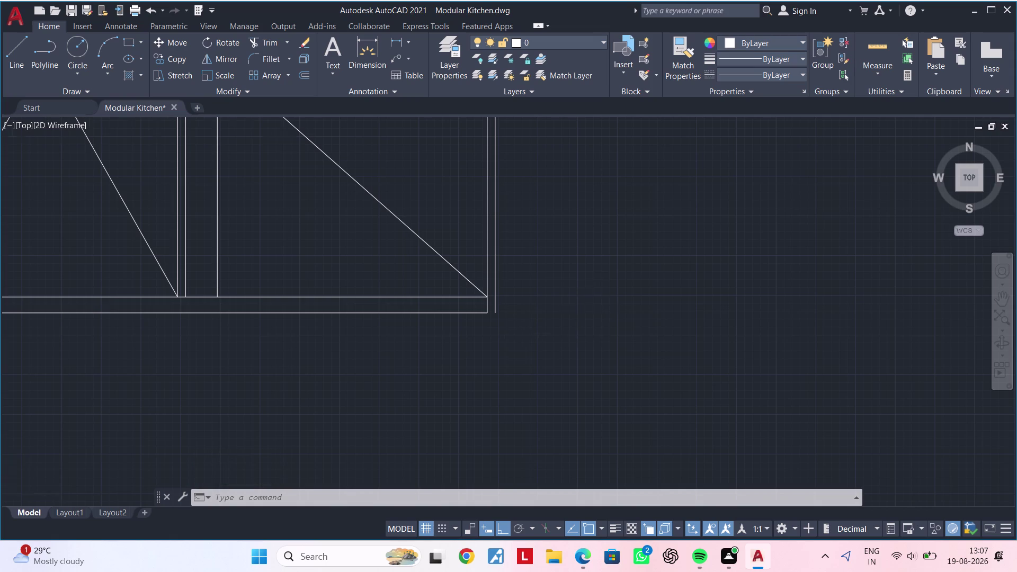
Draw a vertical line dropping down from the gap between the wall cabinets.
scroll(down, 3)
middle_drag(651, 316, 647, 351)
key(Escape)
key(Escape)
key(Escape)
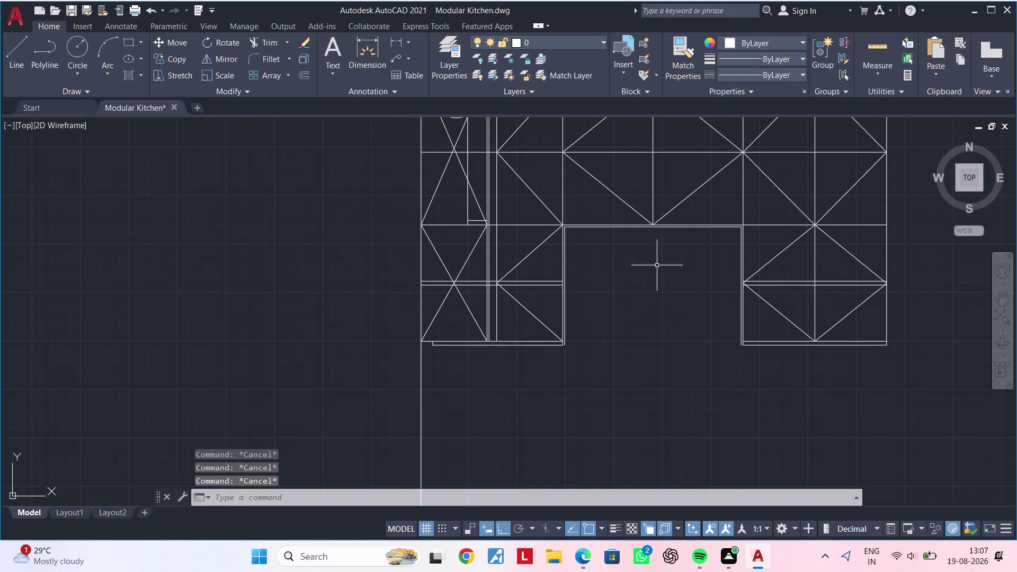
scroll(up, 3)
click(651, 209)
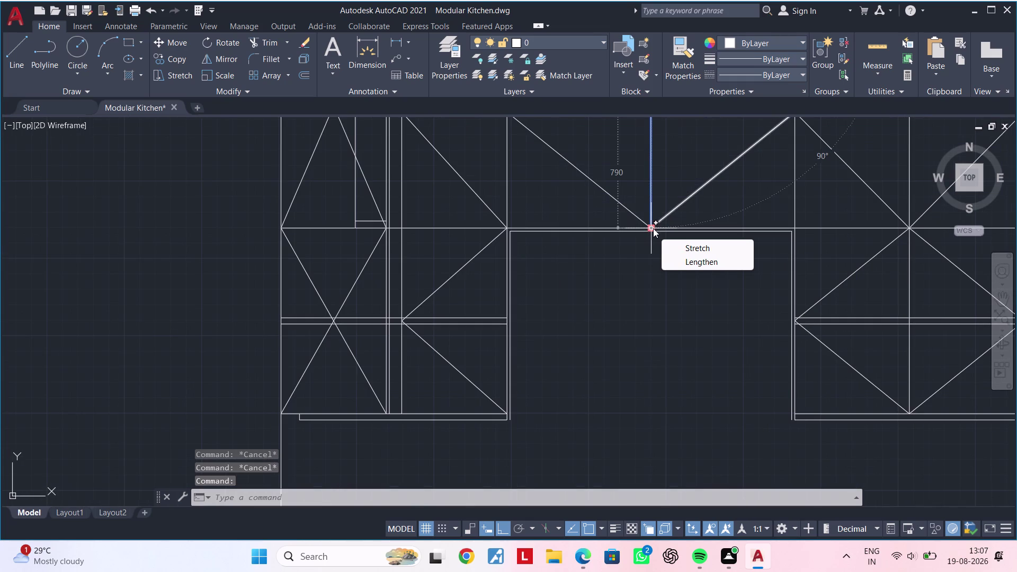
key(Escape)
key(Escape)
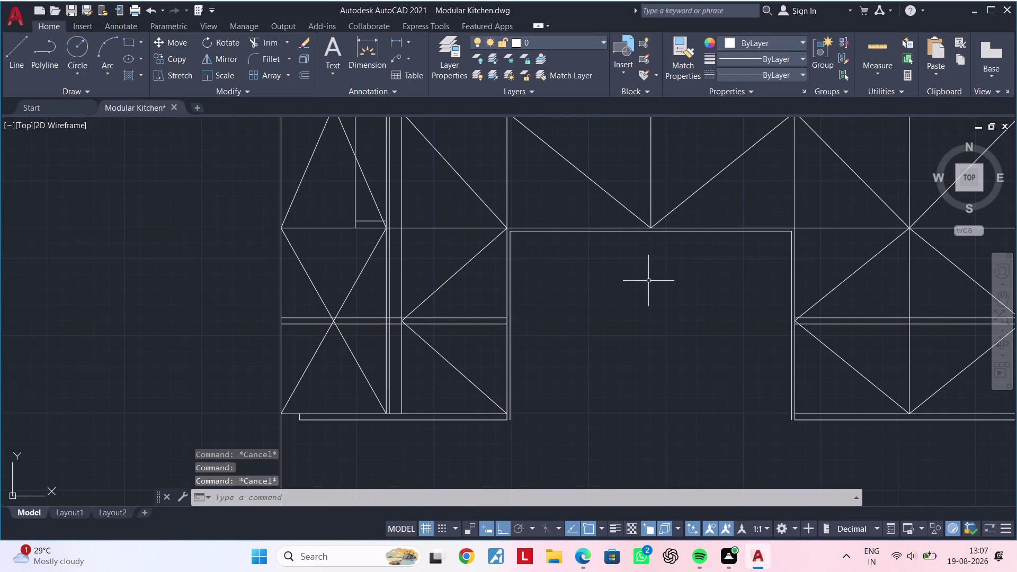
key(l)
key(space)
scroll(up, 3)
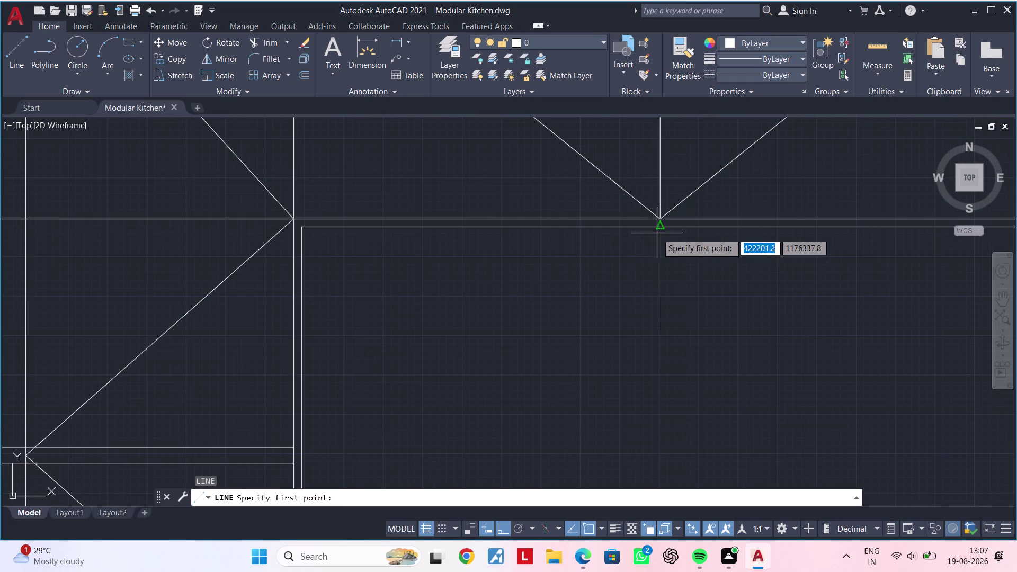
drag(659, 229, 672, 270)
scroll(down, 3)
middle_drag(685, 379, 684, 259)
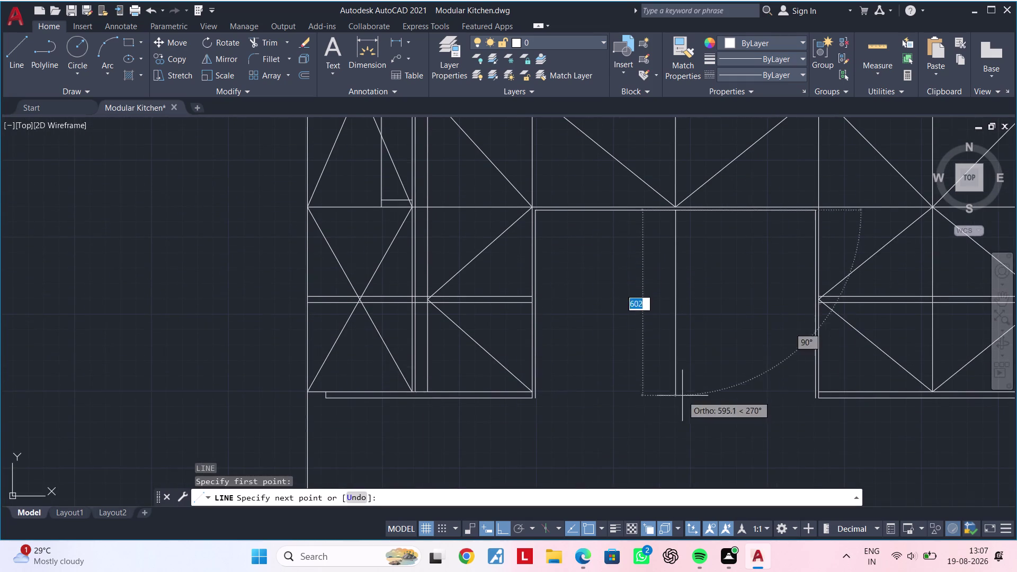
middle_drag(686, 407, 678, 267)
scroll(down, 3)
click(680, 344)
key(Escape)
key(Escape)
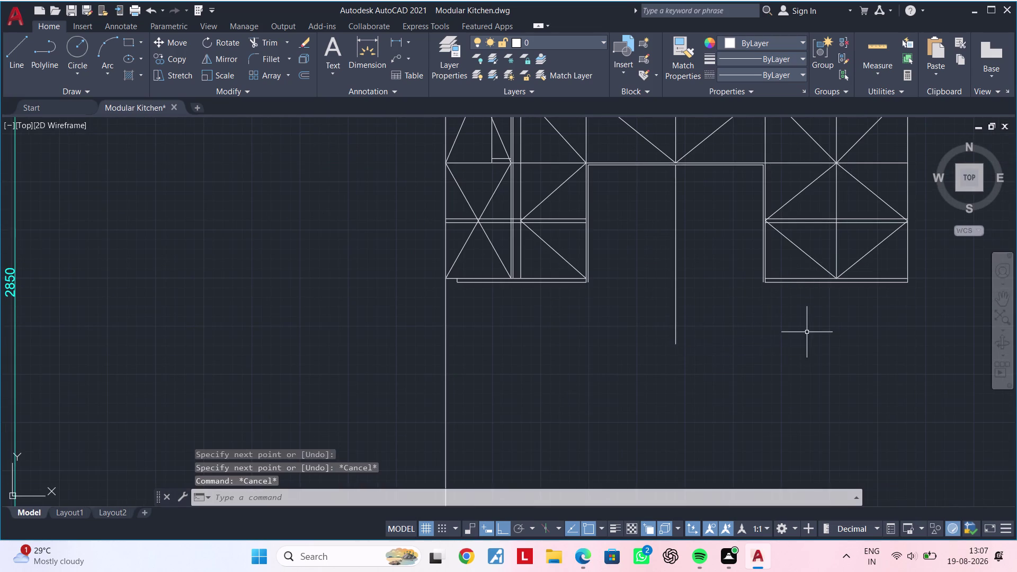
Try a 600 offset copy of a line, then cancel it.
middle_drag(778, 330, 739, 332)
key(Escape)
key(Escape)
middle_drag(477, 339, 568, 316)
key(Escape)
key(Escape)
key(Escape)
text(O)
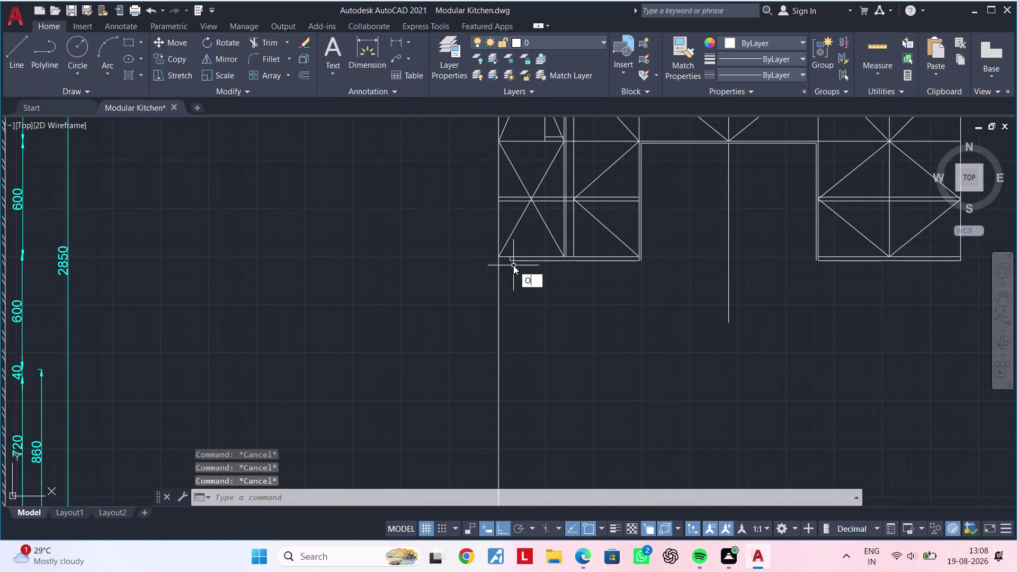
text(F 600)
key(Return)
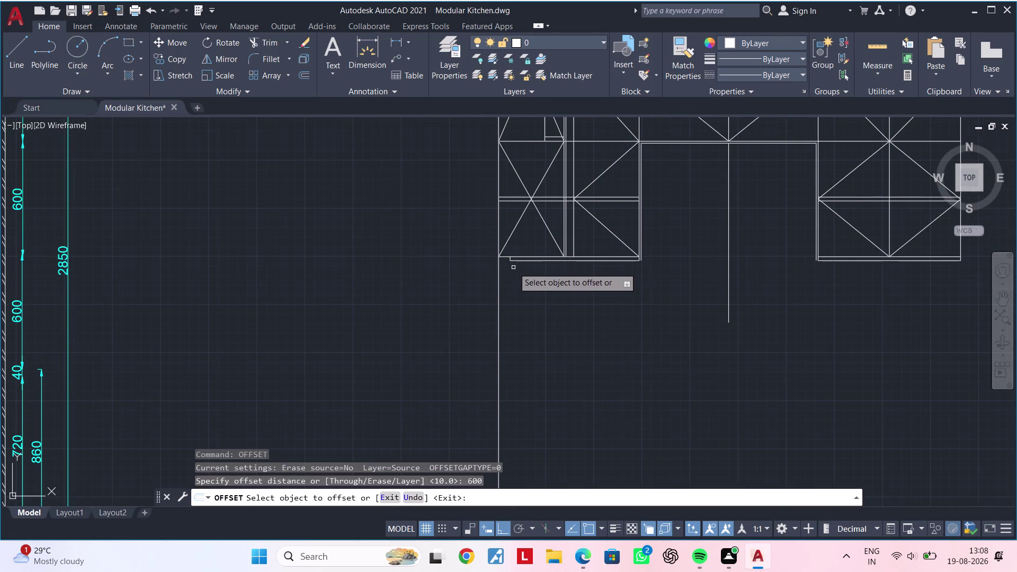
scroll(up, 3)
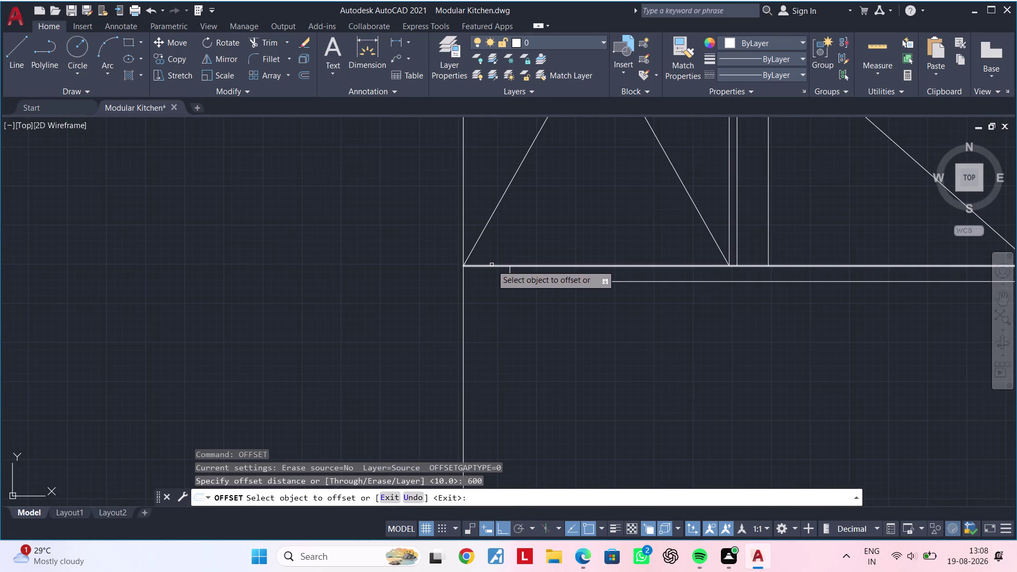
click(491, 265)
scroll(down, 3)
middle_drag(547, 381, 513, 164)
click(657, 571)
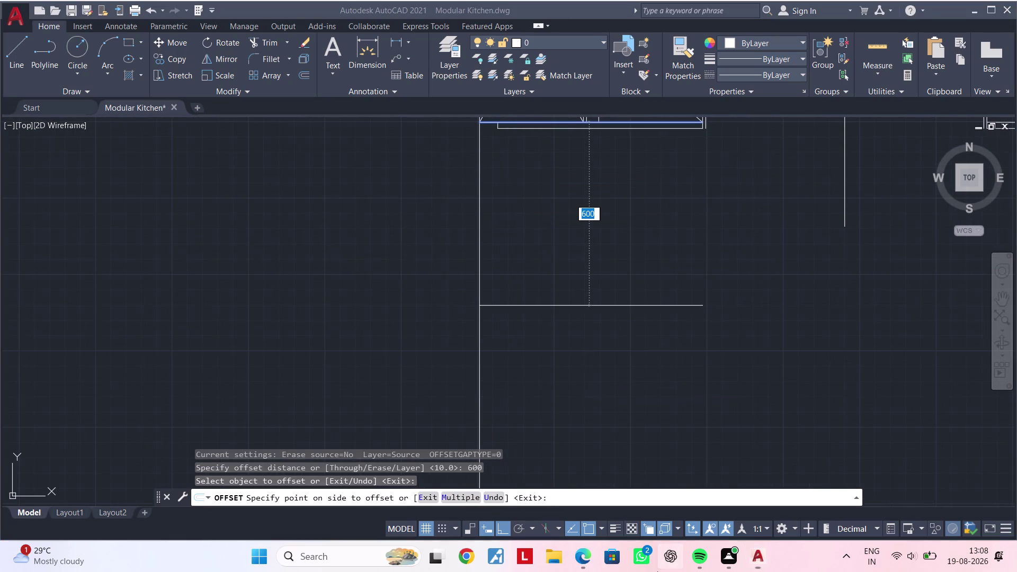
key(Escape)
key(Escape)
key(Escape)
click(657, 364)
key(Escape)
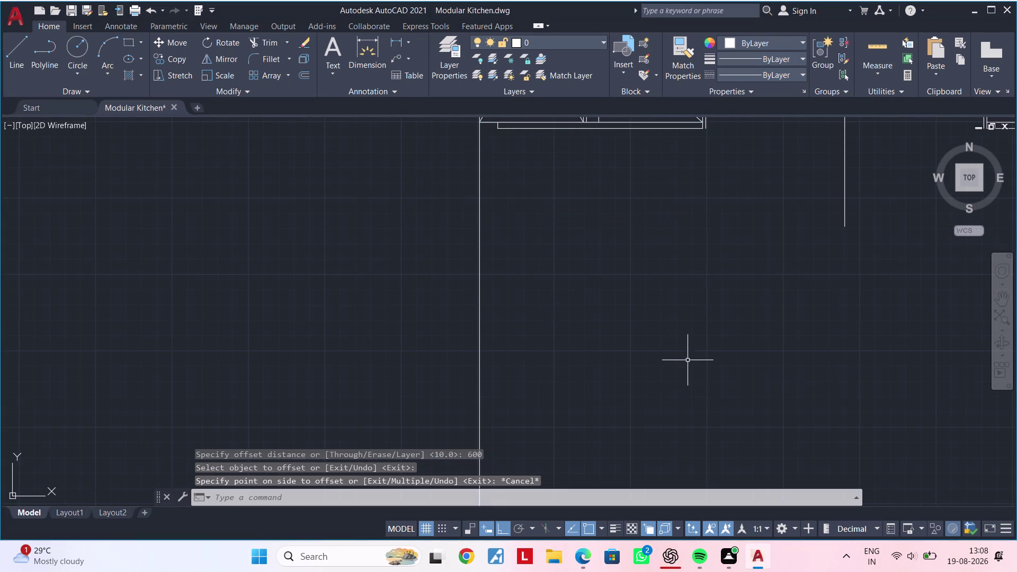
middle_drag(567, 290, 599, 402)
key(Escape)
key(Escape)
Offset the left cabinet's bottom edge 600 downward.
text(OF)
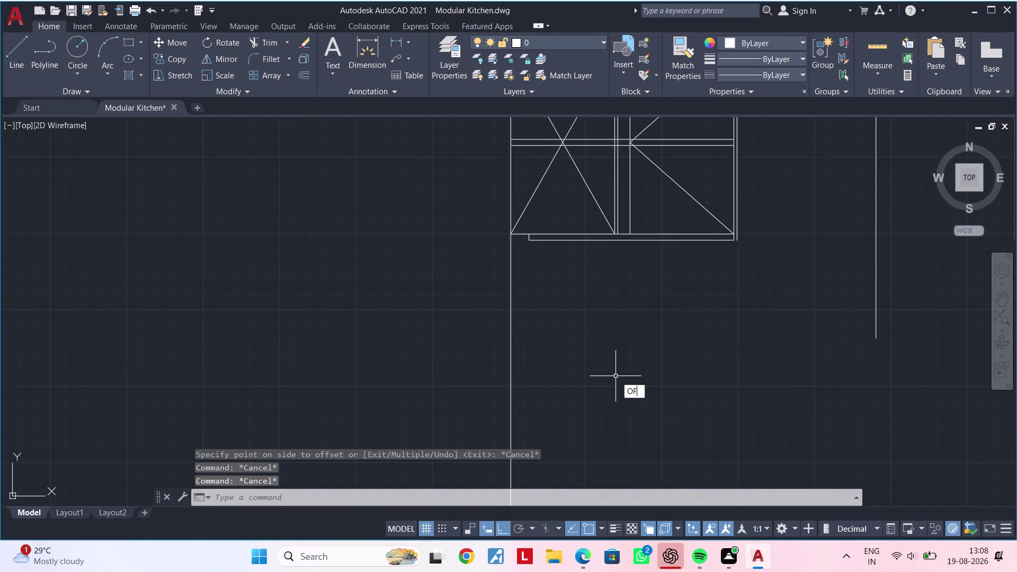
key(space)
text(600)
key(Return)
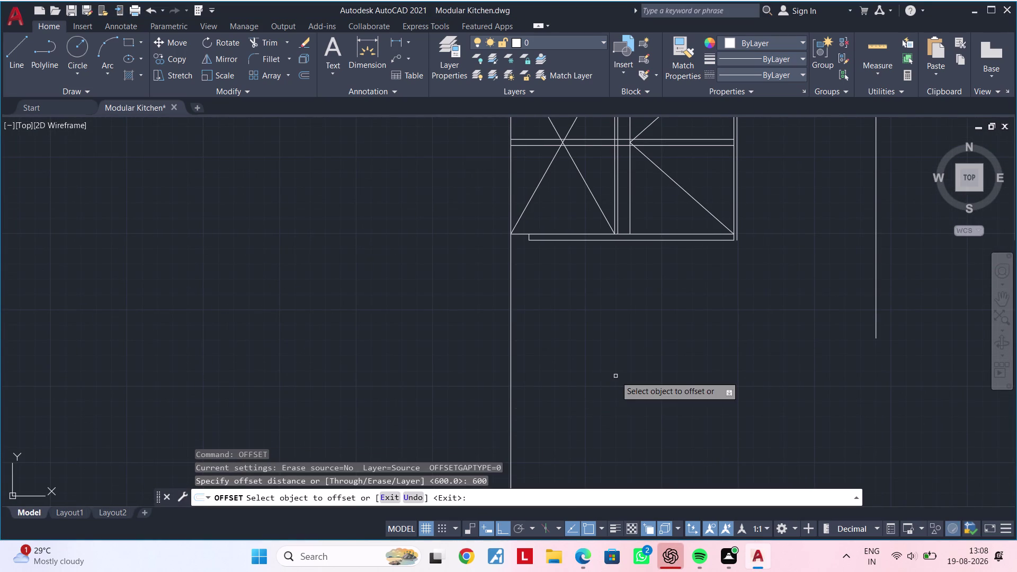
click(521, 234)
click(544, 312)
scroll(down, 3)
middle_drag(639, 343, 422, 349)
key(Escape)
key(Escape)
key(Escape)
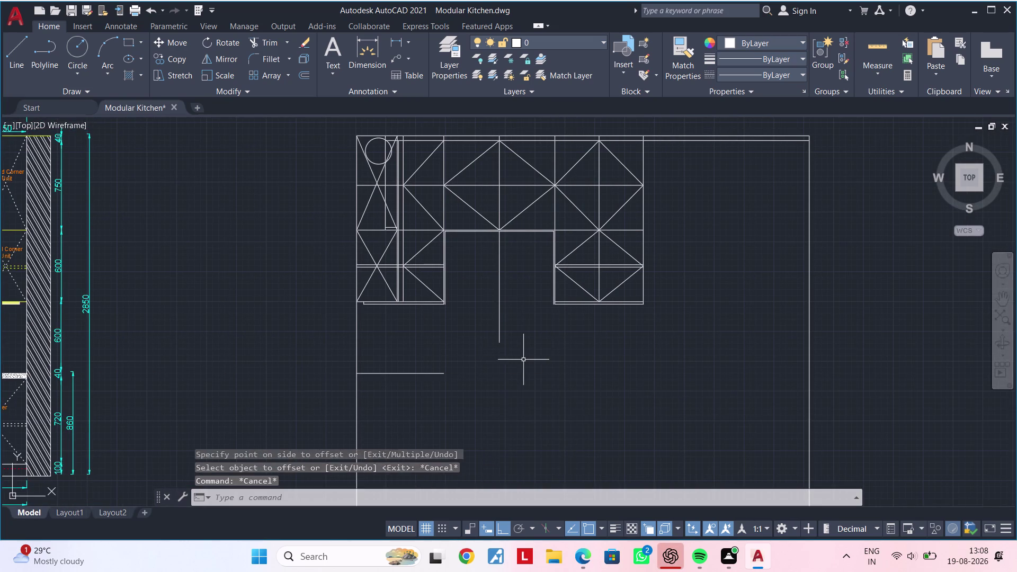
Extend the new short horizontal line to the right edge.
middle_drag(523, 360, 530, 350)
key(Escape)
key(Escape)
text(EX)
key(space)
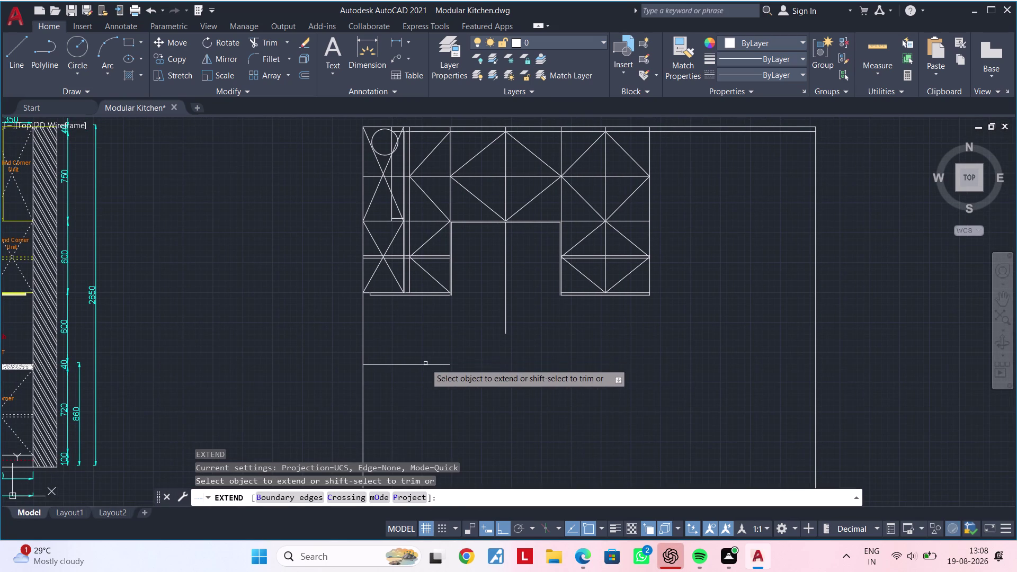
click(425, 363)
key(Escape)
key(Escape)
middle_drag(658, 367, 673, 369)
key(Escape)
key(Escape)
key(Escape)
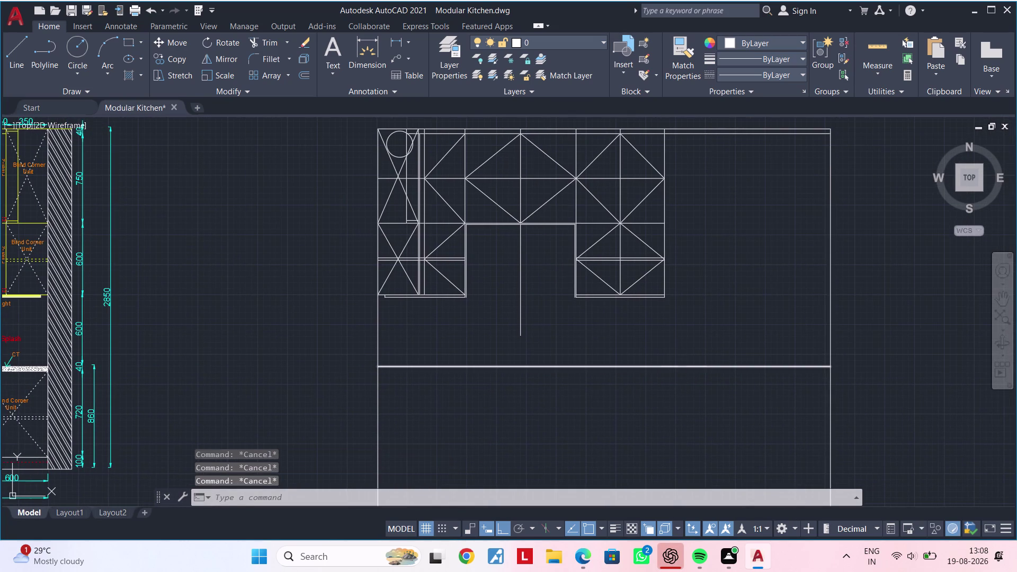
key(Escape)
key(Escape)
key(Escape)
key(Escape)
key(Escape)
Try a 50 offset of the long horizontal line, then cancel it.
scroll(up, 3)
middle_drag(538, 374, 568, 371)
key(Escape)
key(Escape)
key(Escape)
text(O)
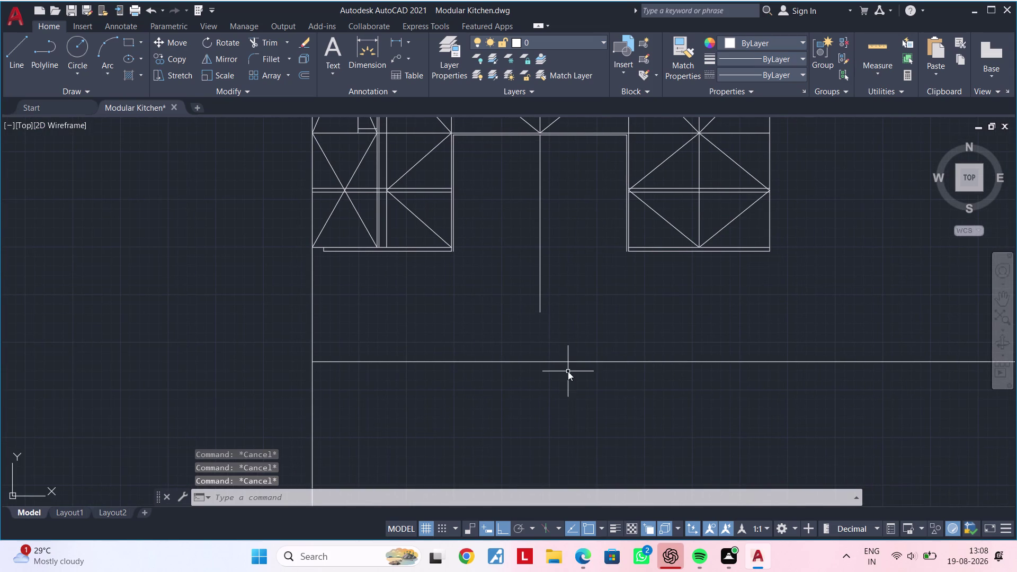
text(F)
key(space)
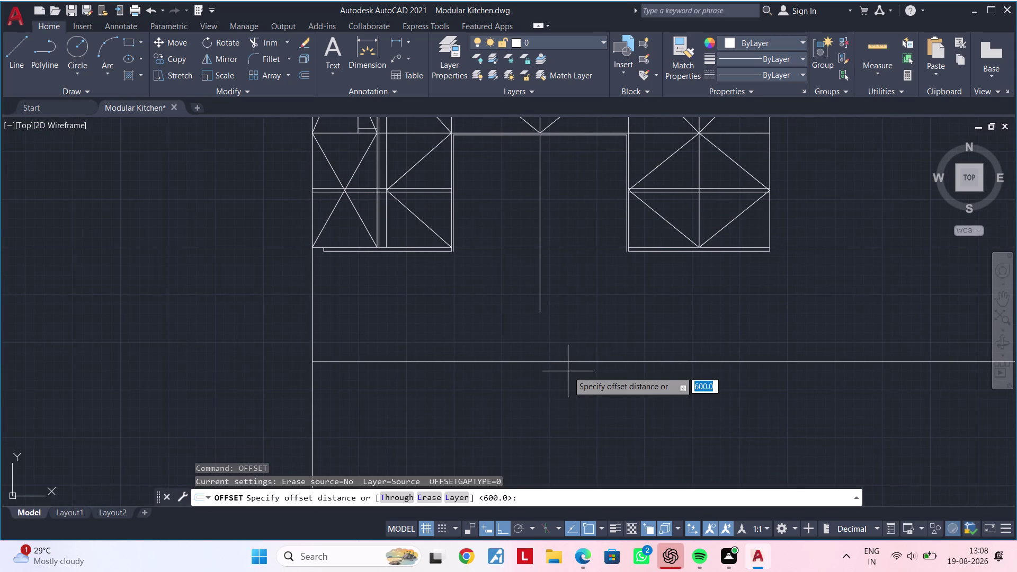
text(5)
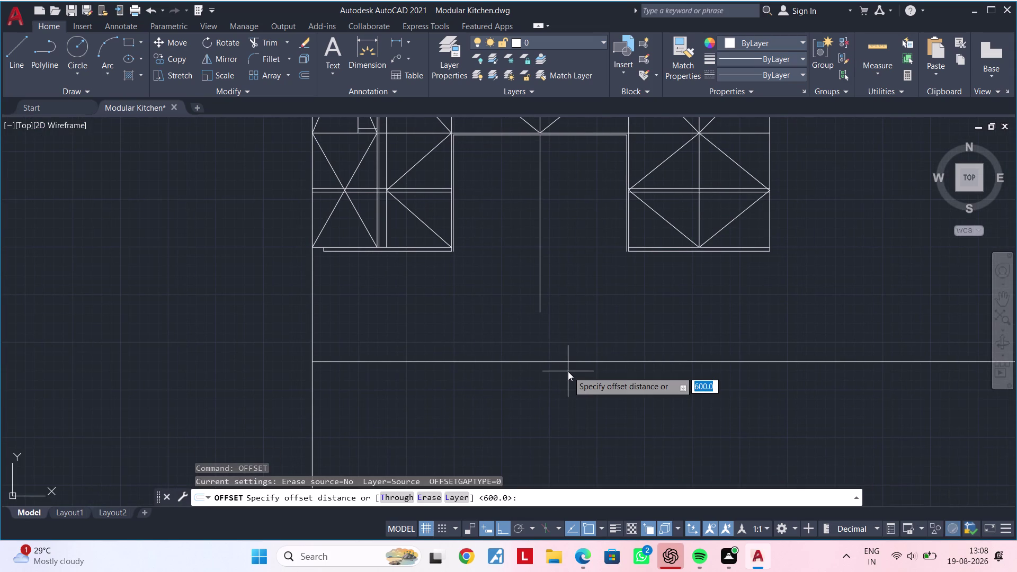
text(0)
key(Return)
click(564, 362)
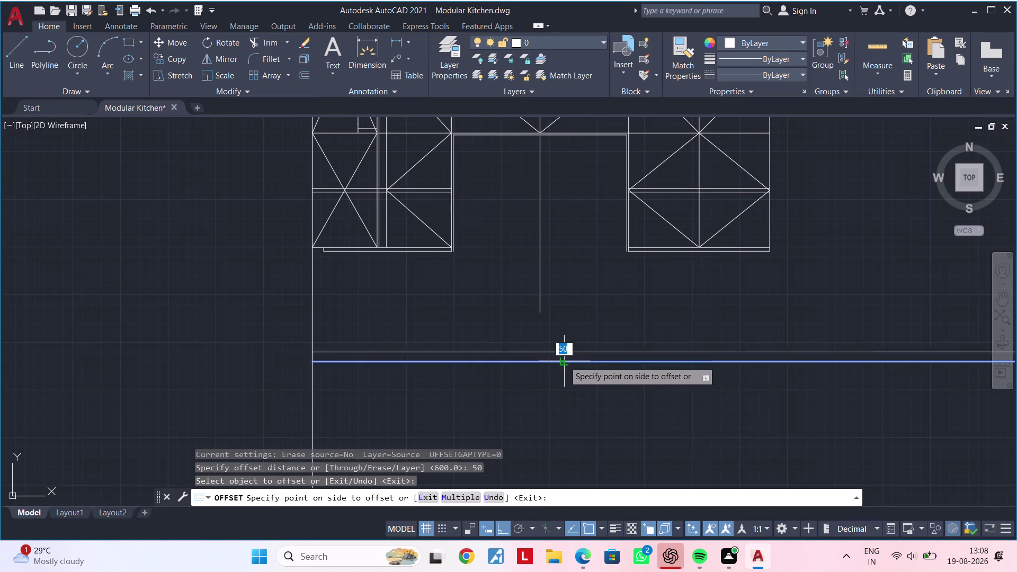
key(Escape)
key(Escape)
key(Escape)
key(Escape)
Copy the long horizontal line 100 above itself.
text(O)
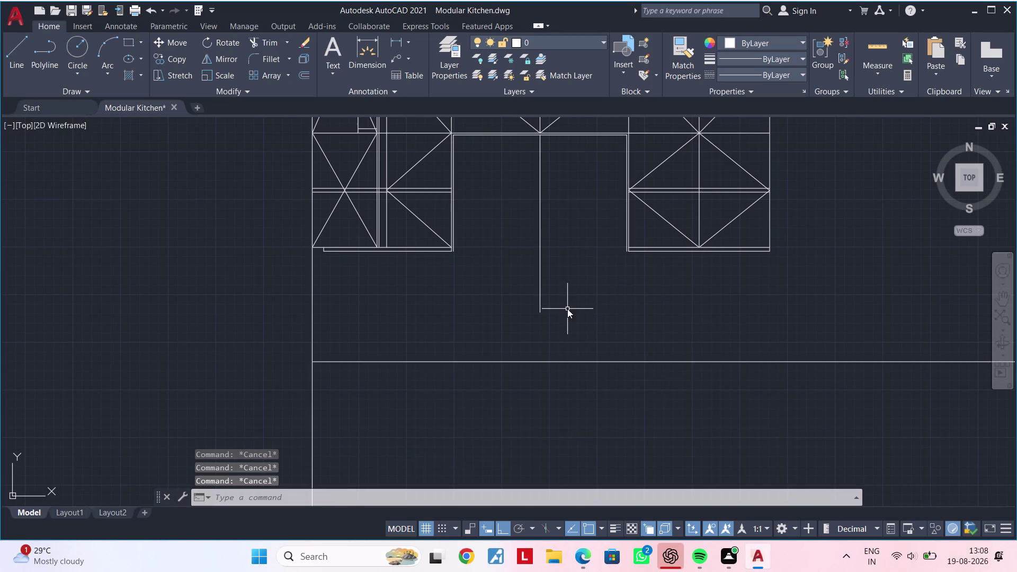
text(F 100)
key(Return)
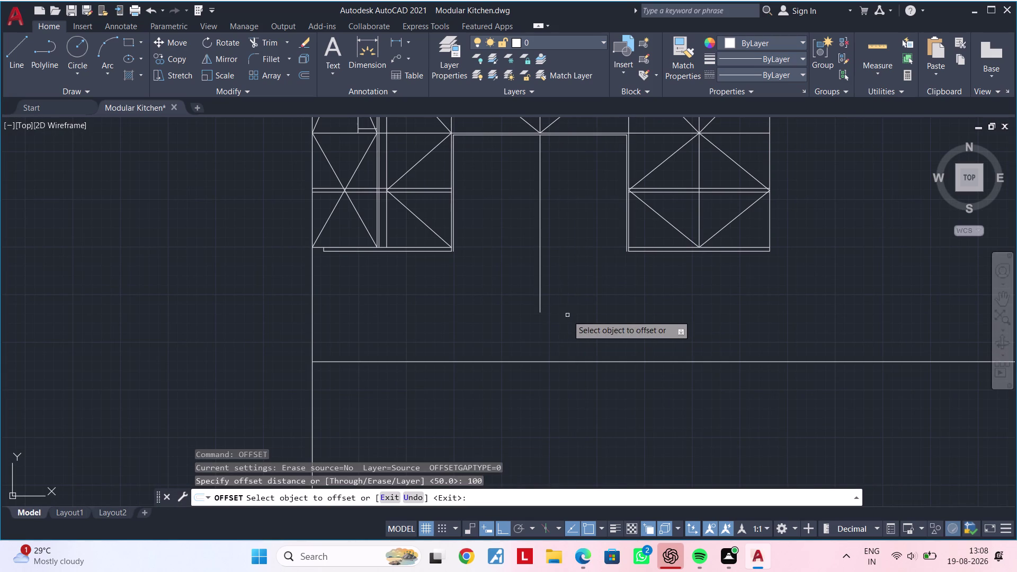
click(569, 362)
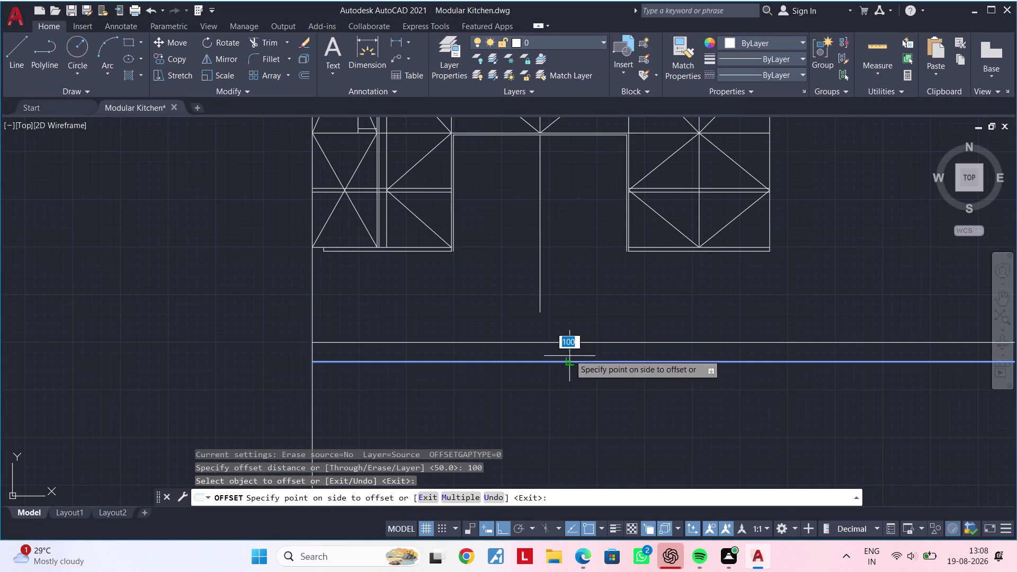
click(568, 320)
key(Escape)
key(Escape)
key(Escape)
key(Escape)
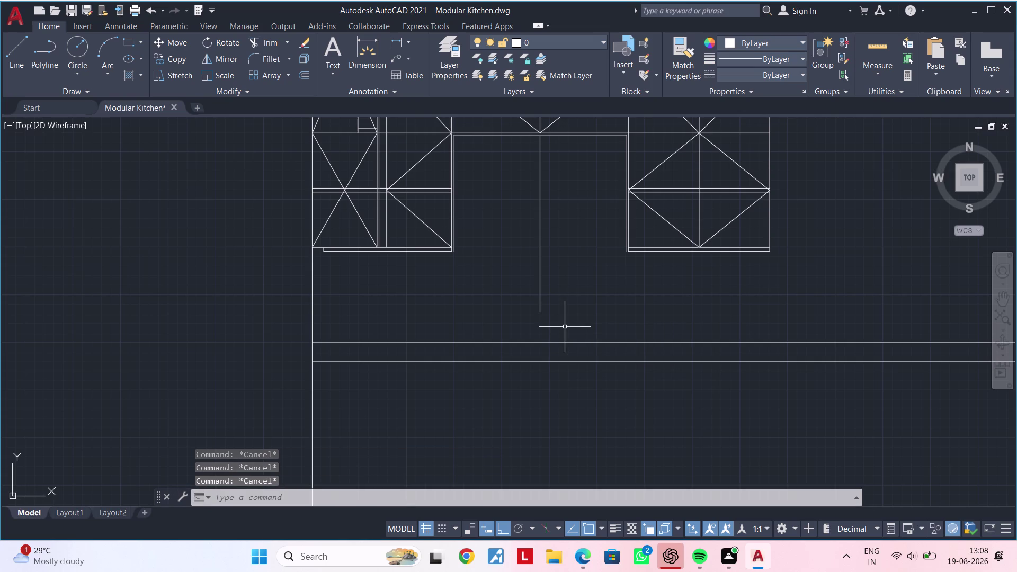
key(Escape)
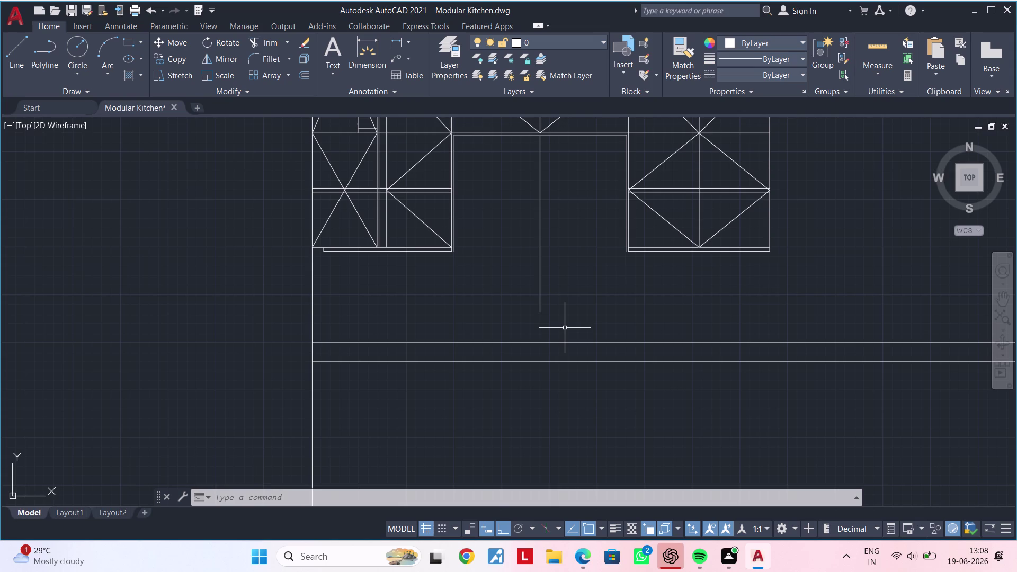
Try extending a line to its boundary, then cancel the failed EXTEND.
key(Escape)
key(Escape)
text(E)
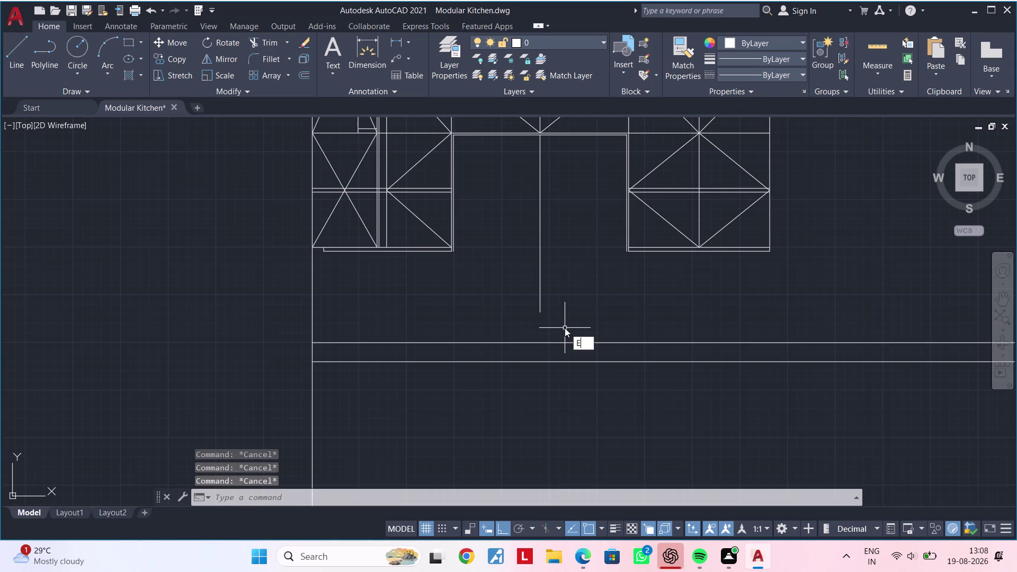
text(X)
key(space)
scroll(up, 3)
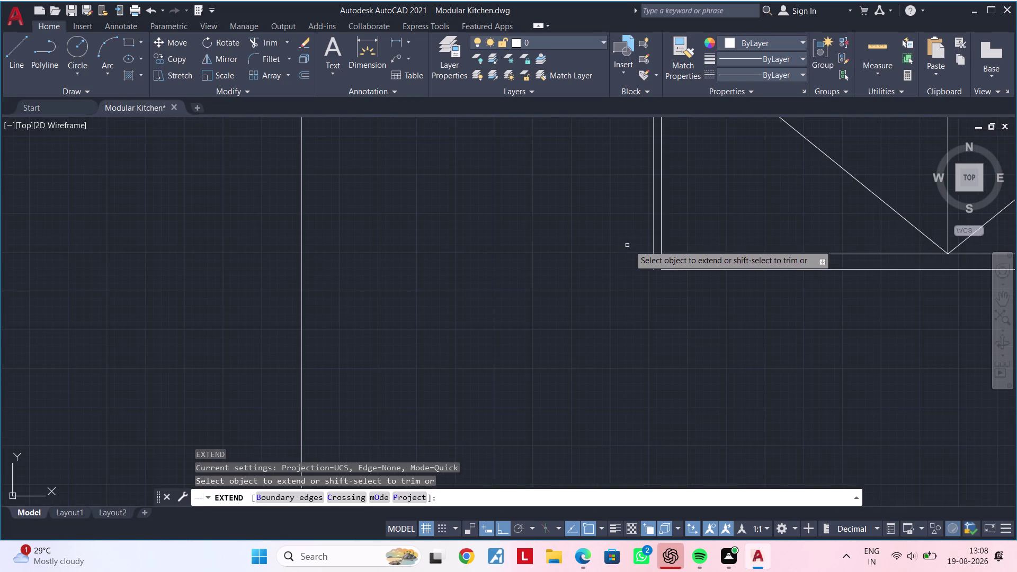
click(652, 243)
scroll(down, 3)
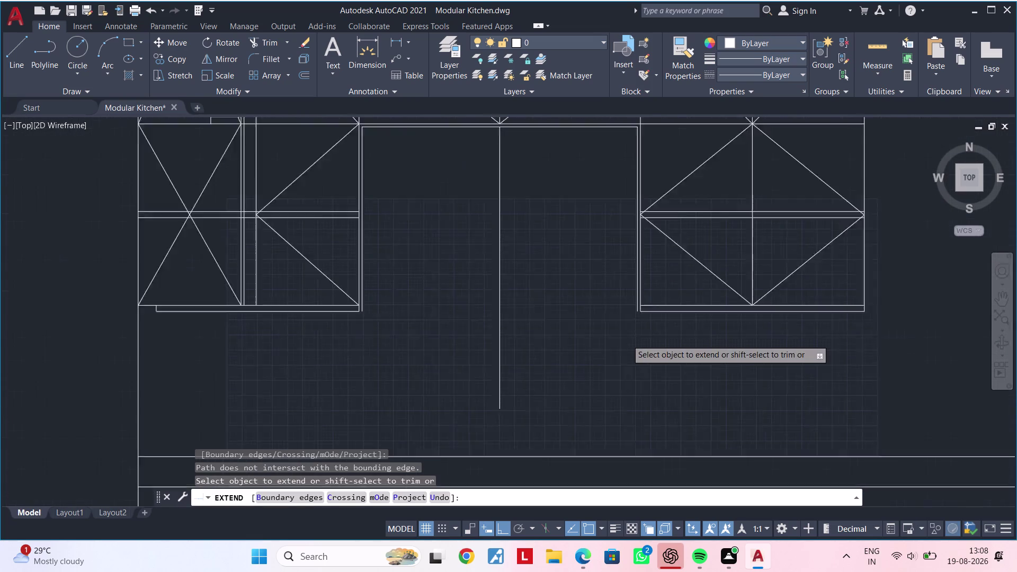
scroll(down, 3)
middle_drag(622, 334, 603, 312)
key(Escape)
key(Escape)
key(Escape)
Extend the window opening edges down to the lower horizontal line.
click(606, 387)
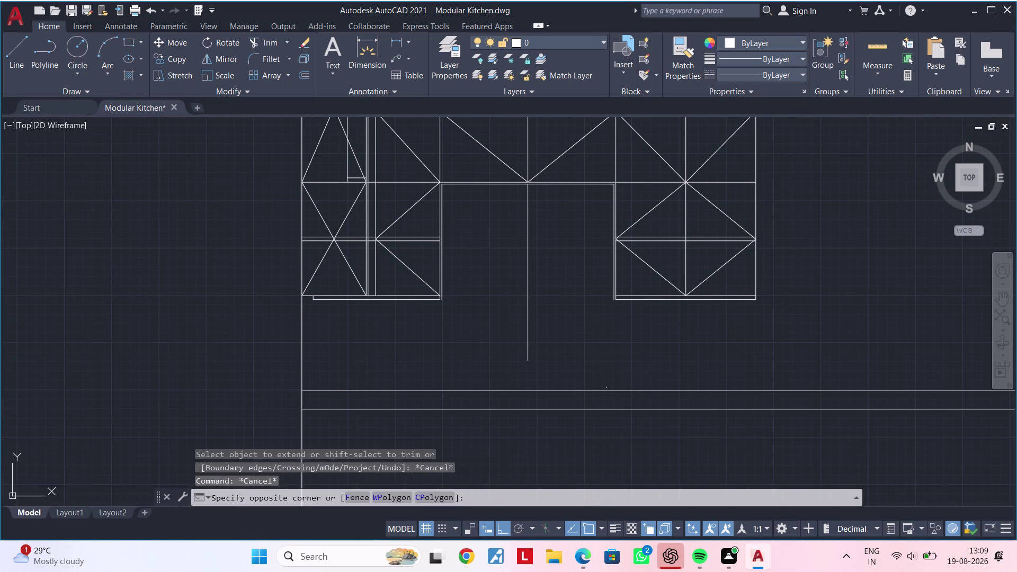
click(607, 391)
text(EX)
key(space)
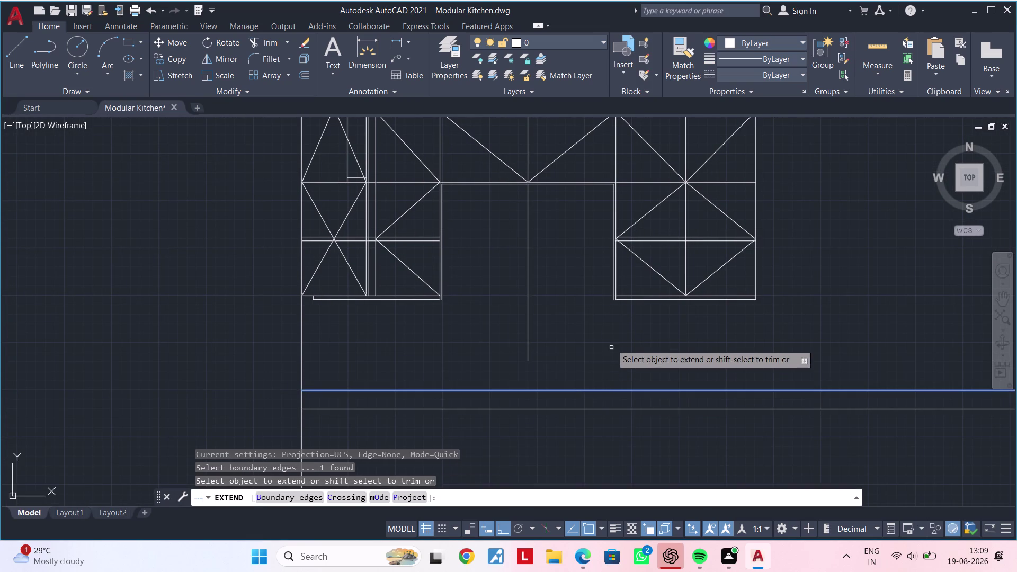
scroll(up, 3)
click(620, 297)
scroll(down, 3)
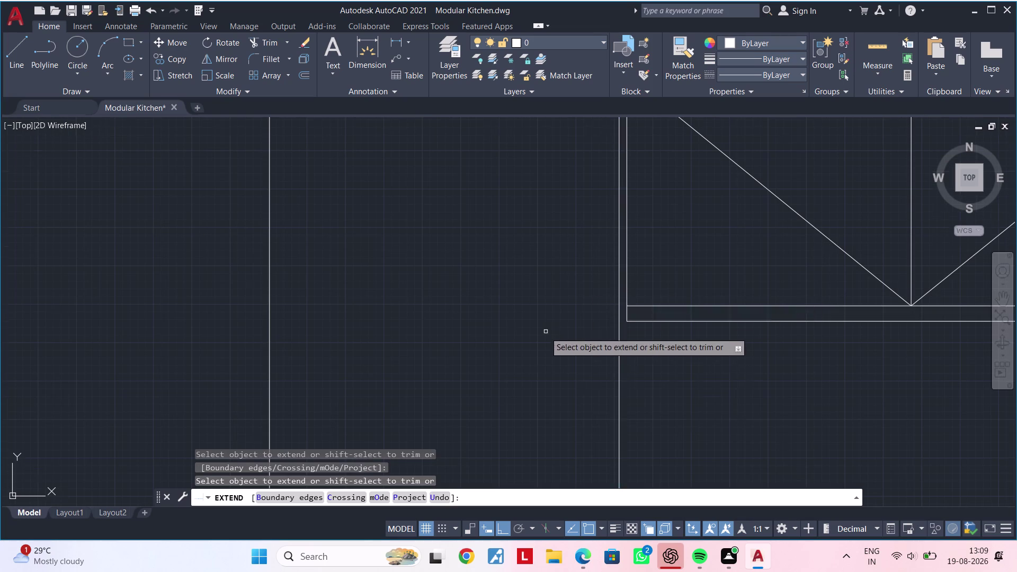
middle_drag(536, 335, 628, 310)
scroll(up, 3)
click(393, 302)
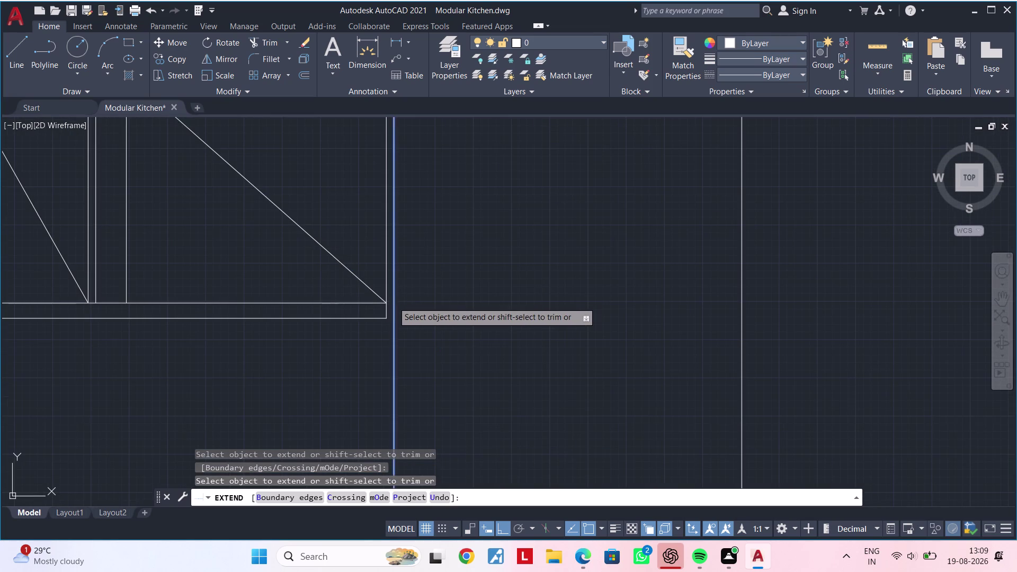
scroll(down, 3)
middle_drag(477, 303, 479, 281)
click(519, 309)
key(Escape)
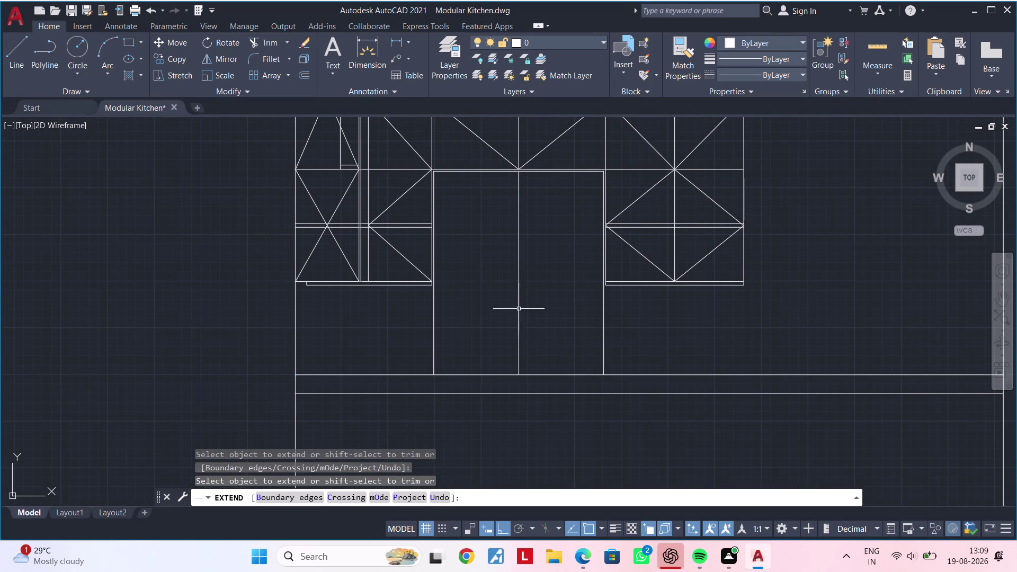
key(Escape)
Trim the excess segments on both sides of the window opening.
text(TR)
key(space)
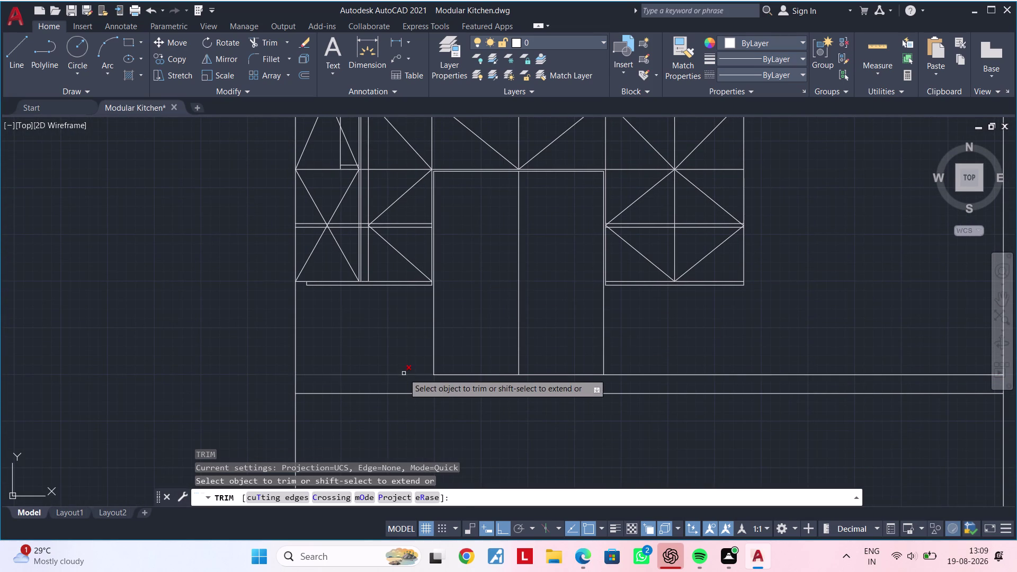
click(404, 373)
click(707, 374)
scroll(down, 3)
middle_drag(685, 366, 672, 390)
key(Escape)
key(Escape)
scroll(up, 3)
middle_drag(631, 361, 616, 372)
key(Escape)
key(Escape)
key(Escape)
key(Escape)
key(Escape)
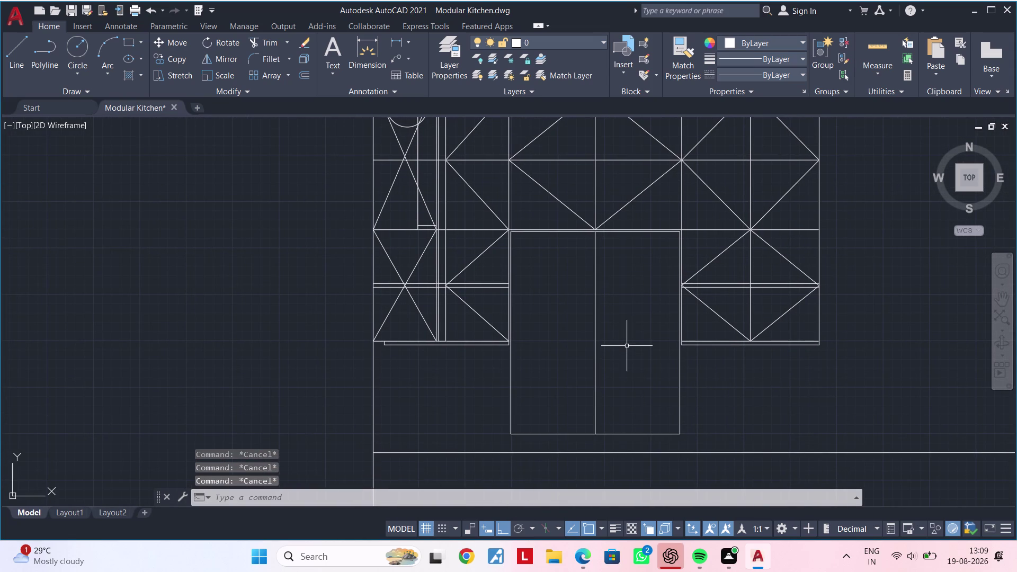
Join the window opening's side and bottom edges into one polyline.
key(Escape)
key(Escape)
key(Escape)
key(Escape)
key(Escape)
key(Escape)
key(Escape)
key(Escape)
scroll(up, 3)
click(750, 251)
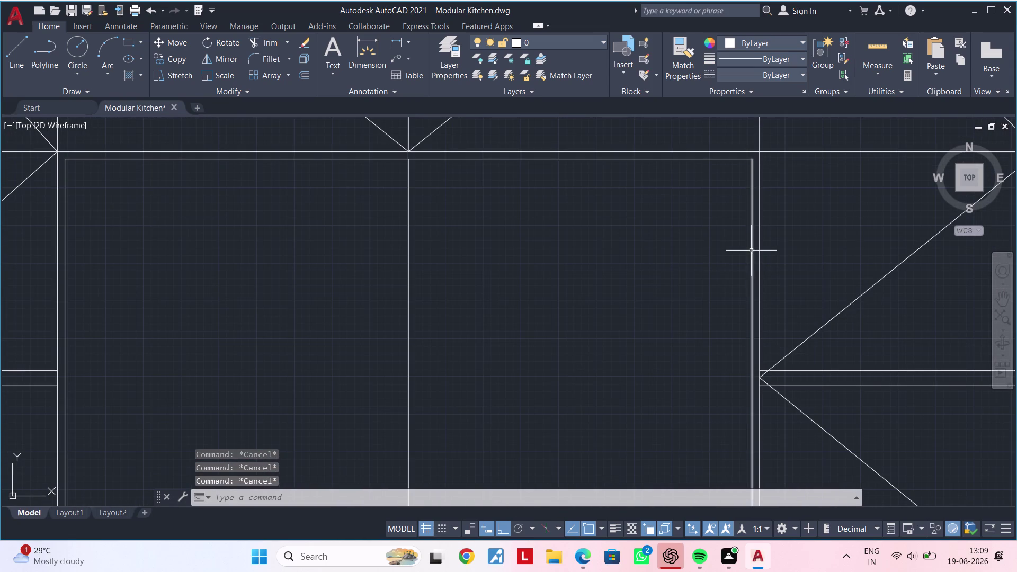
click(703, 160)
scroll(down, 3)
middle_drag(625, 272, 676, 203)
scroll(up, 3)
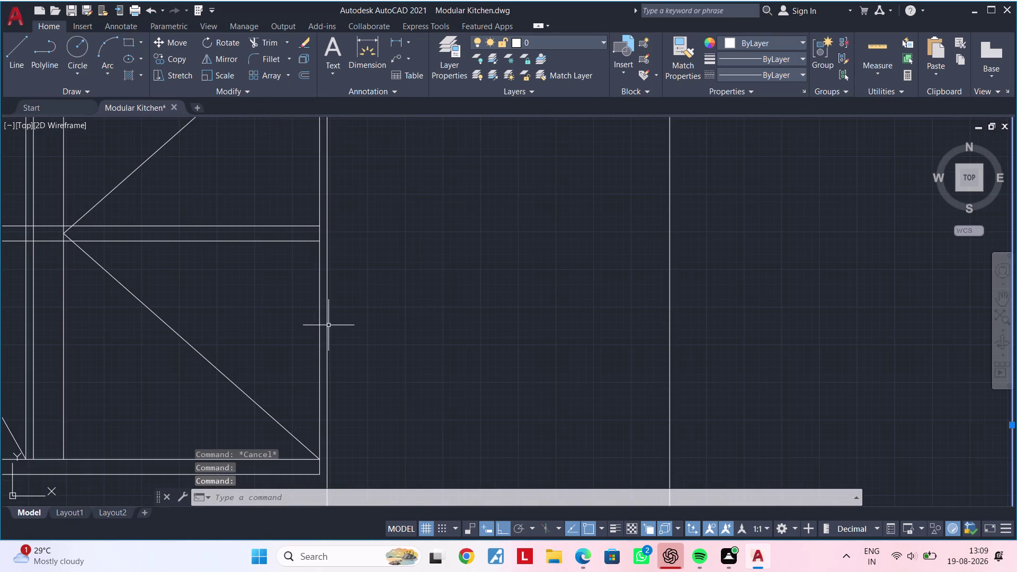
click(326, 325)
scroll(down, 3)
middle_drag(399, 355, 404, 246)
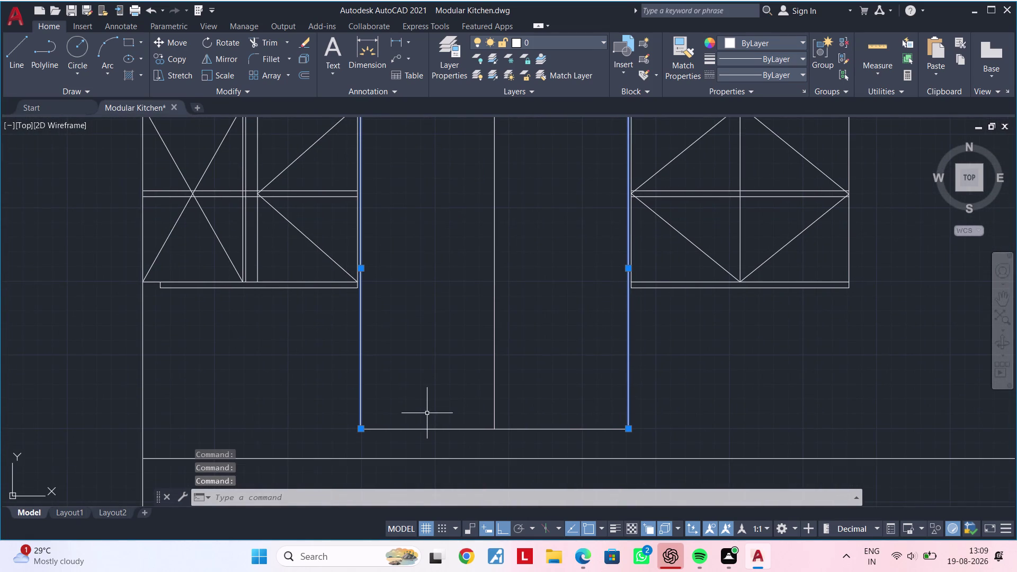
click(426, 430)
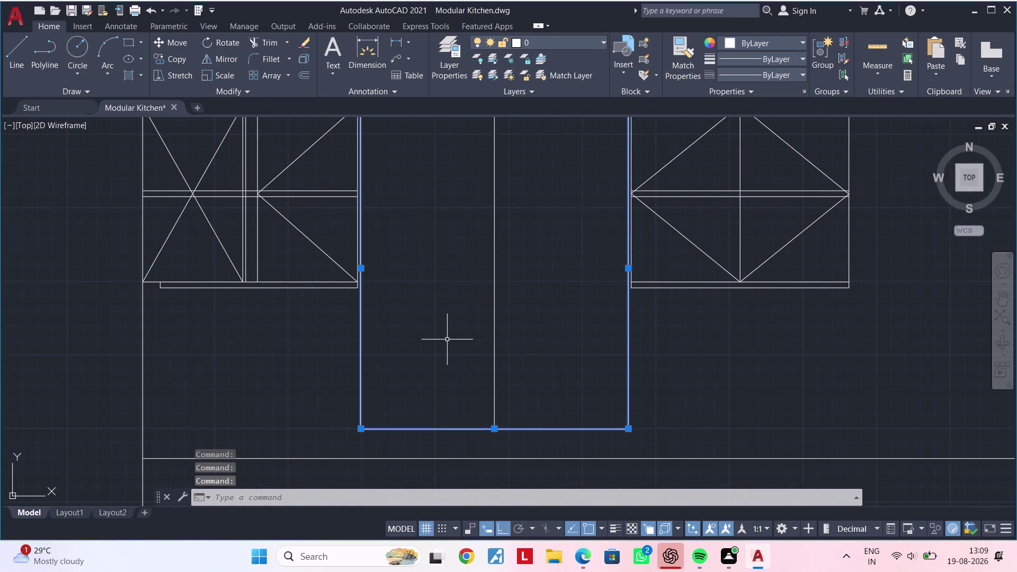
key(j)
key(space)
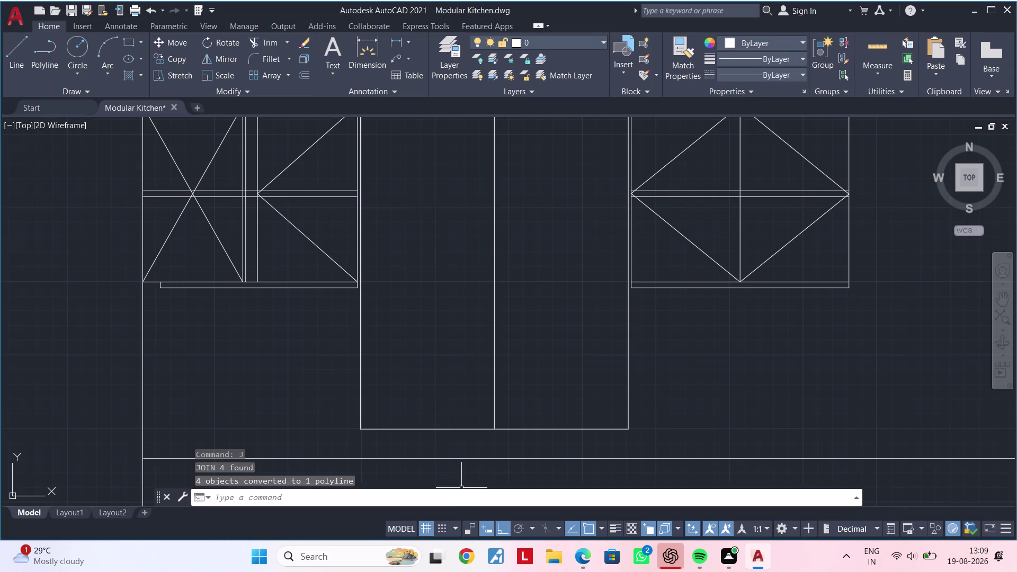
Offset the window outline 50 units inward to form the frame.
scroll(down, 3)
scroll(down, 3)
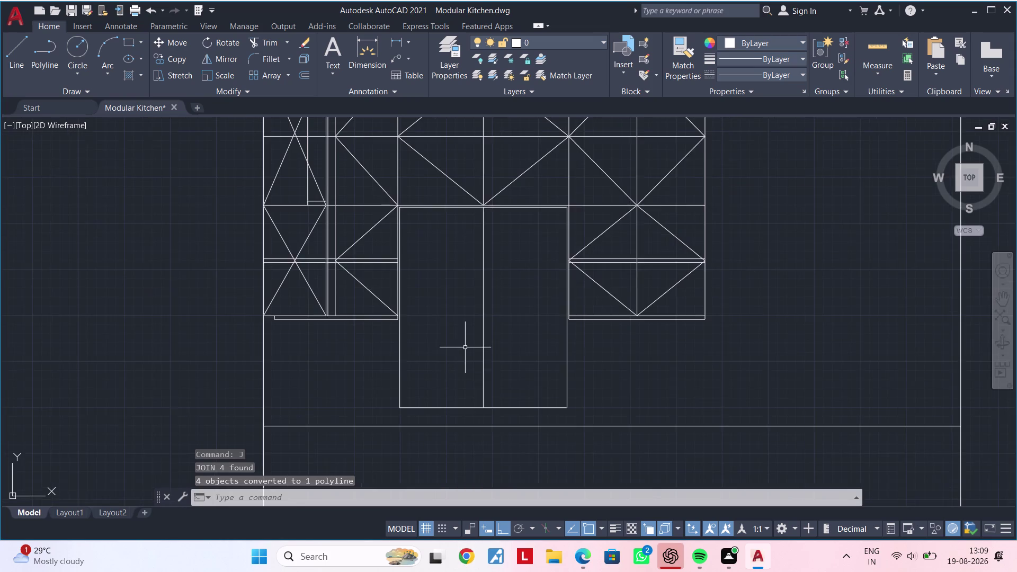
middle_drag(465, 352, 455, 370)
text(OF)
key(space)
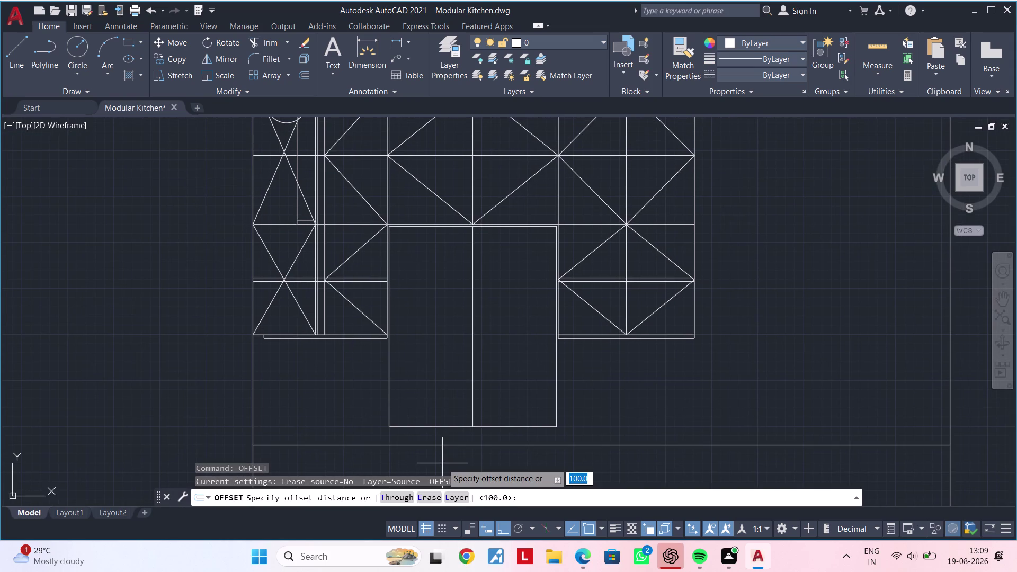
text(50)
key(Return)
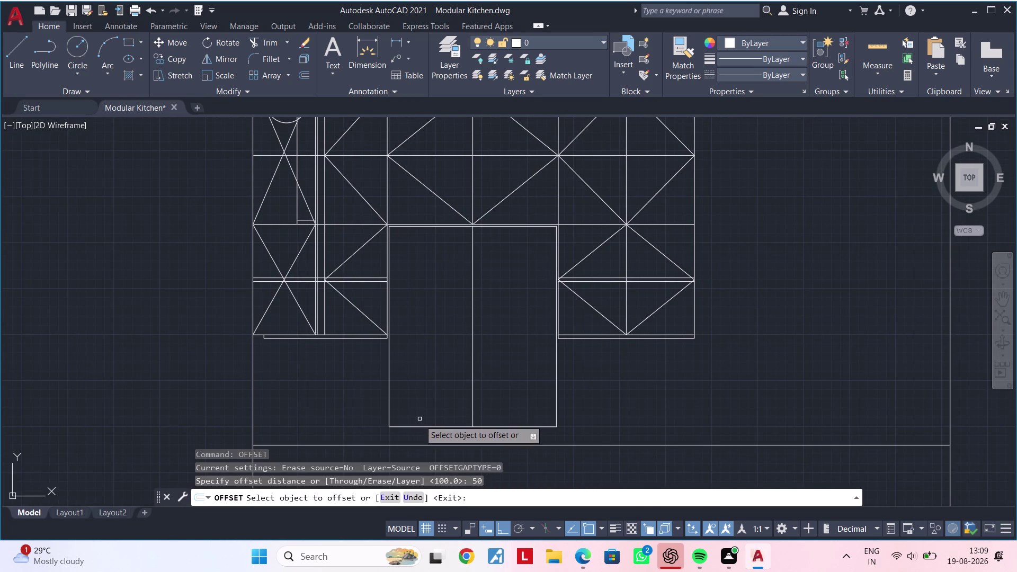
click(420, 426)
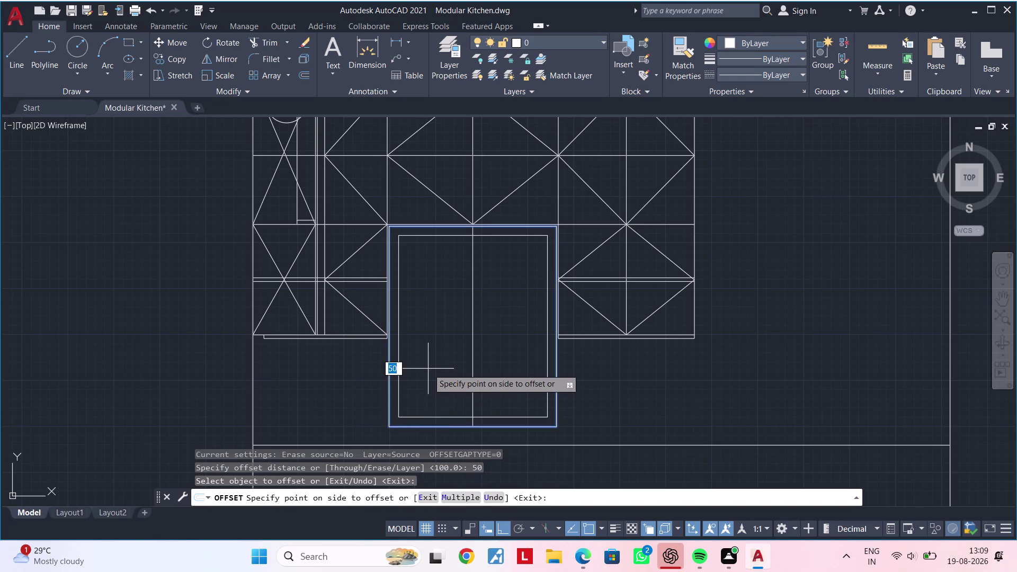
click(428, 369)
key(Escape)
key(Escape)
key(Escape)
key(Escape)
Start the TRIM command with the TR alias.
text(T)
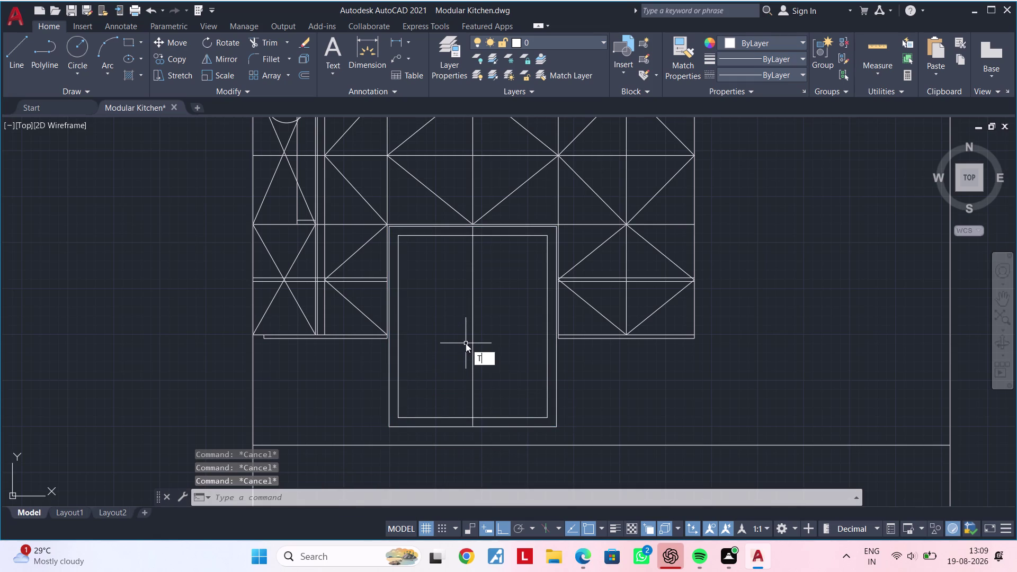
text(R)
key(space)
Trim the centre divider between the outer and inner frame lines at top and bottom.
scroll(up, 3)
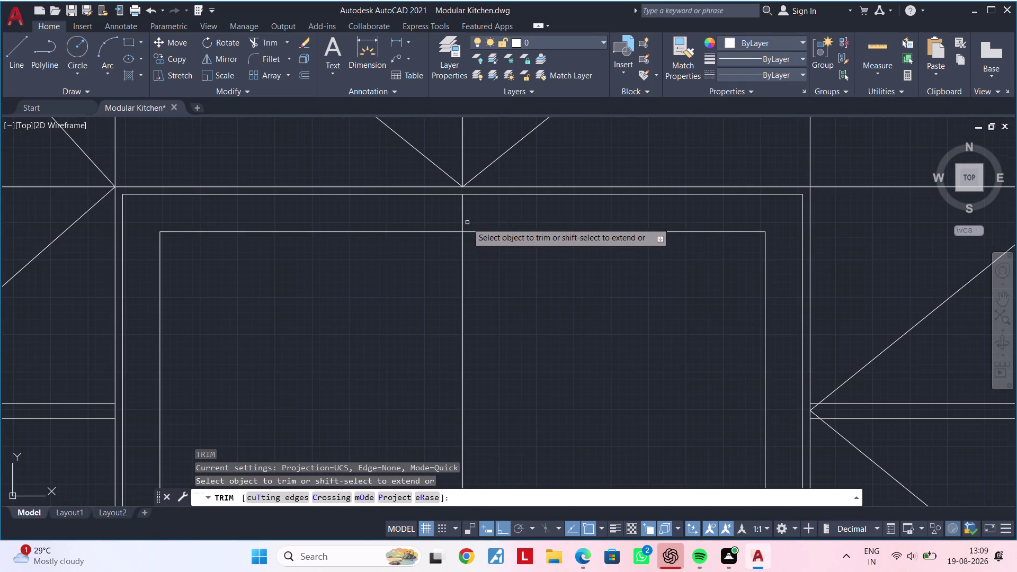
click(464, 217)
scroll(down, 3)
middle_drag(499, 329, 493, 243)
scroll(up, 3)
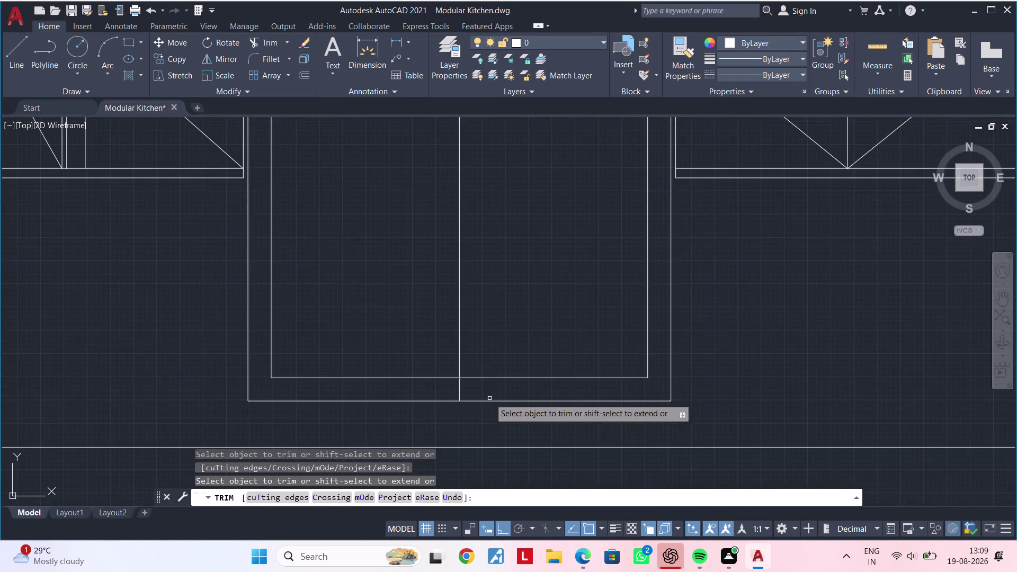
click(461, 389)
scroll(down, 3)
middle_drag(551, 381, 562, 345)
key(Escape)
key(Escape)
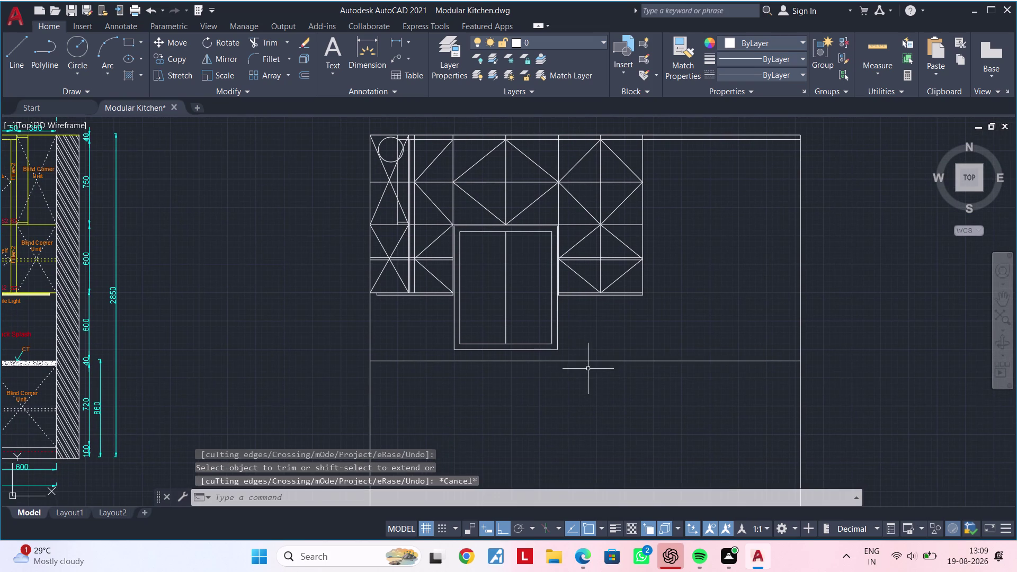
key(Escape)
key(Escape)
key(Escape)
key(Escape)
Pan and zoom across the elevation to the right-hand cabinets' lines.
middle_drag(575, 460, 477, 414)
key(Escape)
key(Escape)
middle_drag(537, 359, 594, 425)
key(Escape)
key(Escape)
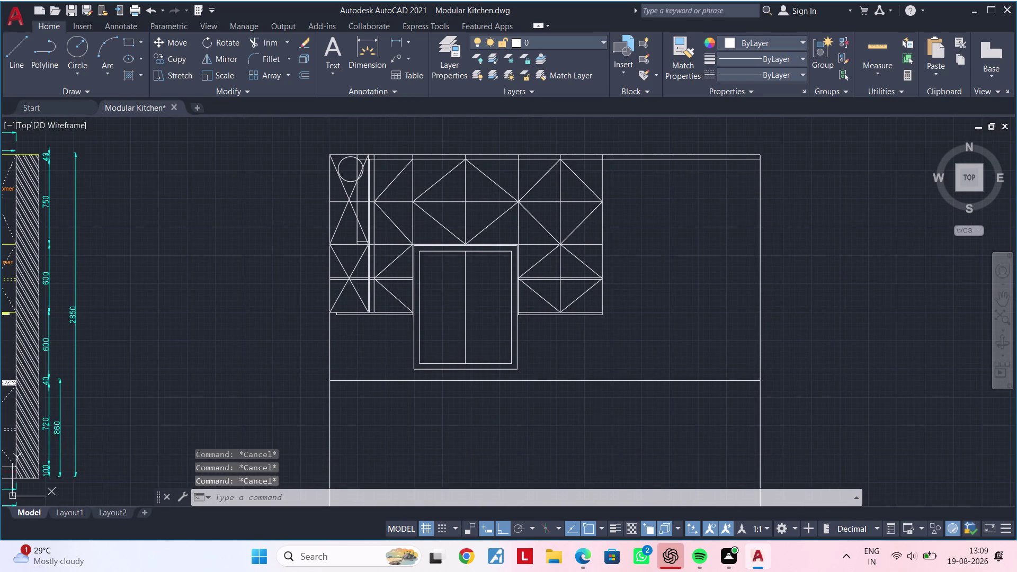
key(Escape)
key(Escape)
middle_drag(609, 336, 609, 294)
scroll(up, 3)
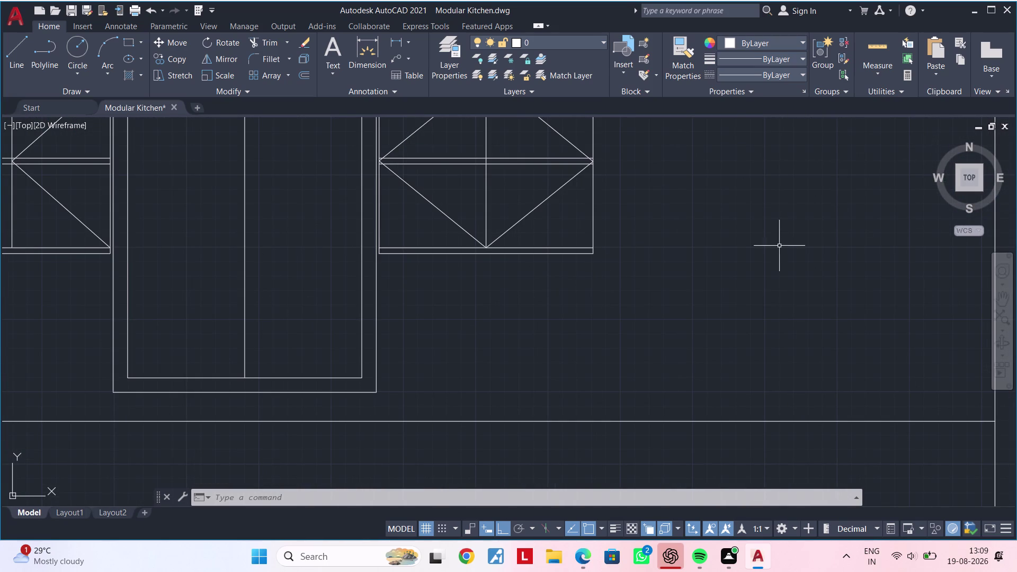
scroll(down, 3)
middle_drag(750, 240, 658, 333)
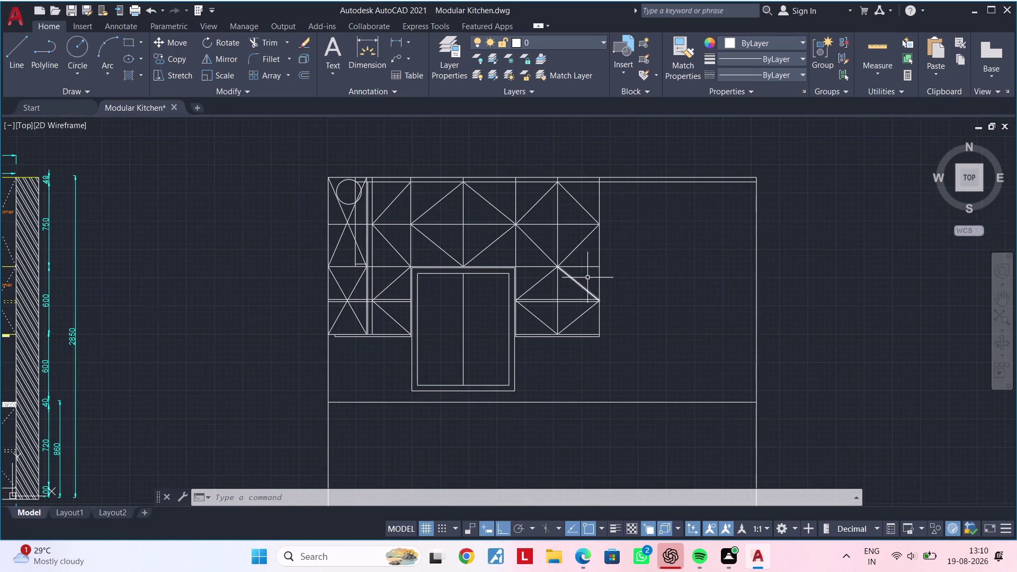
scroll(up, 3)
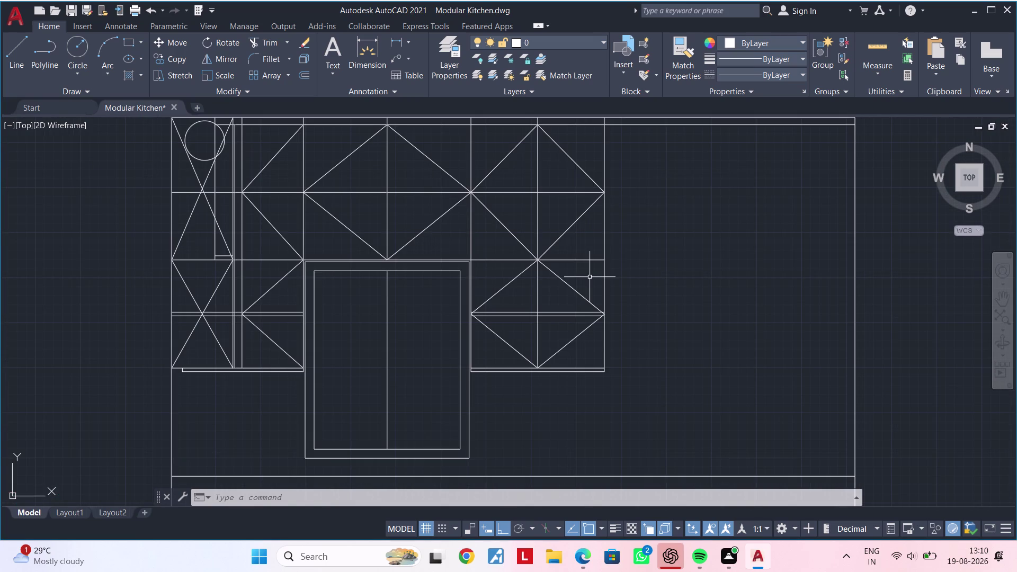
middle_drag(587, 276, 563, 296)
scroll(up, 3)
middle_drag(564, 293, 550, 305)
key(Escape)
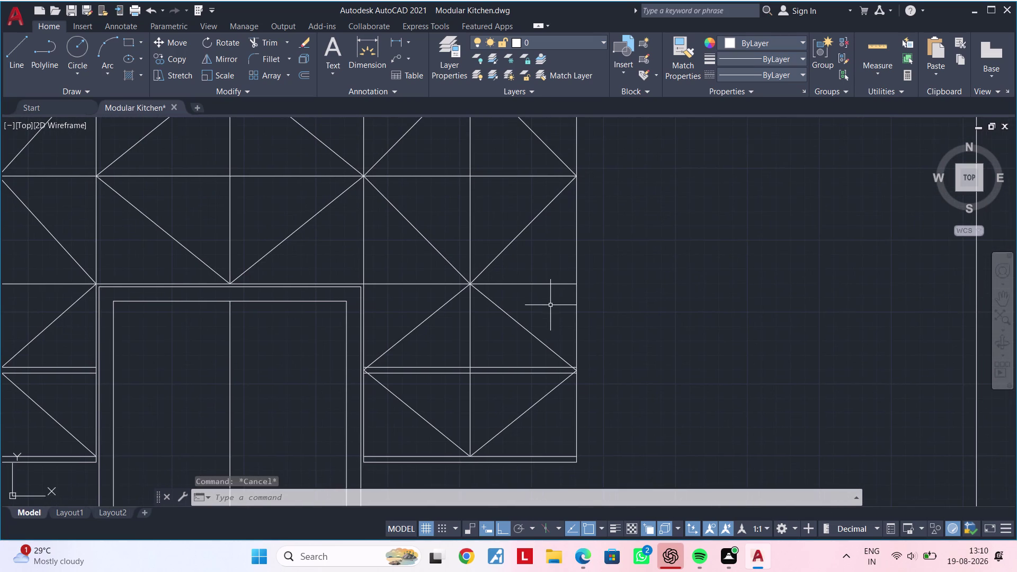
Extend the horizontal line beside the right cabinets to the right boundary using EX.
key(Escape)
key(e)
key(x)
key(space)
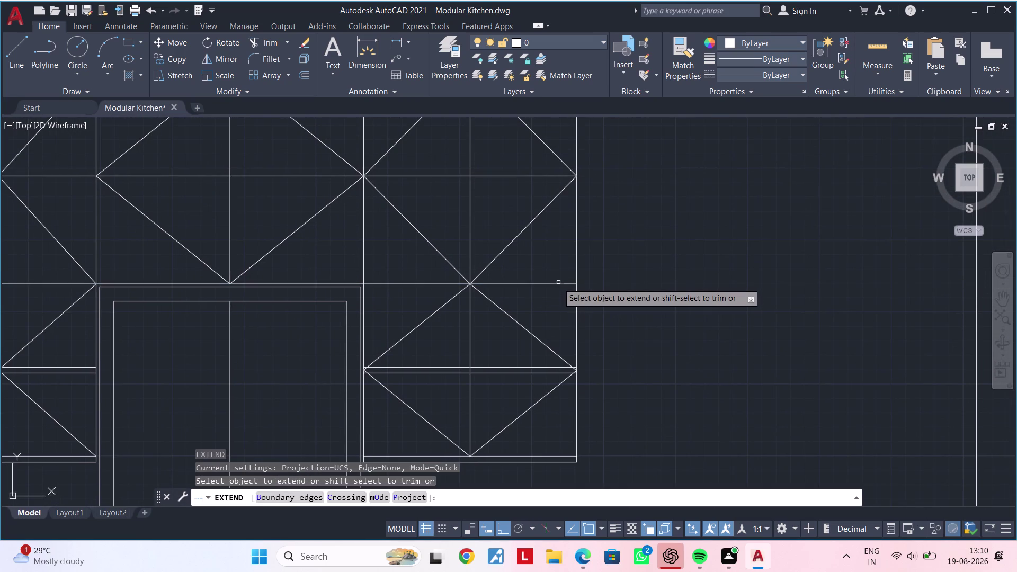
click(558, 282)
scroll(down, 3)
middle_drag(687, 314, 626, 314)
key(Escape)
key(Escape)
Pan across to frame the whole kitchen elevation.
middle_drag(621, 317, 637, 297)
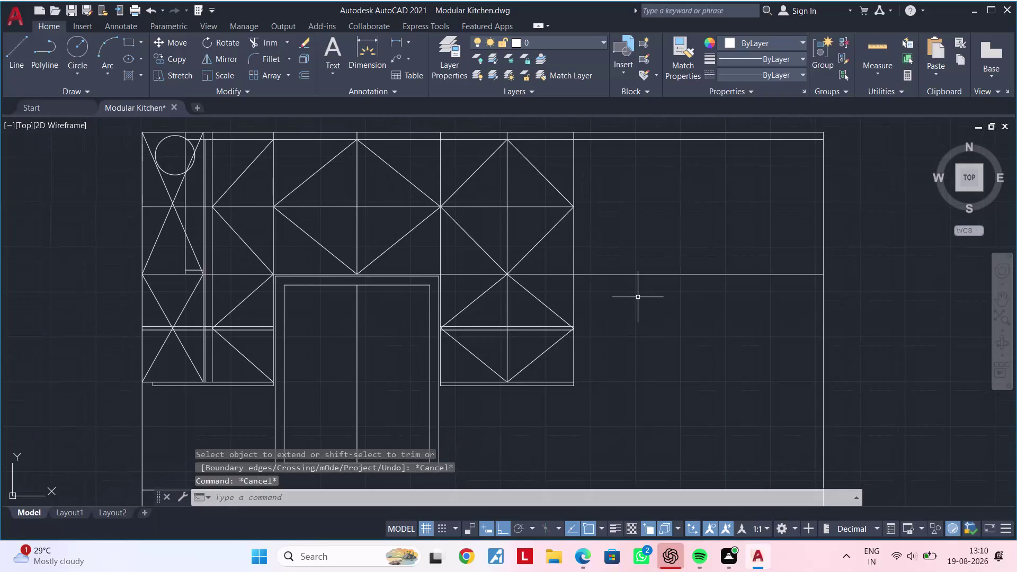
key(Escape)
key(Escape)
key(Escape)
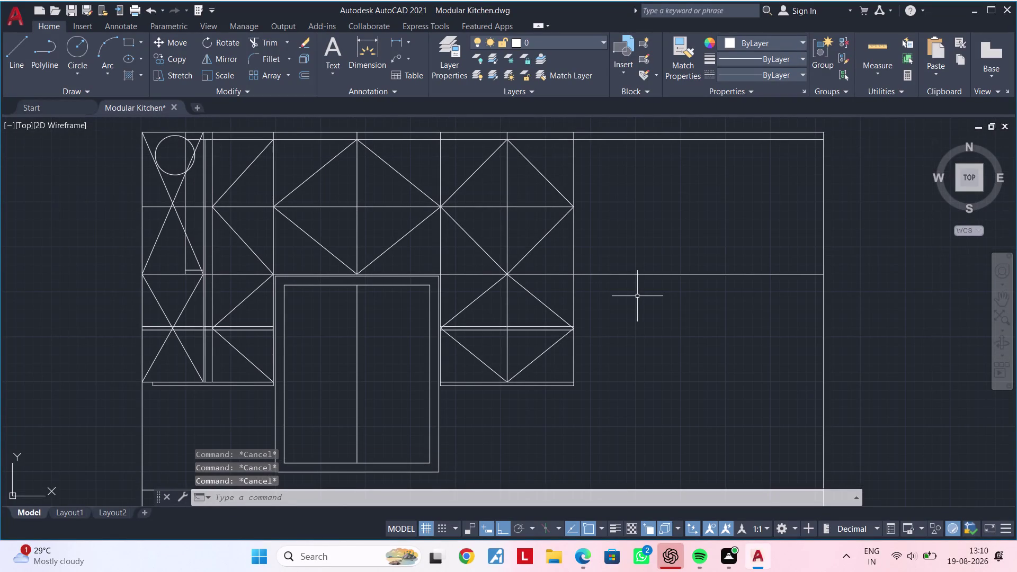
middle_drag(636, 296, 691, 294)
middle_drag(665, 301, 724, 292)
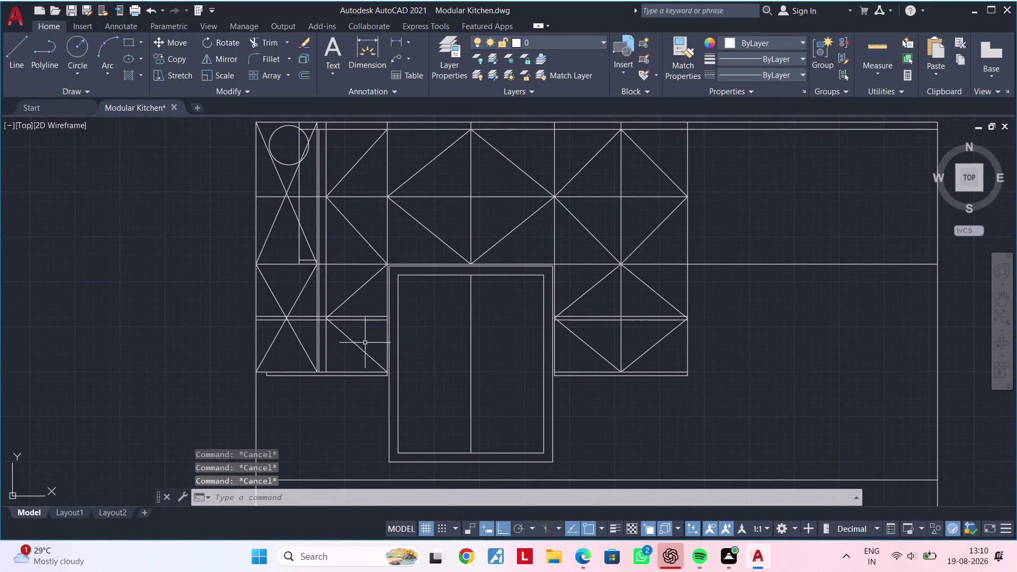
Join the left cabinet's four diagonal shutter lines into one polyline.
click(362, 346)
click(361, 289)
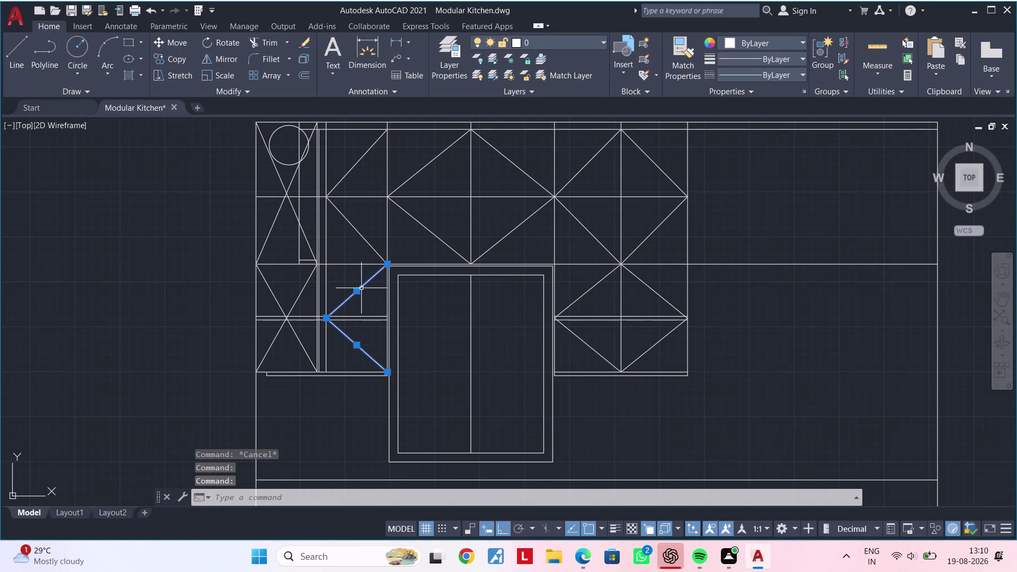
click(365, 240)
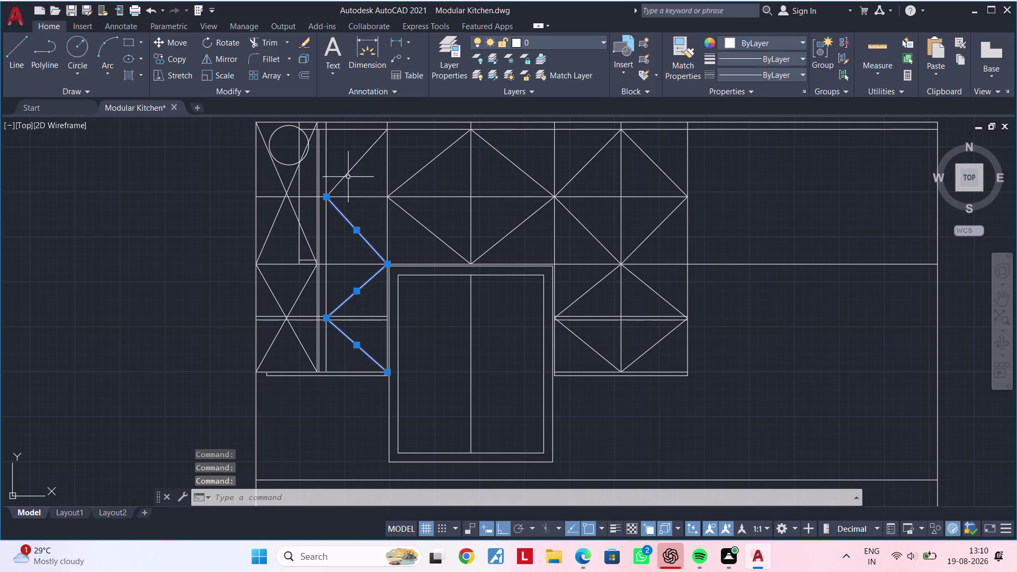
click(348, 175)
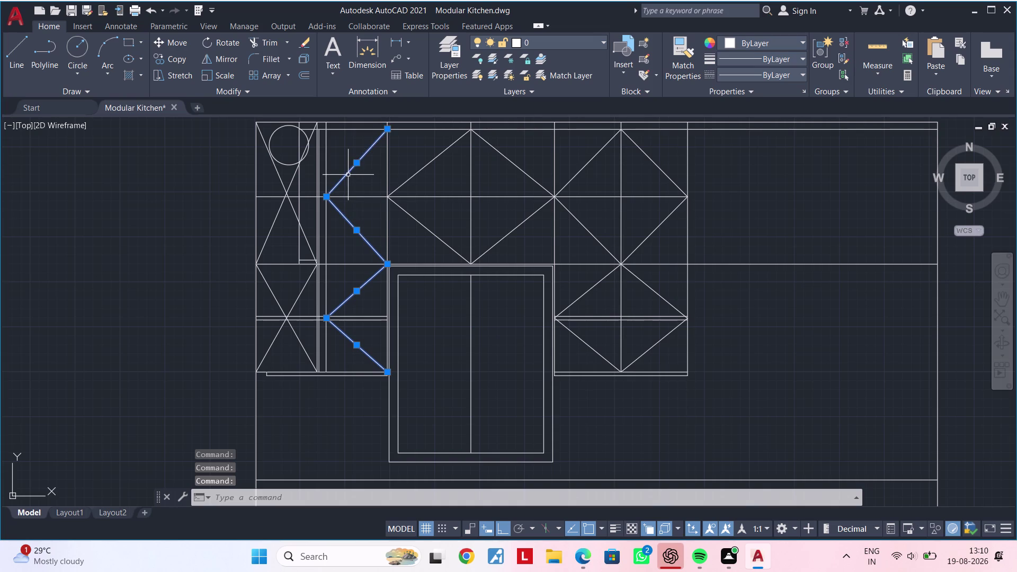
key(j)
key(space)
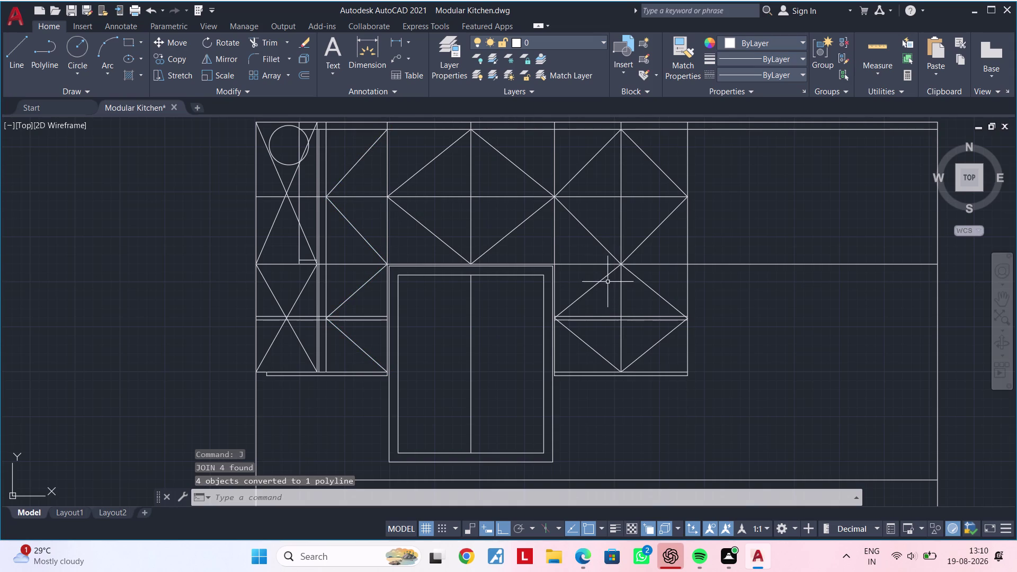
Select the left cabinet's crossed shutter lines to check the join, then clear the selection.
scroll(down, 3)
middle_drag(575, 257, 652, 254)
scroll(up, 3)
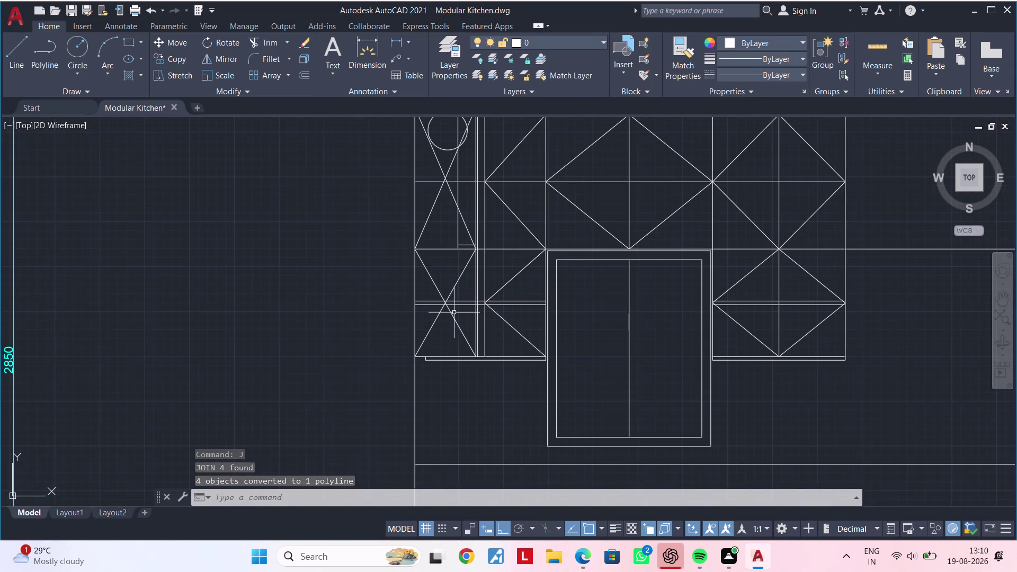
click(452, 315)
click(438, 315)
key(Escape)
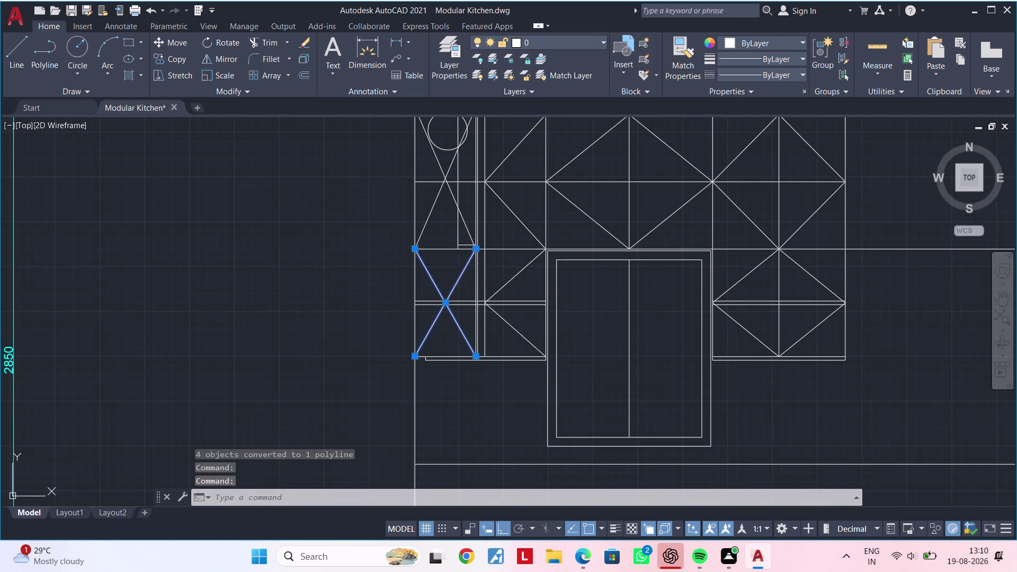
key(Escape)
Select the diagonal lines up to the tall unit's upper line, then clear the selection.
scroll(up, 3)
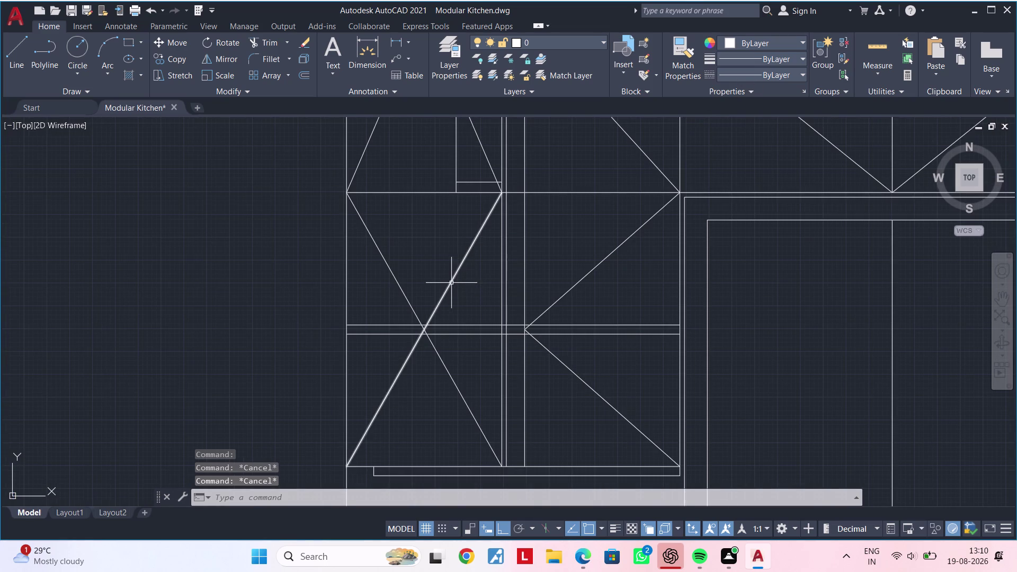
click(450, 282)
click(399, 288)
middle_drag(433, 259, 419, 377)
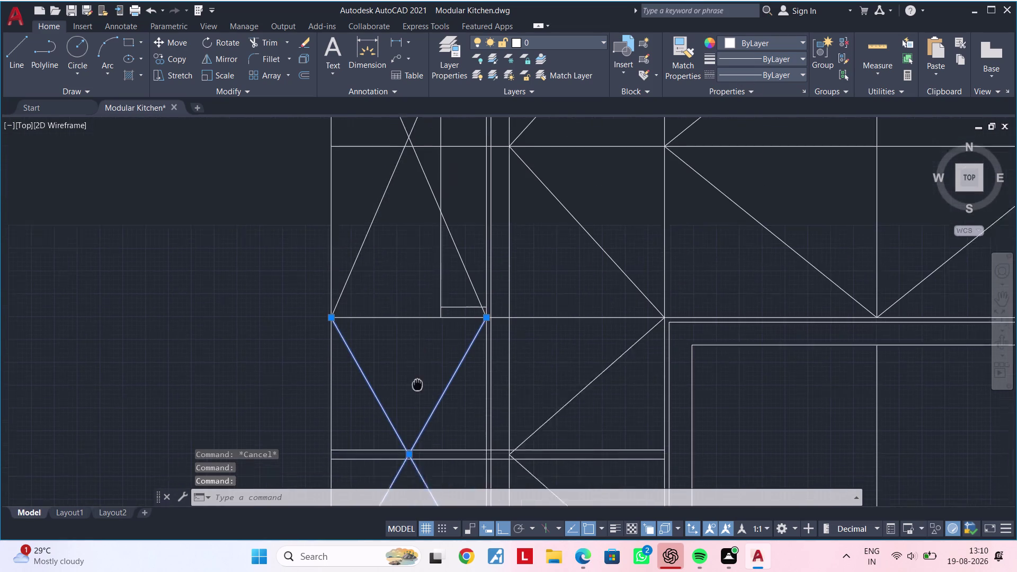
middle_drag(418, 377, 417, 409)
scroll(down, 3)
scroll(up, 3)
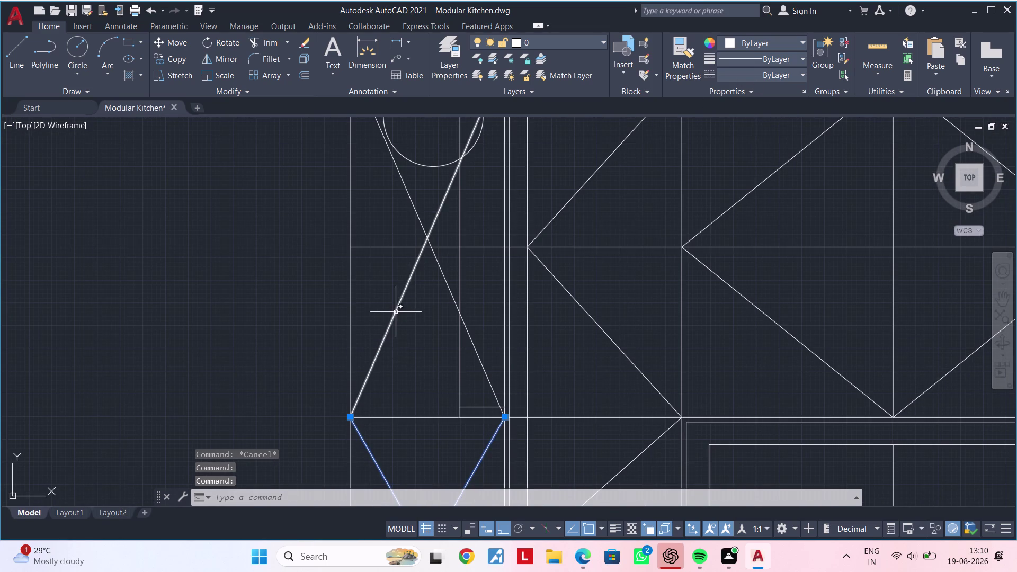
click(396, 312)
click(448, 290)
key(Escape)
Pan over to display the dimensioned reference kitchen elevation.
scroll(down, 3)
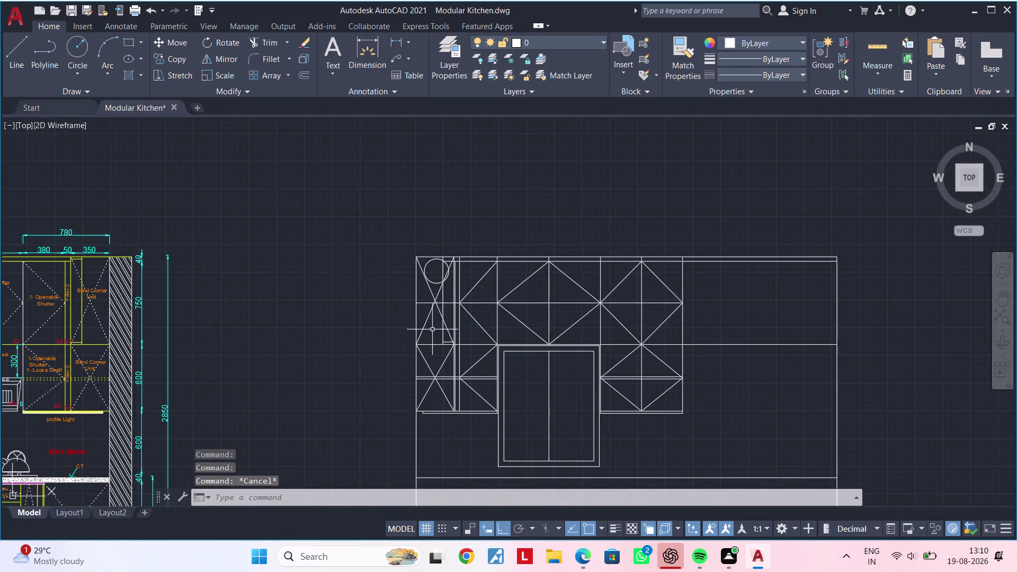
scroll(down, 3)
middle_drag(418, 333, 506, 305)
scroll(up, 3)
middle_drag(367, 327, 462, 315)
key(Escape)
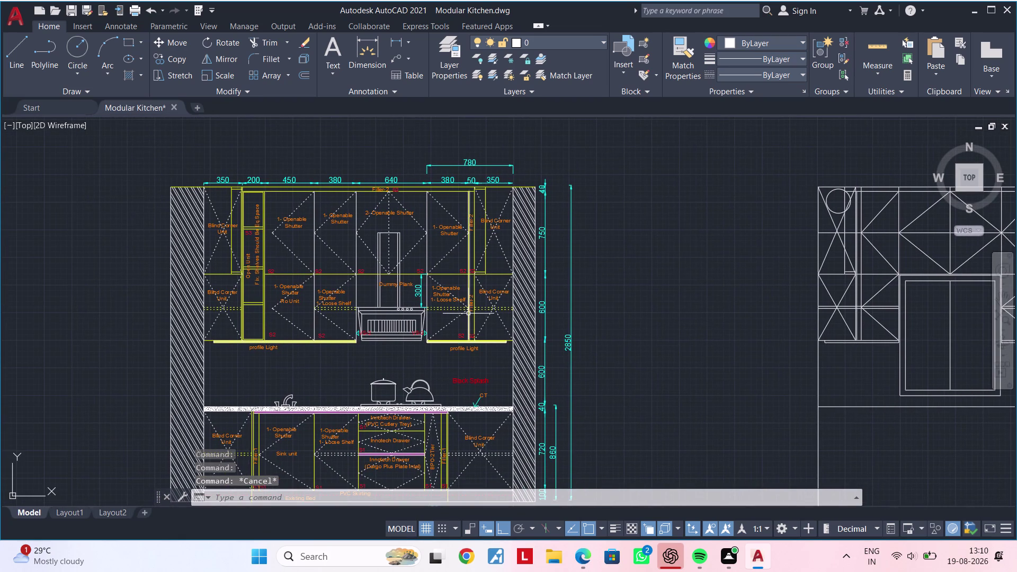
Start Match Properties (MA) from the reference's dashed shutter line and dash the lower left diagonals.
key(m)
text(A)
key(space)
scroll(up, 3)
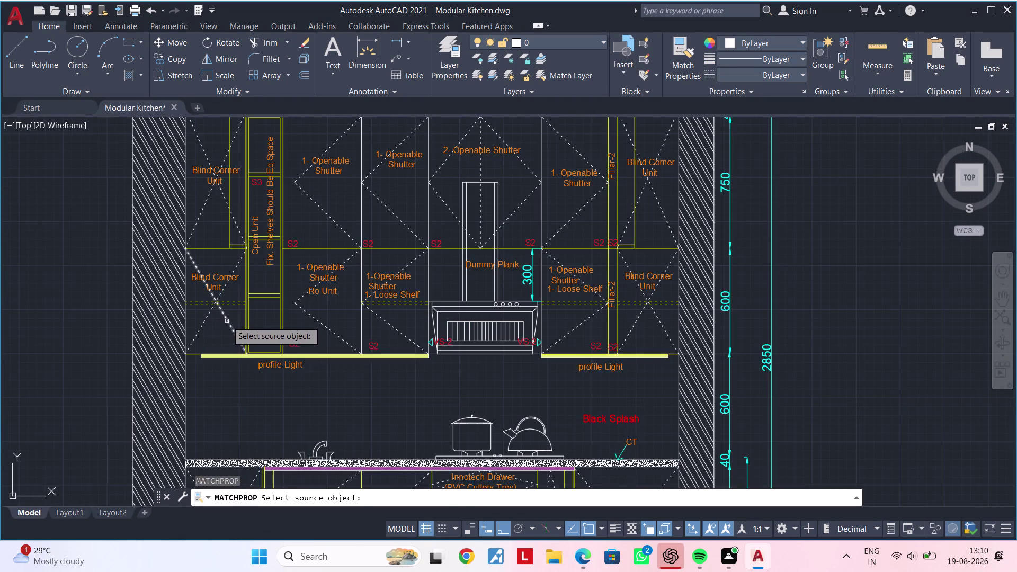
click(227, 321)
scroll(down, 3)
middle_drag(713, 325, 501, 311)
scroll(up, 3)
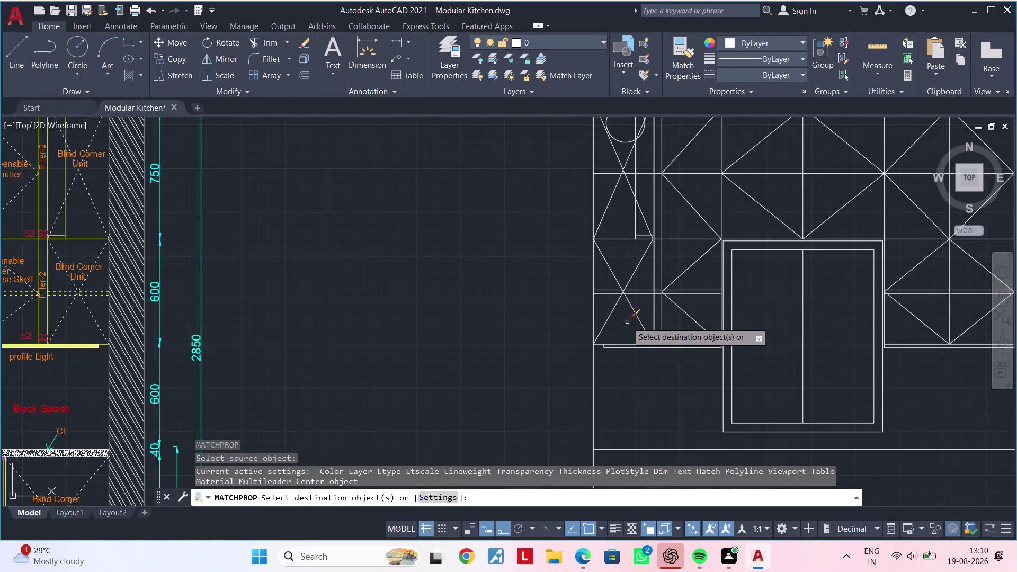
scroll(up, 3)
click(650, 292)
click(580, 297)
Dash the tall unit's upper diagonal shutter lines and its circle.
scroll(down, 3)
middle_drag(598, 325, 598, 417)
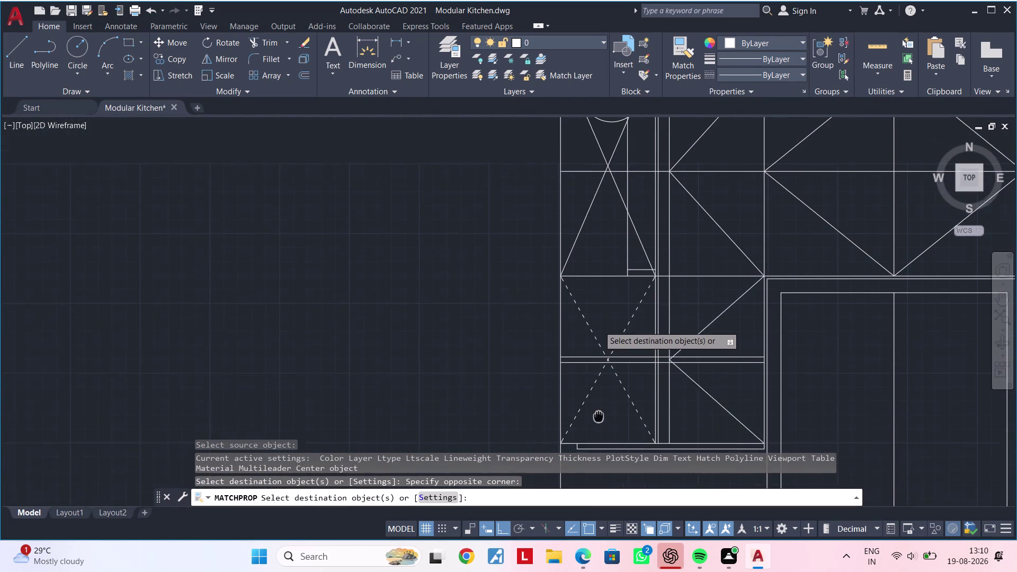
middle_drag(599, 418, 598, 418)
scroll(up, 3)
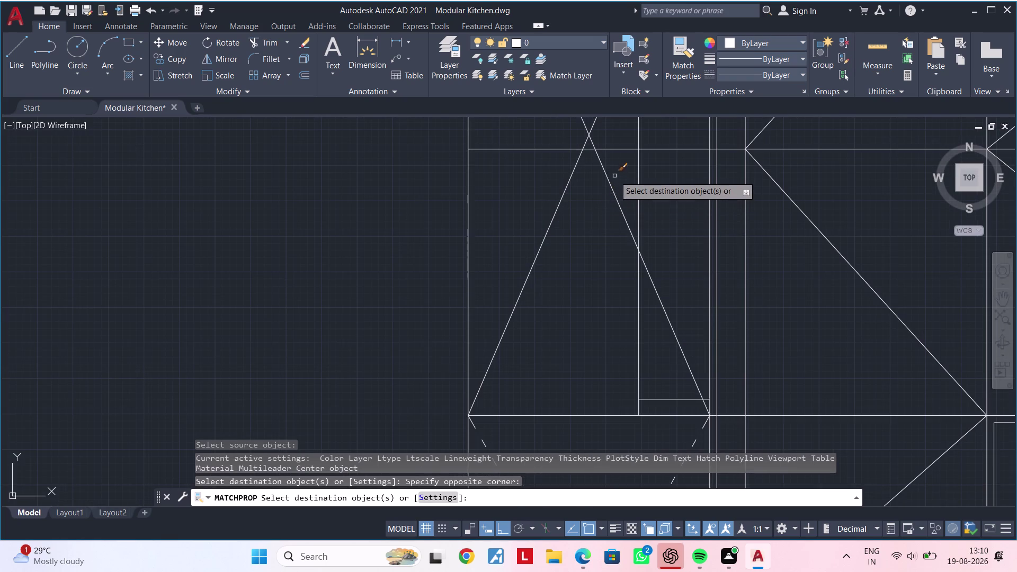
click(617, 174)
click(557, 196)
scroll(down, 3)
middle_drag(584, 248, 566, 347)
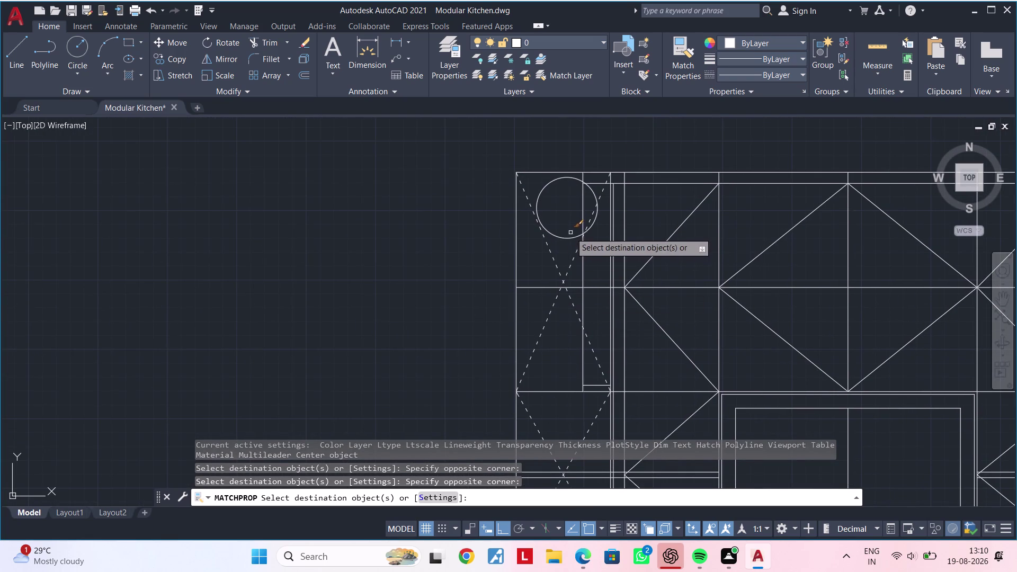
click(567, 239)
Dash the adjacent cabinet's diagonal shutter lines.
middle_drag(665, 234, 584, 221)
drag(586, 215, 596, 226)
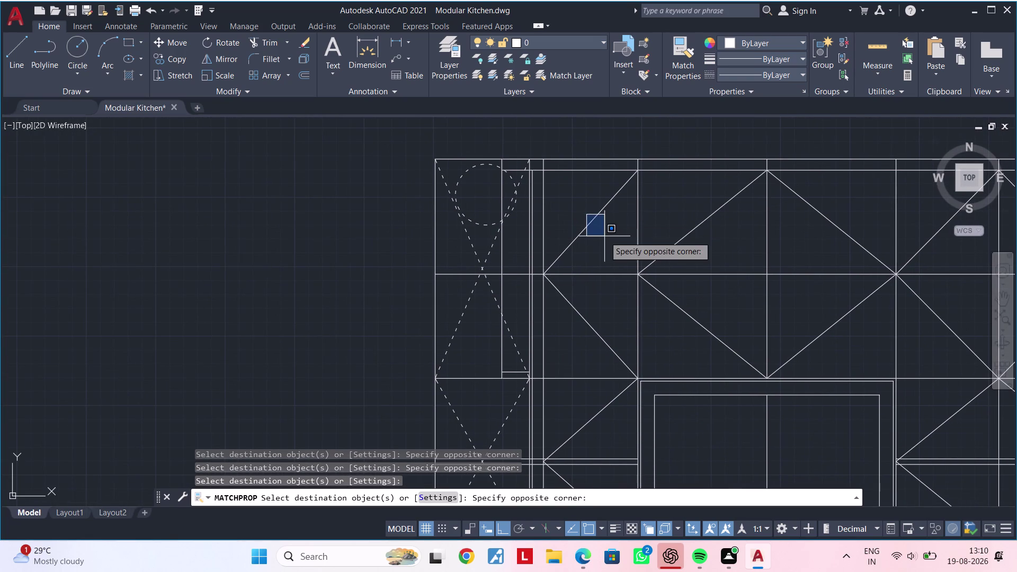
click(604, 236)
click(597, 229)
click(579, 217)
Dash all the lines of the central diamond cabinets.
middle_drag(594, 238, 533, 237)
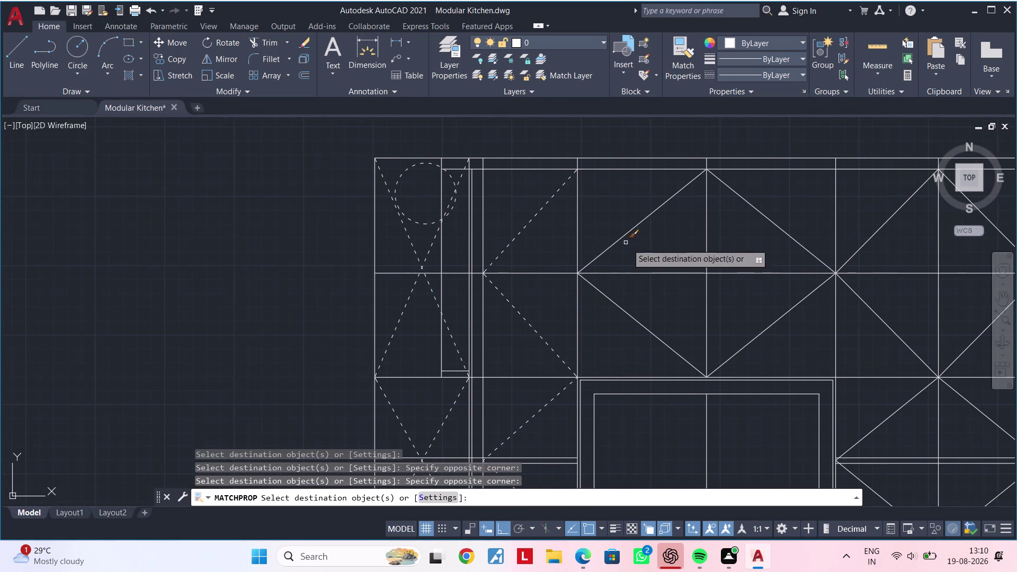
click(631, 247)
click(602, 224)
click(782, 196)
click(757, 229)
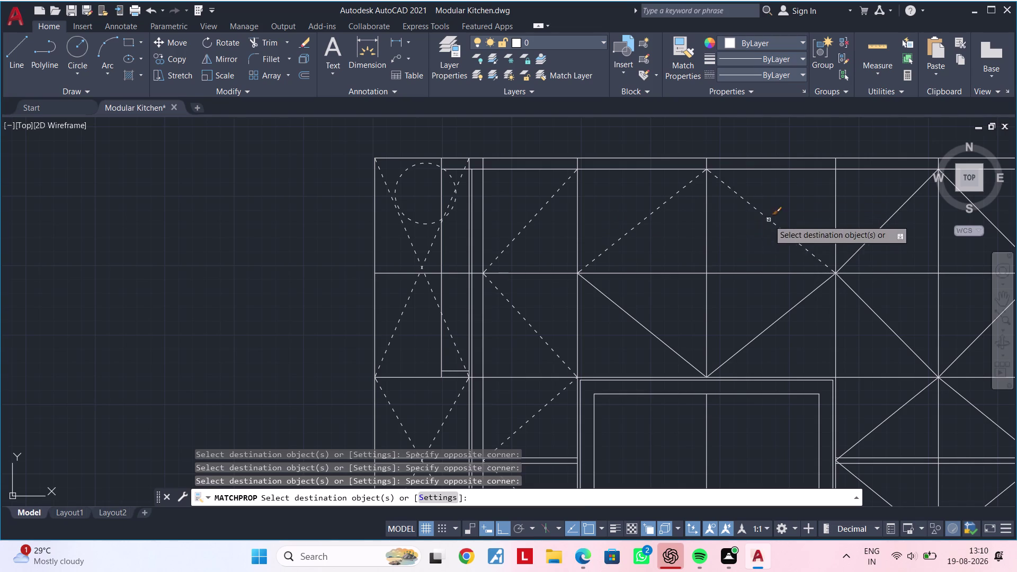
click(793, 333)
click(748, 317)
click(663, 327)
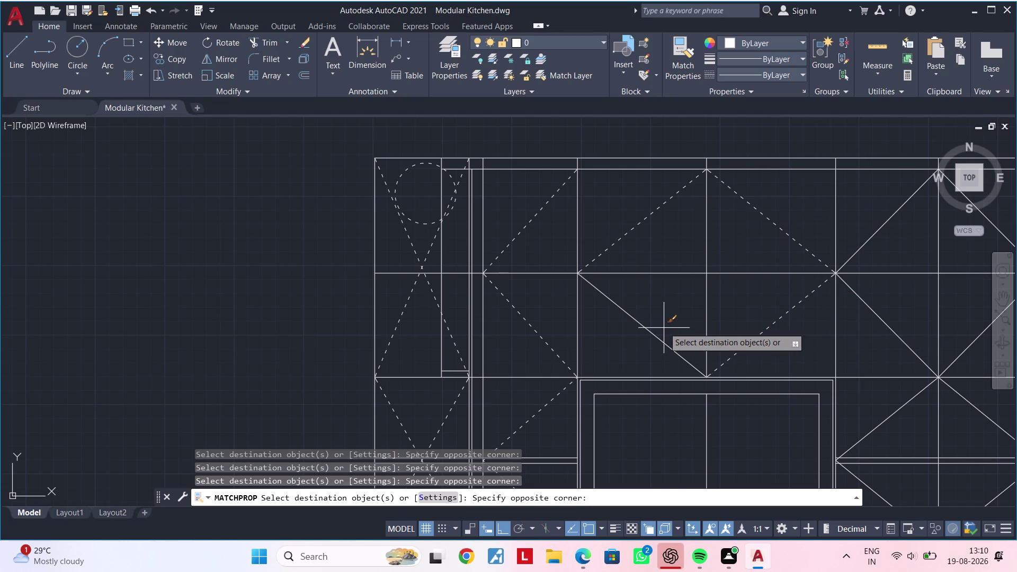
click(640, 334)
Dash the diagonal lines of the right-hand and upper right cabinets.
scroll(down, 3)
middle_drag(697, 313, 577, 272)
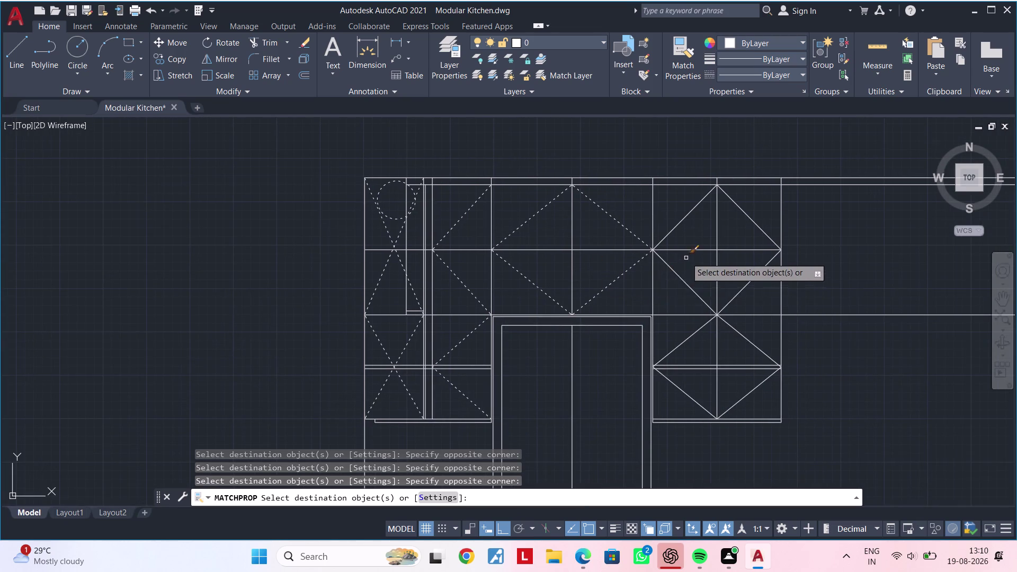
scroll(up, 3)
drag(686, 264, 682, 273)
click(667, 291)
click(698, 196)
click(669, 189)
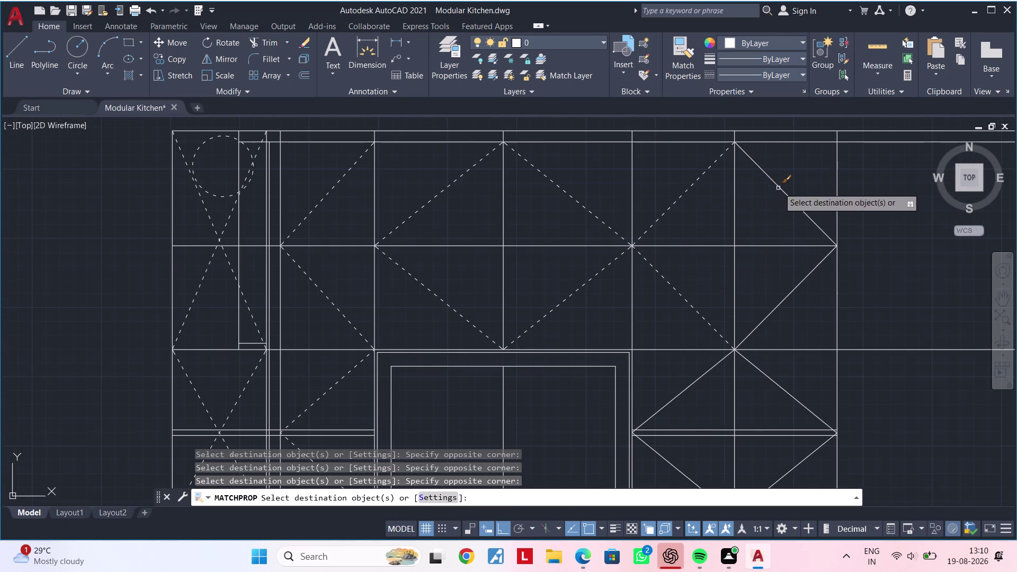
drag(797, 174, 795, 181)
click(779, 204)
middle_drag(779, 204, 763, 183)
drag(781, 286, 774, 283)
click(743, 272)
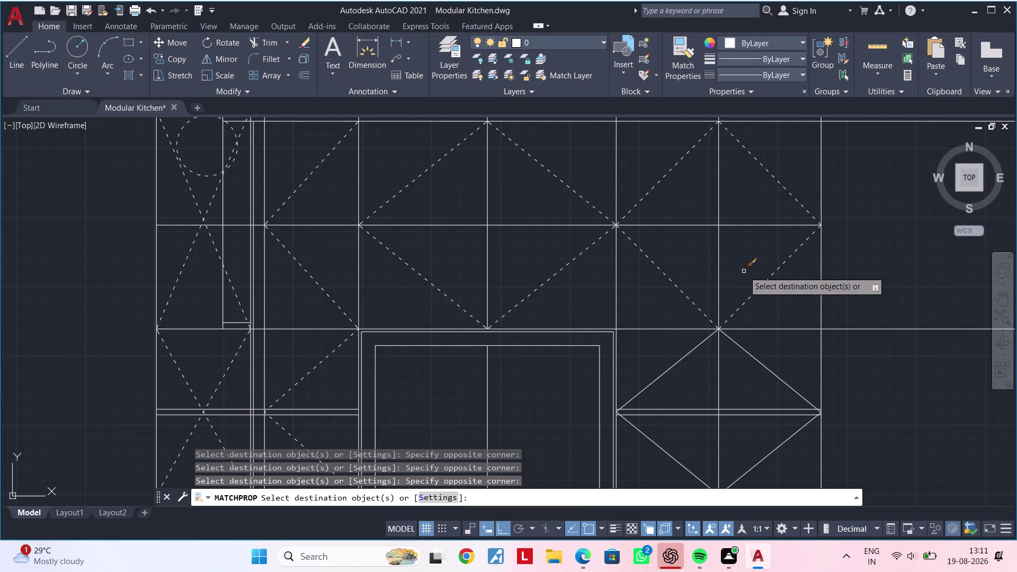
Dash the lower right cabinet's diagonal lines and the remaining lower diagonal.
middle_drag(744, 270, 721, 175)
drag(766, 250, 763, 259)
click(742, 280)
click(767, 357)
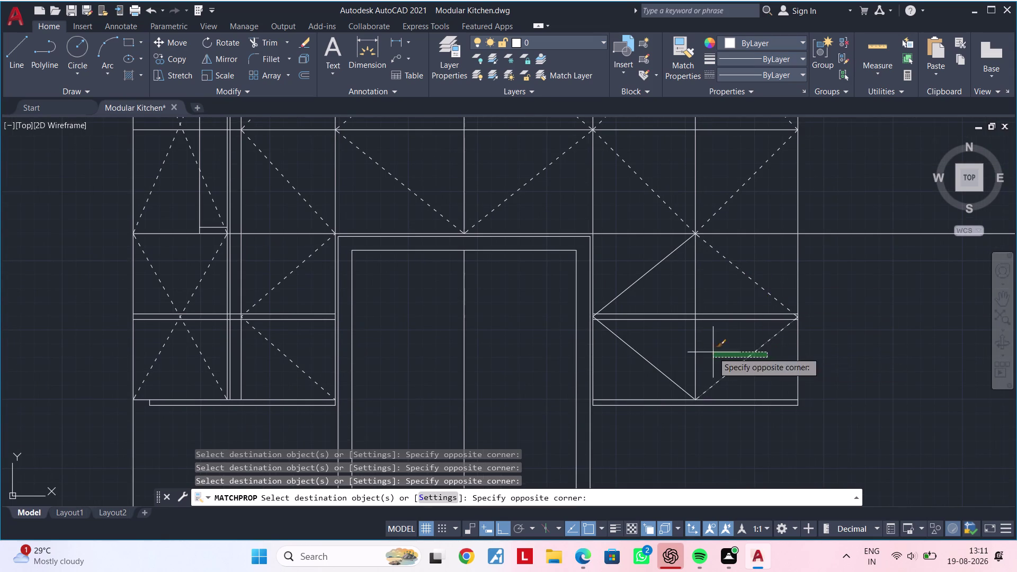
click(715, 352)
click(640, 376)
click(656, 355)
click(663, 339)
click(626, 357)
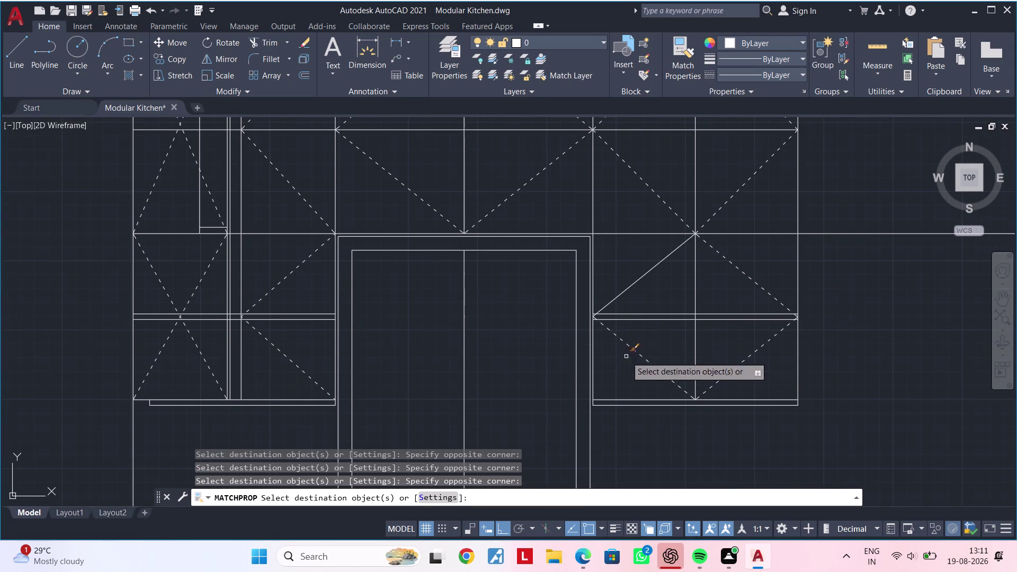
click(653, 280)
click(627, 269)
Review the elevation's dashed lines, then exit Match Properties.
scroll(down, 3)
middle_drag(657, 301, 580, 292)
scroll(up, 3)
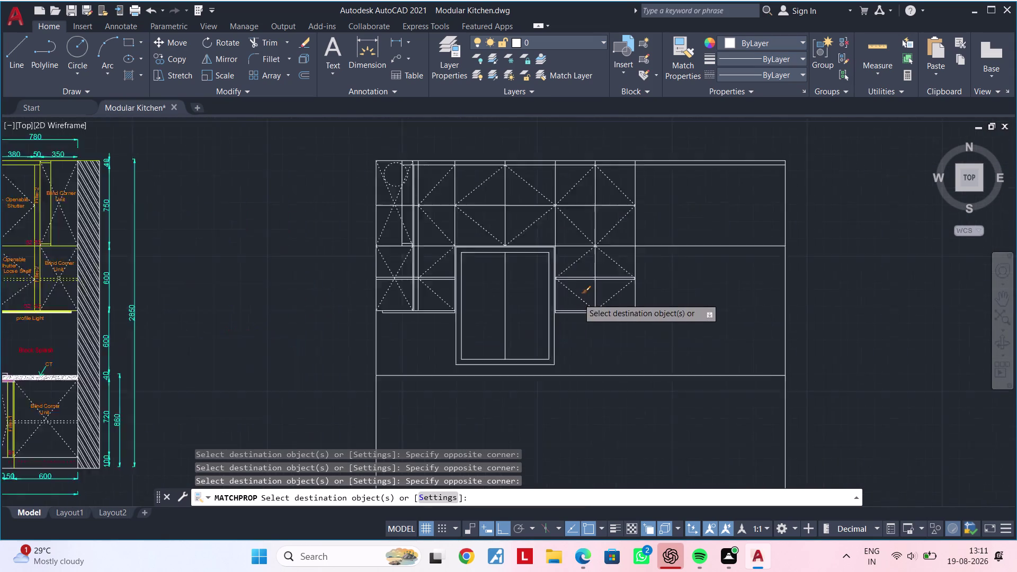
scroll(up, 3)
middle_drag(595, 349, 692, 325)
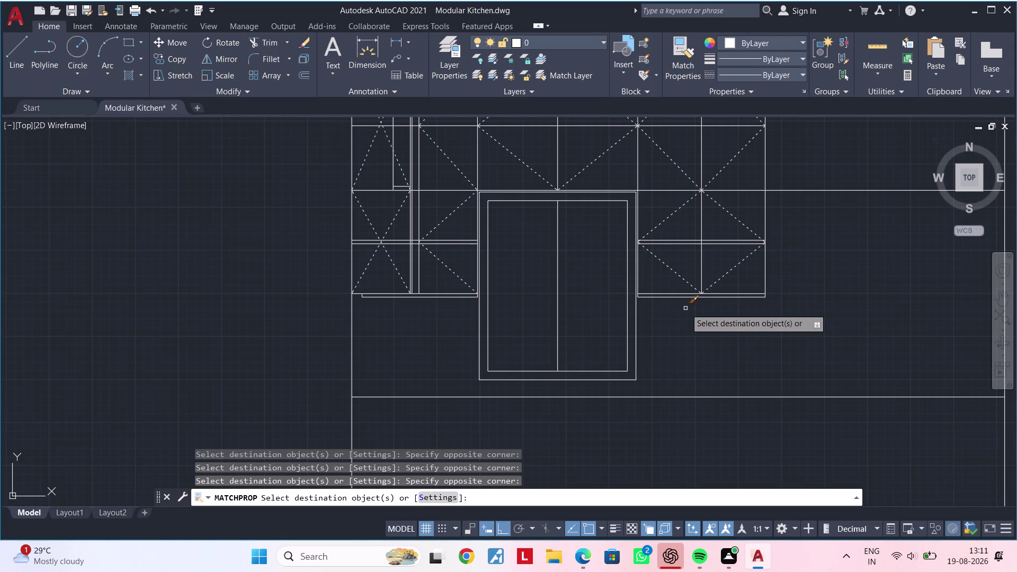
middle_drag(685, 293, 613, 352)
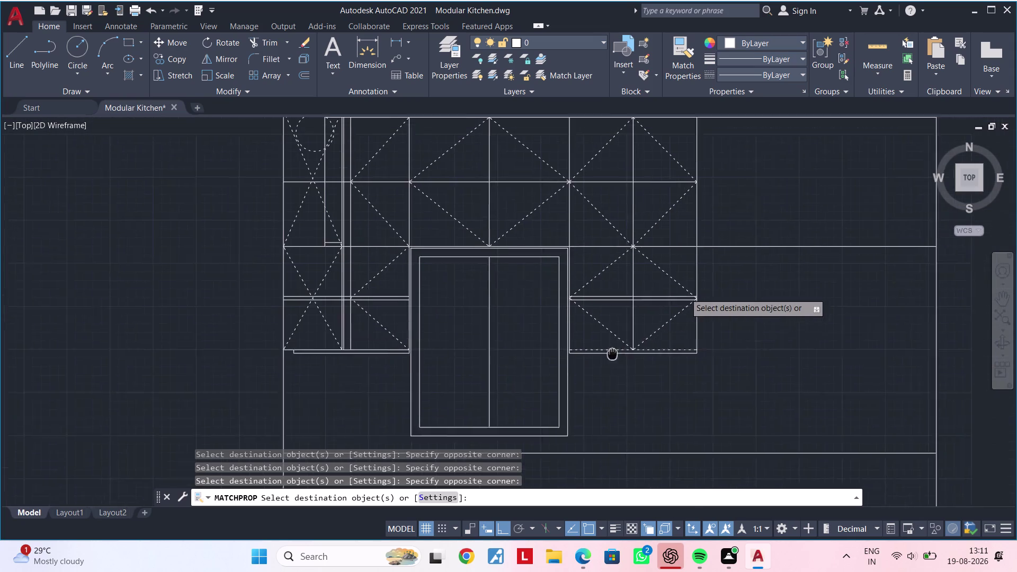
middle_drag(614, 352, 599, 373)
middle_drag(655, 331, 592, 350)
key(Escape)
key(Escape)
key(Escape)
key(Escape)
key(Escape)
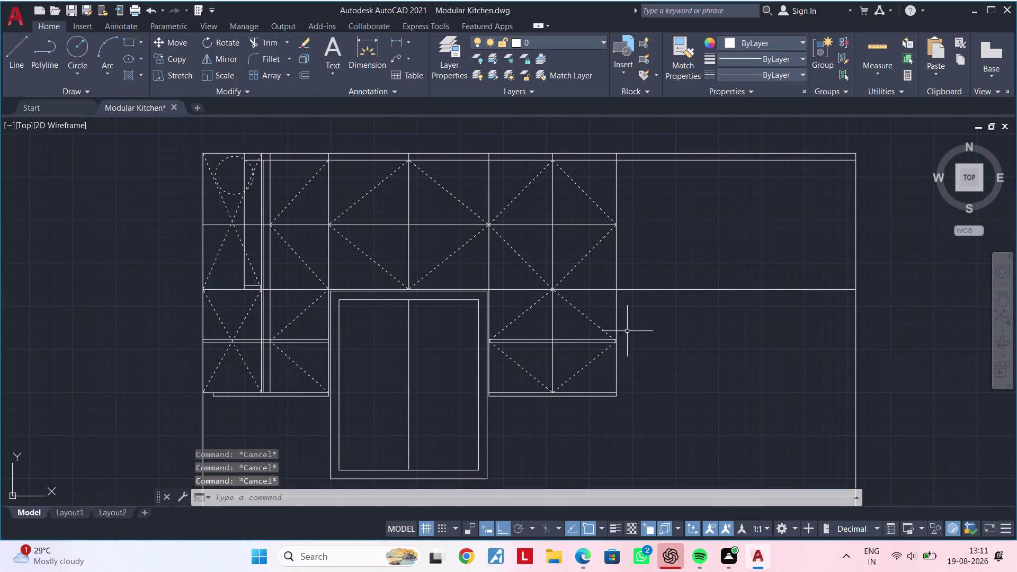
Clear any active commands and start OFFSET (OF), which prompts for a distance defaulting to 50.
key(Escape)
key(Escape)
key(Escape)
middle_drag(657, 331, 593, 343)
key(Escape)
key(Escape)
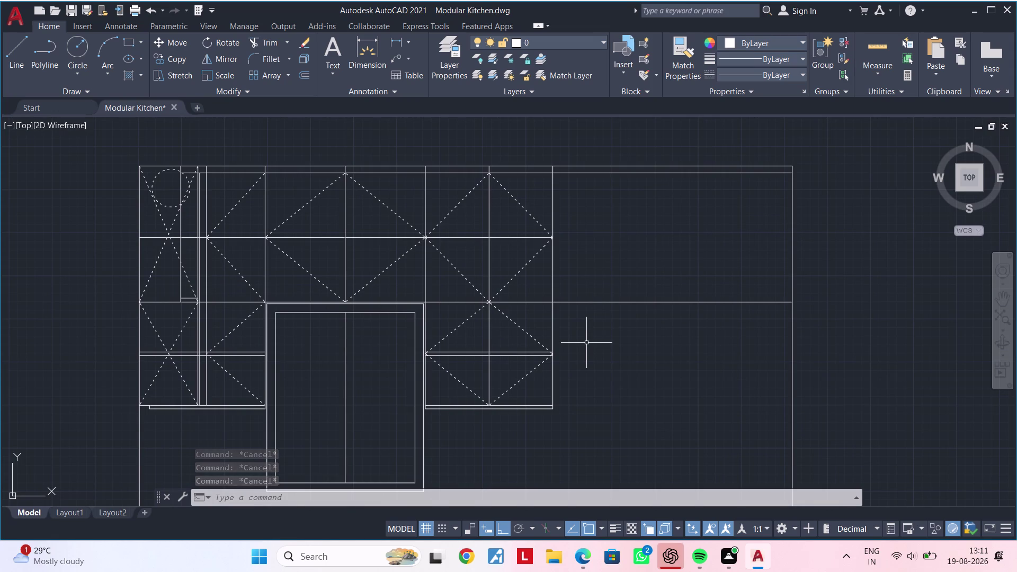
key(Escape)
key(Escape)
key(Escape)
key(Escape)
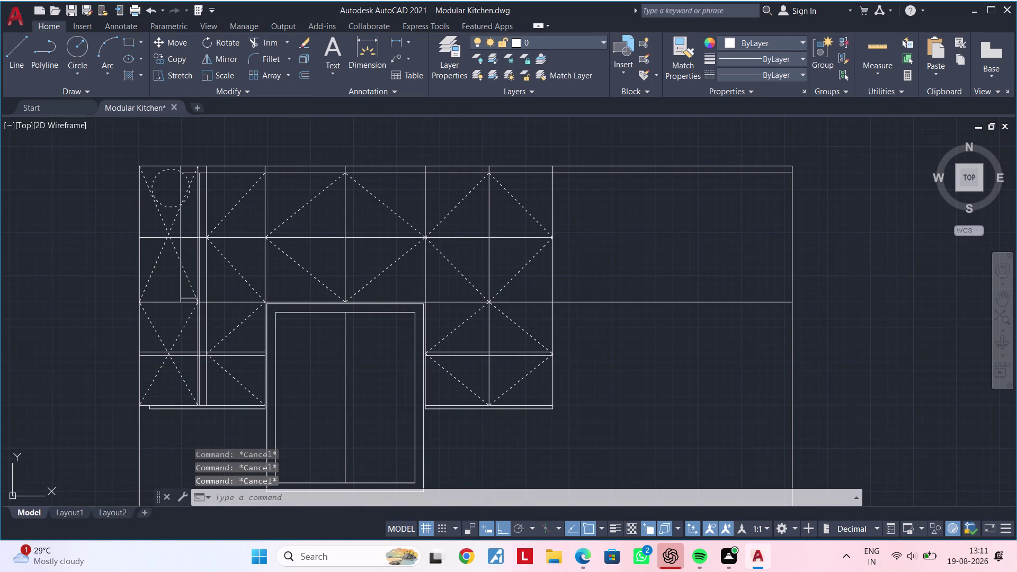
text(OF)
key(space)
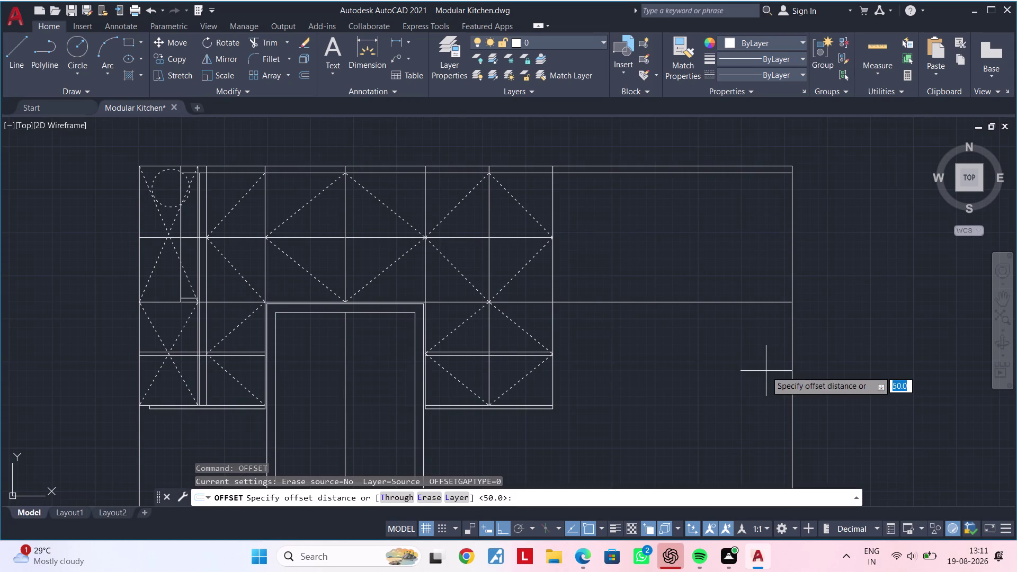
text(500)
key(Return)
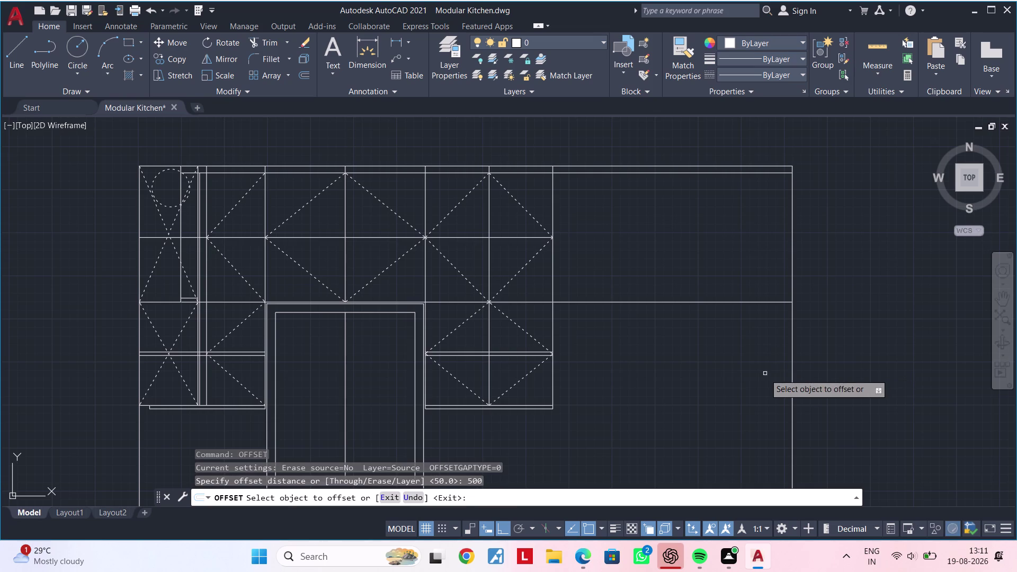
click(791, 341)
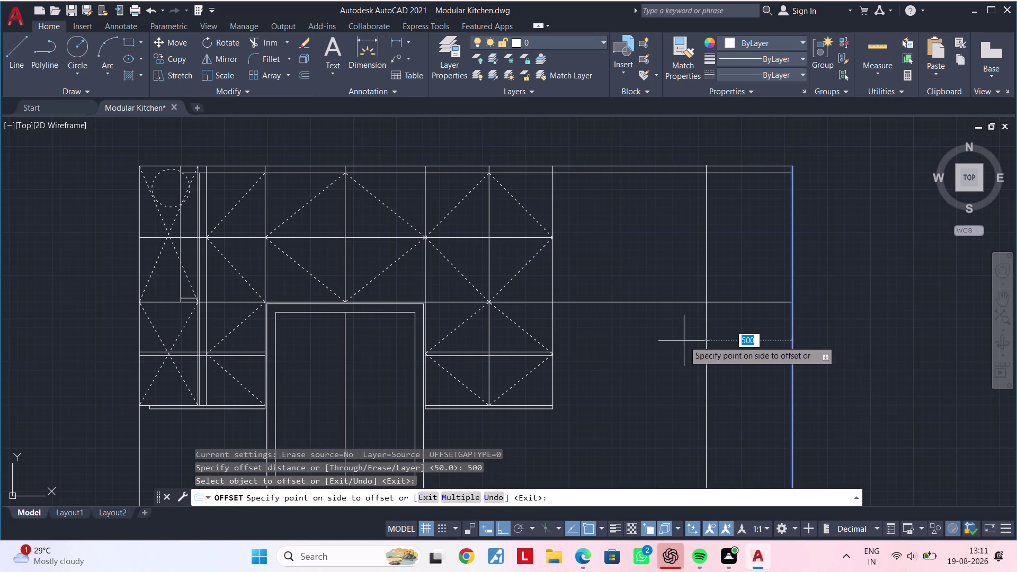
click(675, 341)
key(Escape)
key(Escape)
key(Escape)
middle_drag(657, 345, 630, 347)
key(Escape)
key(Escape)
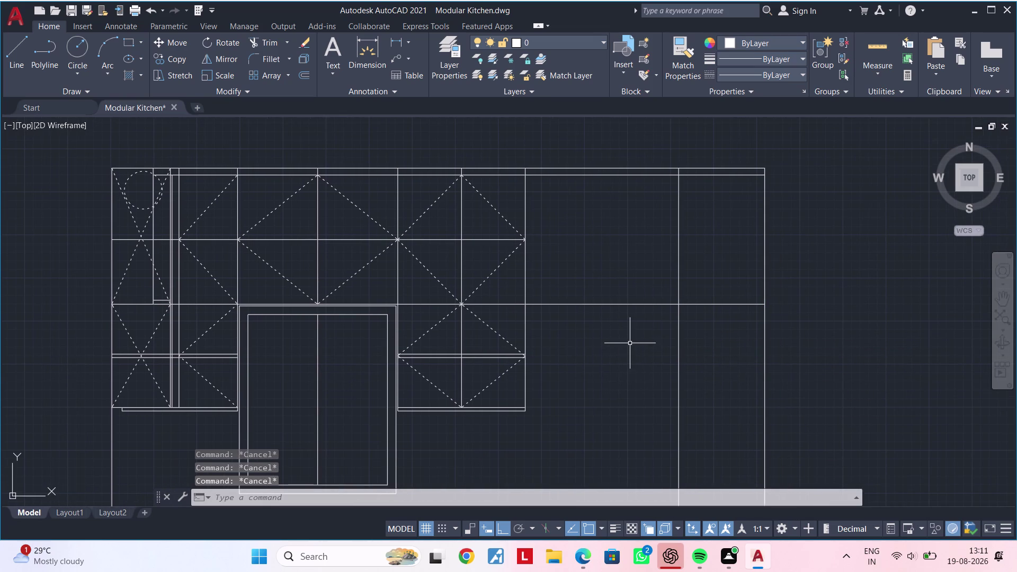
middle_drag(630, 343, 620, 343)
key(Escape)
key(Escape)
key(Escape)
key(Escape)
key(Escape)
key(Escape)
key(Escape)
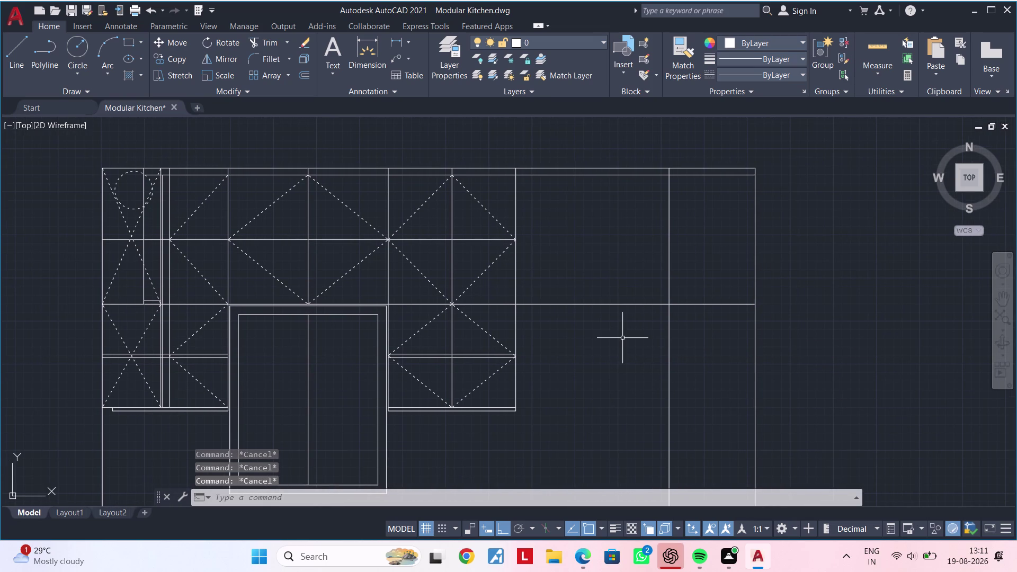
middle_drag(622, 337, 628, 311)
key(Escape)
scroll(down, 3)
middle_drag(630, 319, 632, 311)
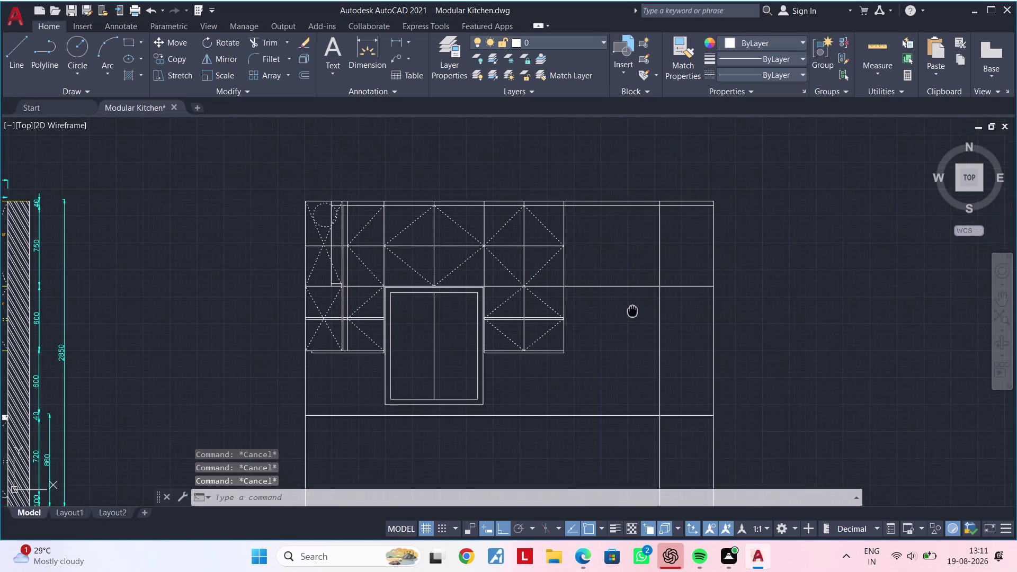
middle_drag(632, 311, 635, 305)
middle_drag(635, 305, 630, 329)
scroll(up, 3)
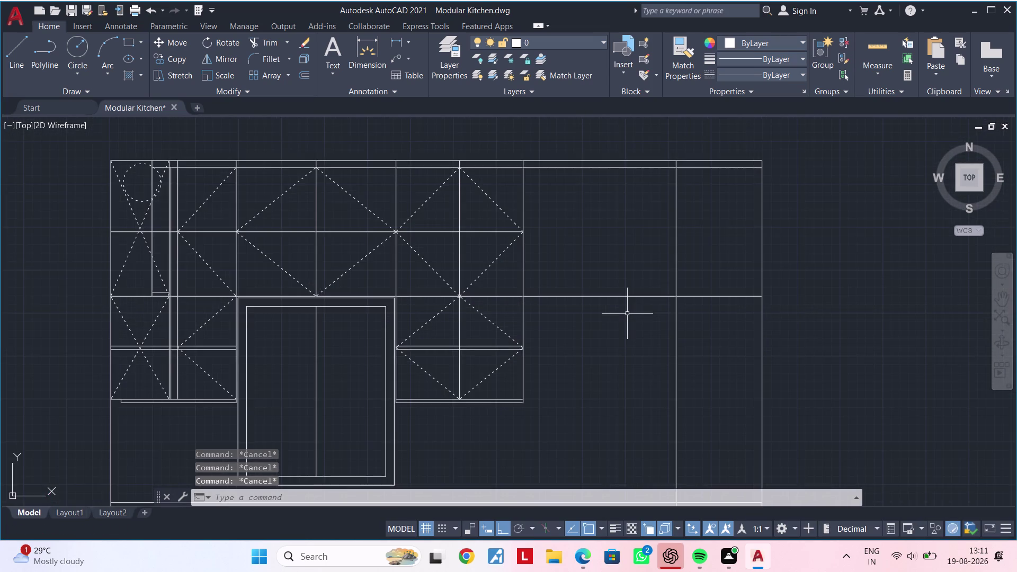
middle_drag(626, 317, 613, 357)
key(Escape)
key(Escape)
key(Escape)
key(Escape)
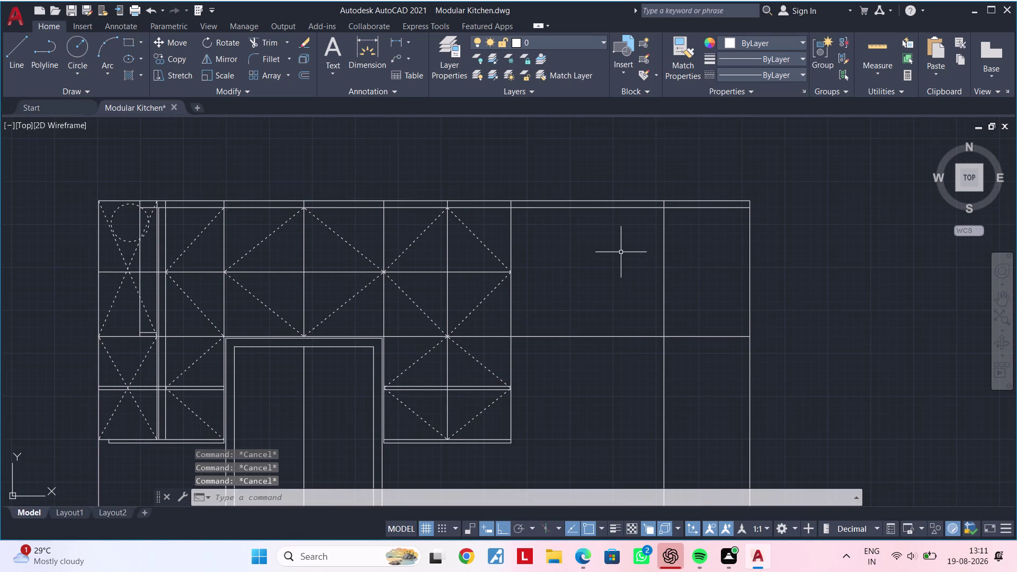
middle_drag(619, 252, 630, 276)
text(TR)
Start TRIM and cut the first excess line ends at the upper cabinets' top edge.
key(space)
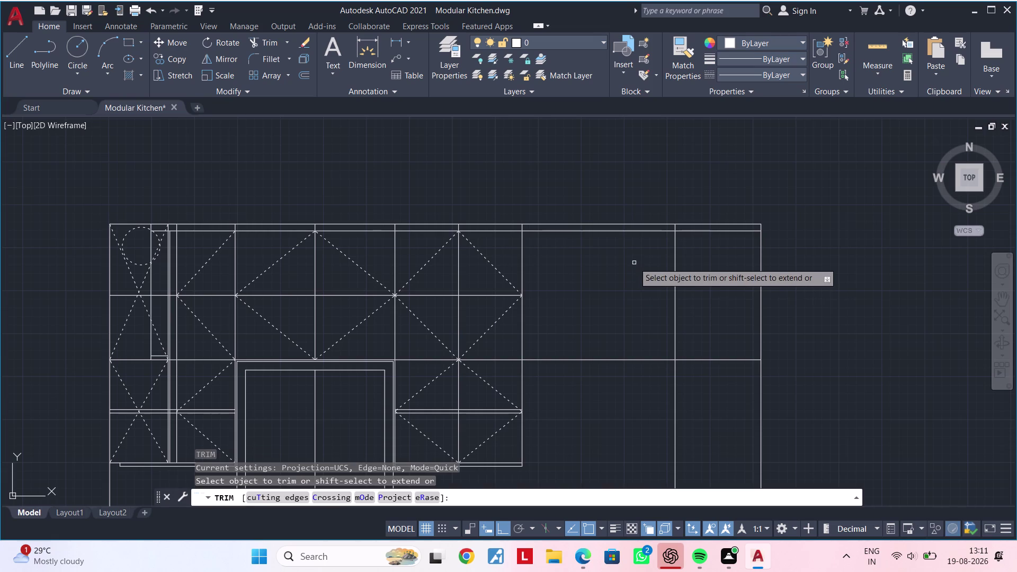
click(634, 231)
middle_drag(604, 246, 687, 252)
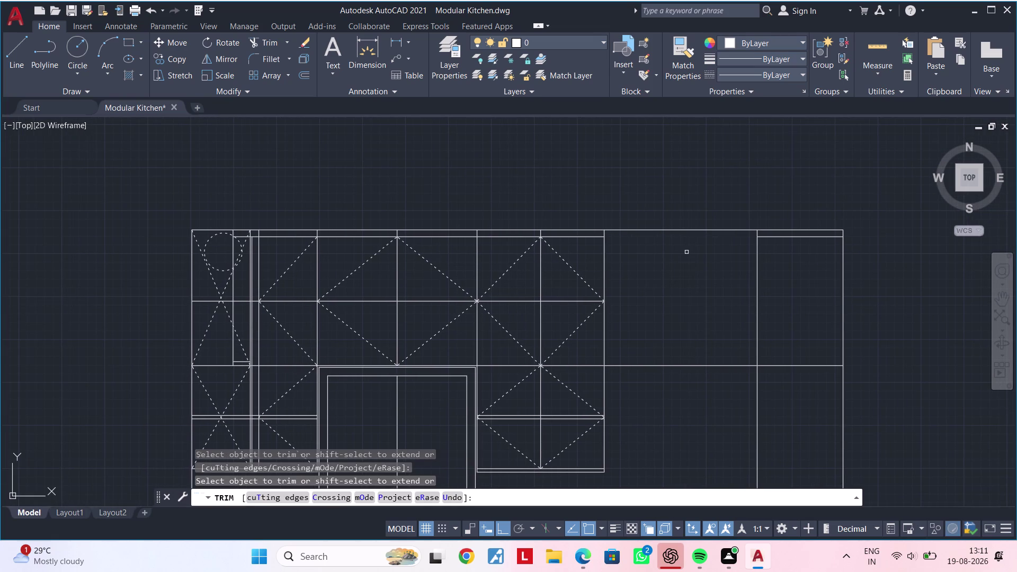
scroll(up, 3)
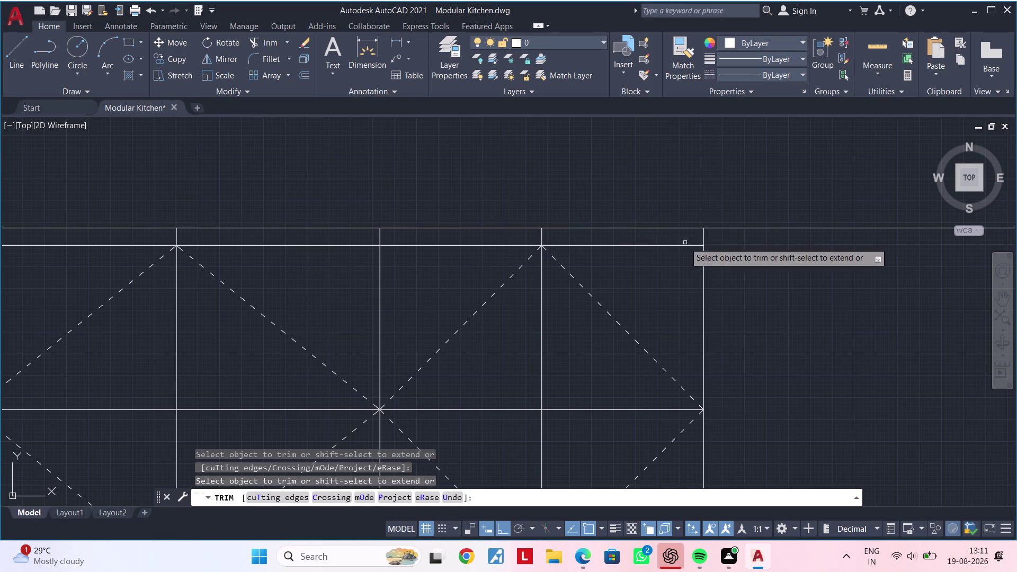
click(540, 237)
middle_drag(501, 236, 727, 237)
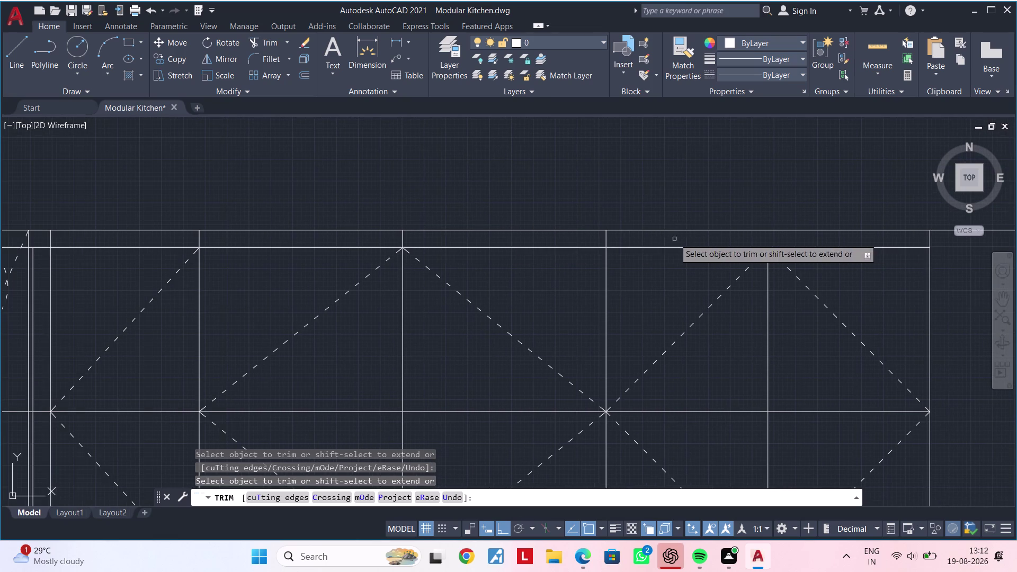
drag(604, 240, 583, 239)
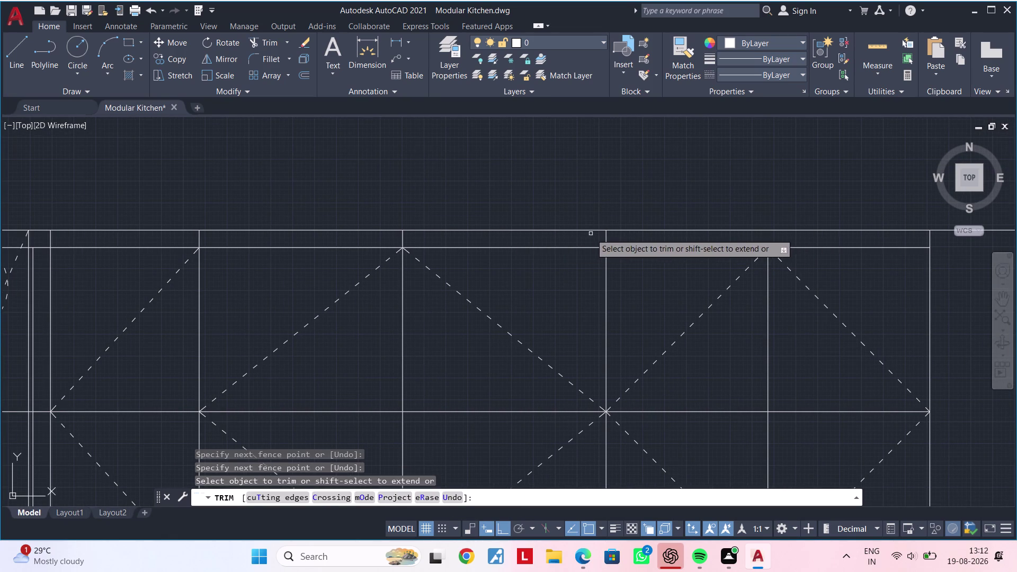
drag(596, 235, 627, 238)
Trim the remaining line ends along the top edge, including the left cabinet's top.
middle_drag(581, 237, 925, 239)
scroll(up, 3)
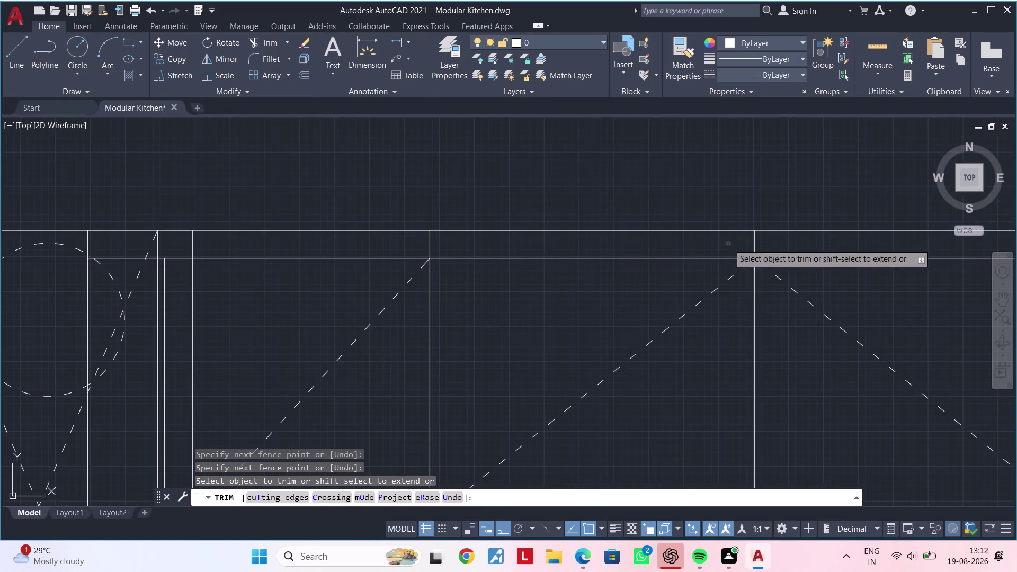
drag(728, 244, 778, 244)
middle_drag(700, 241, 832, 243)
drag(555, 250, 581, 245)
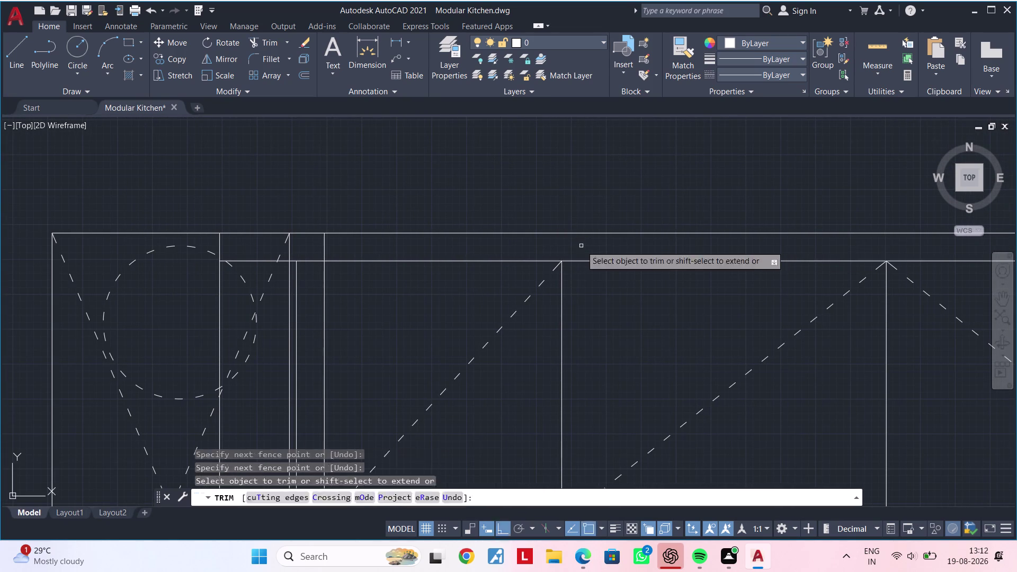
scroll(down, 3)
middle_drag(615, 246, 766, 243)
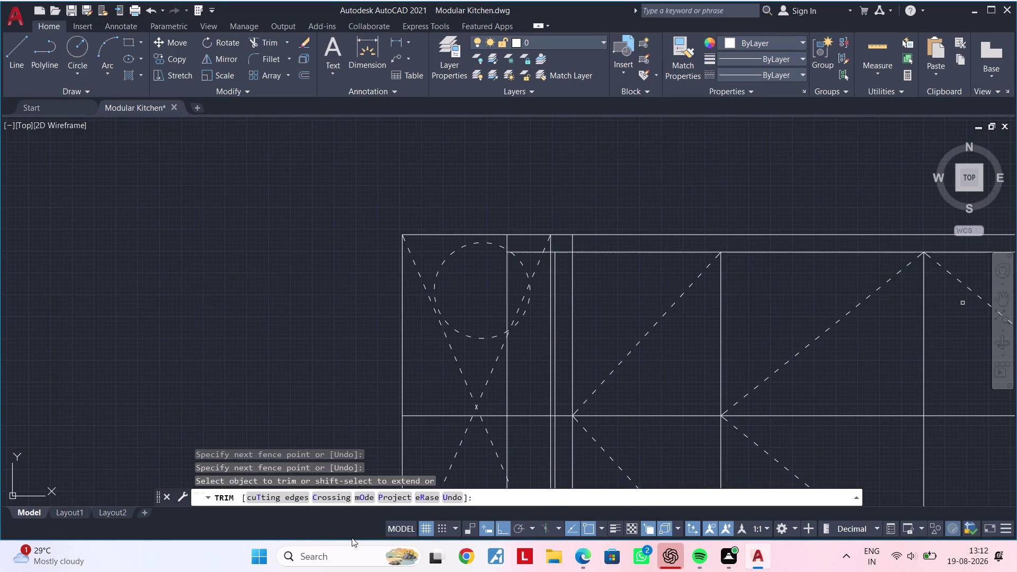
scroll(up, 3)
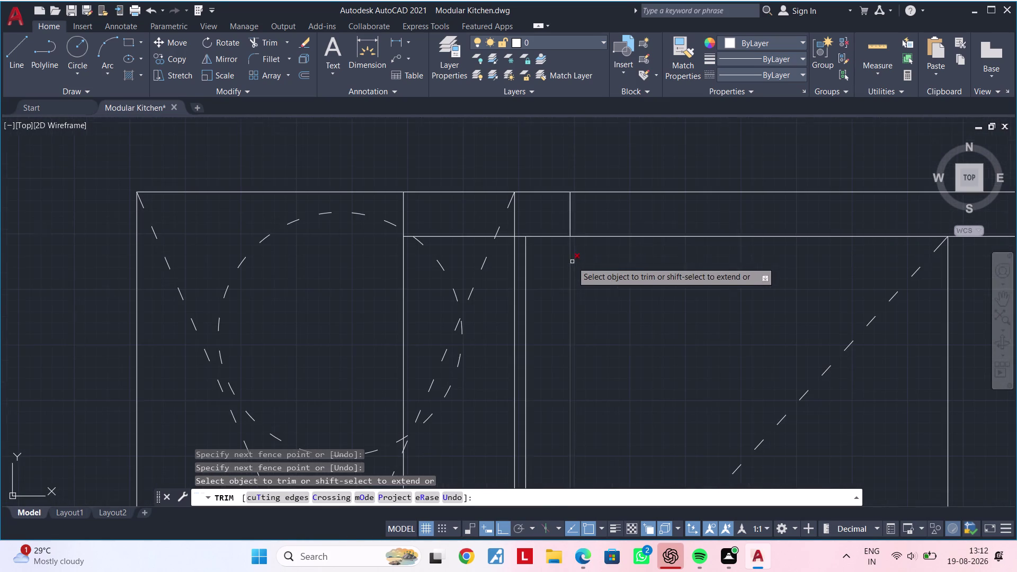
scroll(up, 3)
drag(549, 220, 617, 214)
scroll(down, 3)
scroll(down, 3)
middle_drag(667, 255, 363, 262)
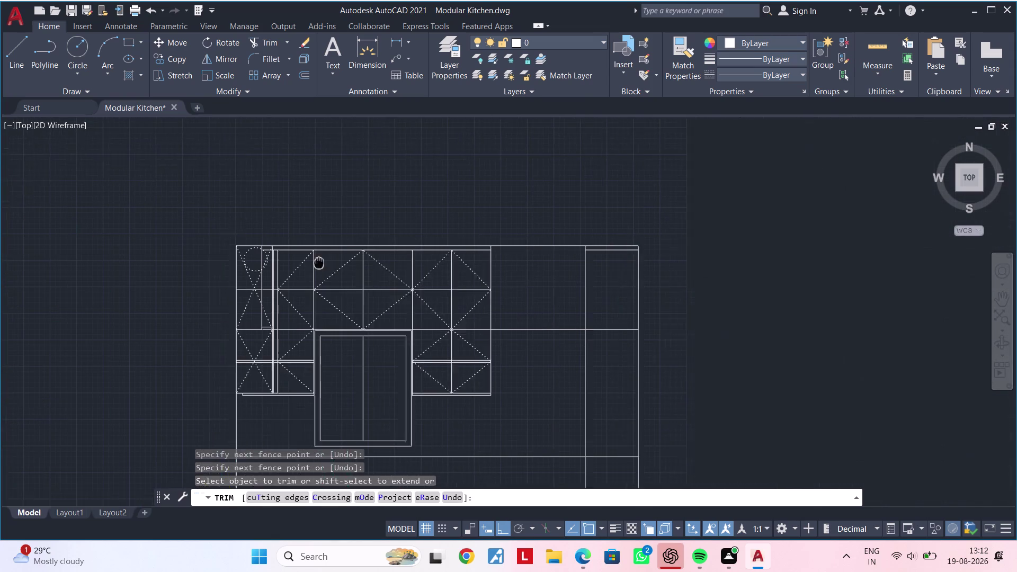
middle_drag(364, 262, 292, 265)
End the trim and zoom to the 500-wide strip at the elevation's right edge.
key(Escape)
key(Escape)
middle_drag(511, 274, 434, 284)
scroll(up, 3)
middle_drag(485, 299, 448, 318)
key(Escape)
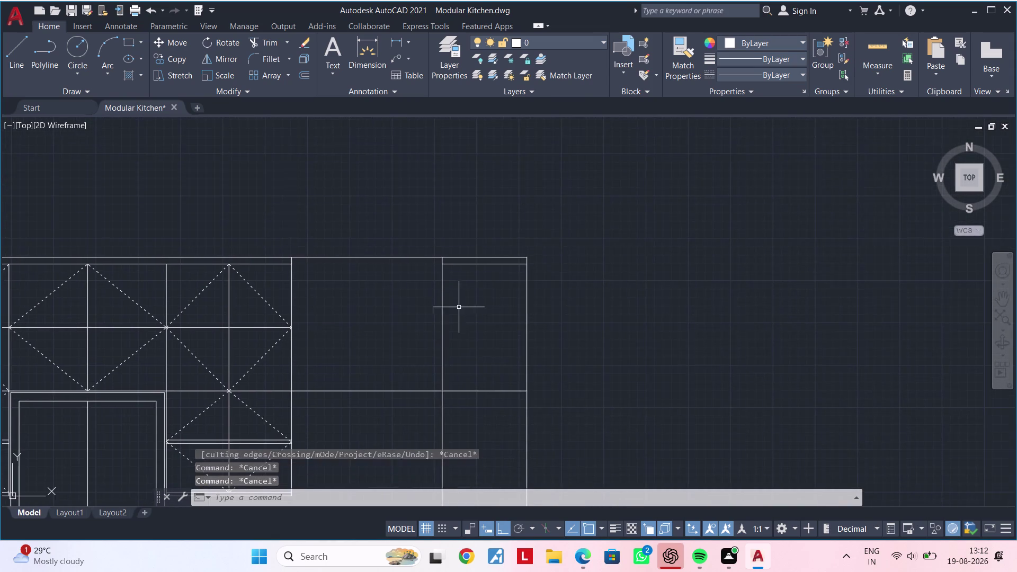
key(Escape)
scroll(up, 3)
Cancel leftover commands and center the elevation in view.
middle_drag(444, 314, 460, 356)
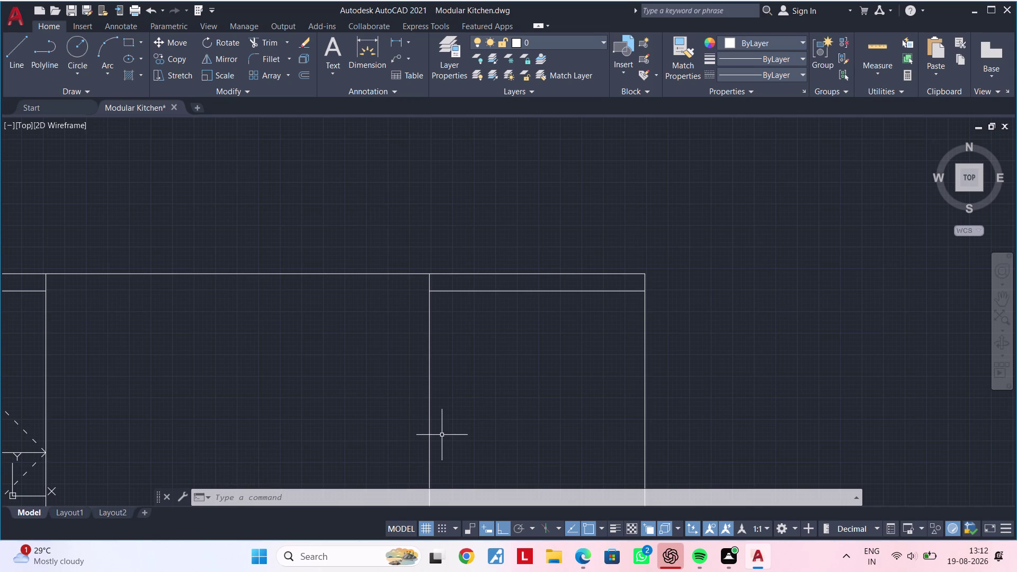
key(Escape)
key(Escape)
key(Escape)
key(Escape)
key(Escape)
middle_drag(486, 416, 589, 323)
scroll(down, 3)
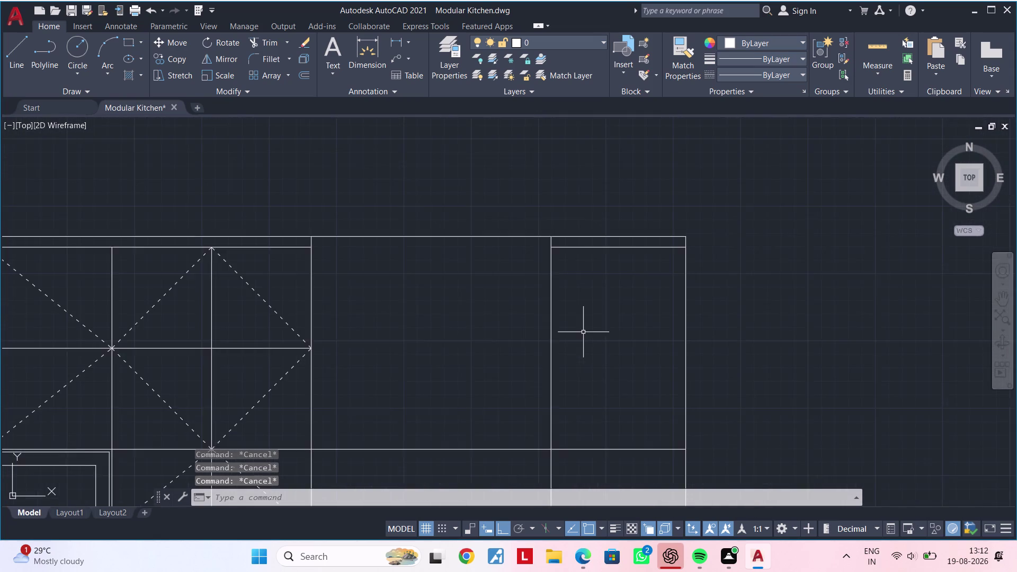
middle_drag(583, 333, 622, 286)
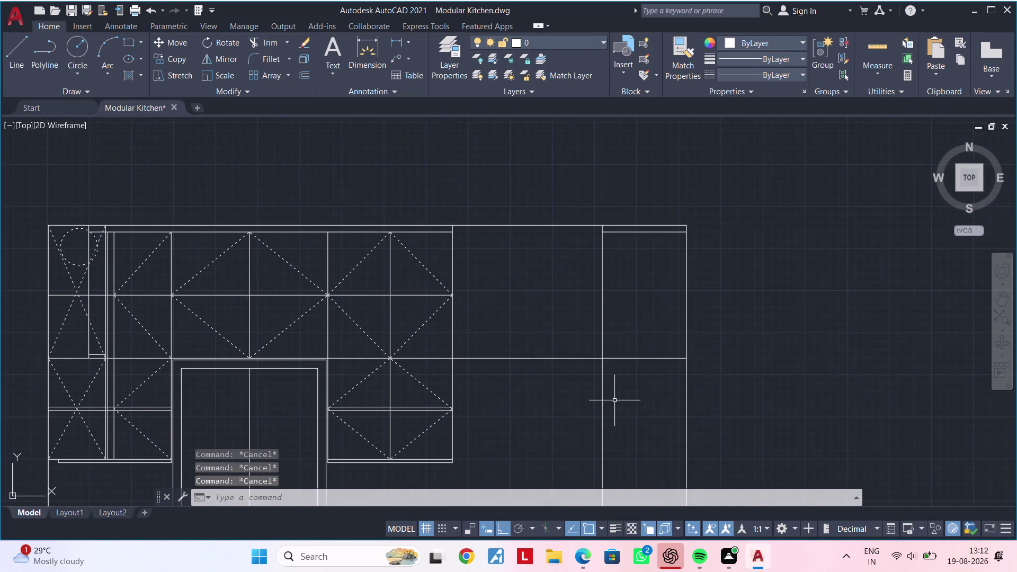
key(Escape)
key(Escape)
key(Escape)
middle_drag(563, 322, 591, 271)
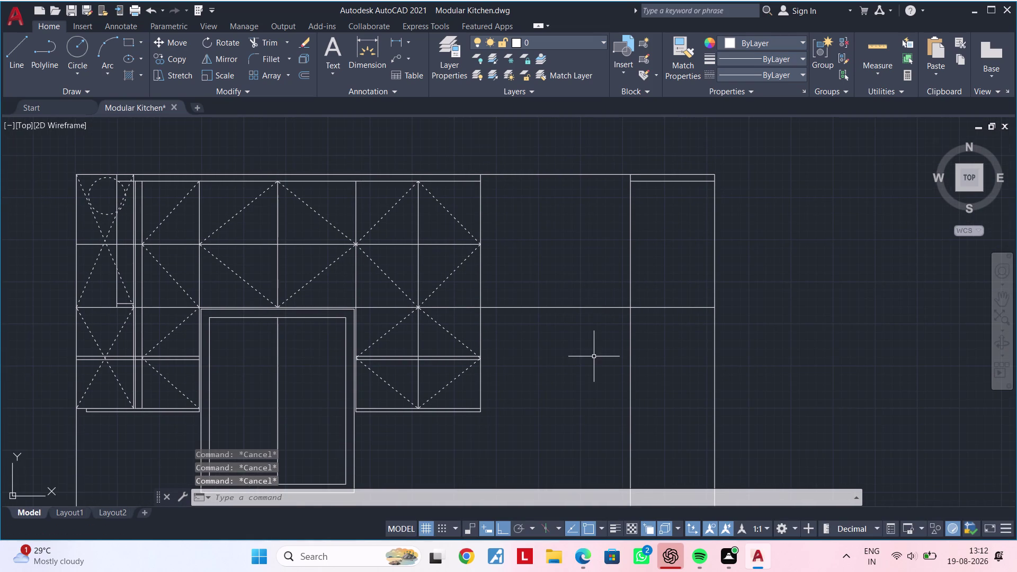
Offset the tall unit's left edge line 45 units to the left.
text(OF)
key(space)
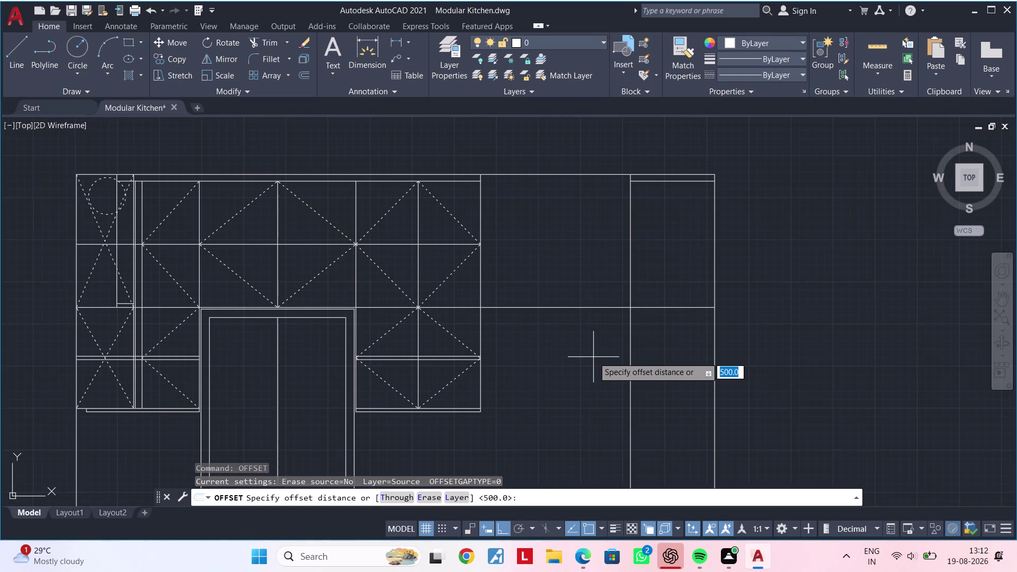
text(45)
key(Return)
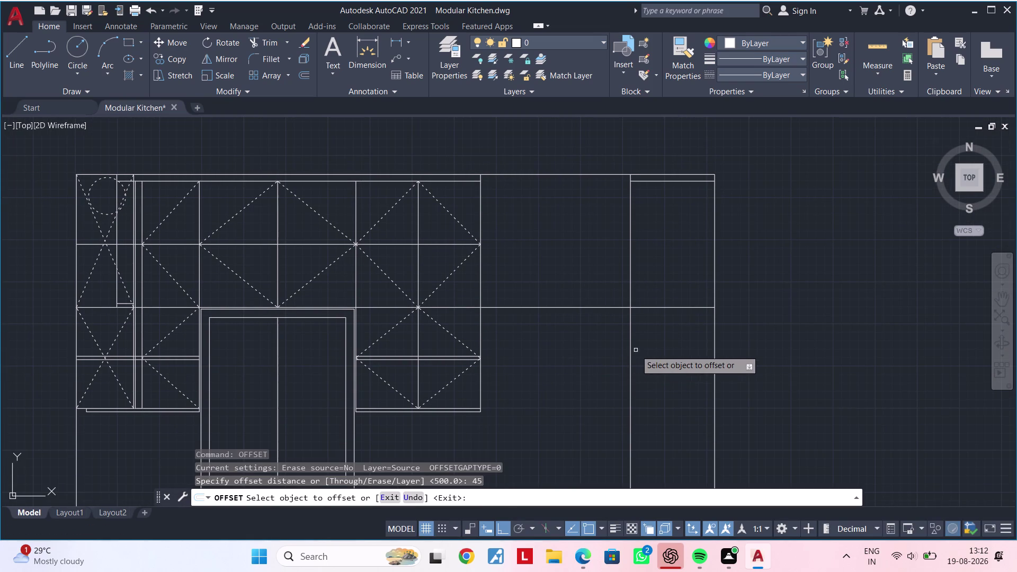
click(629, 352)
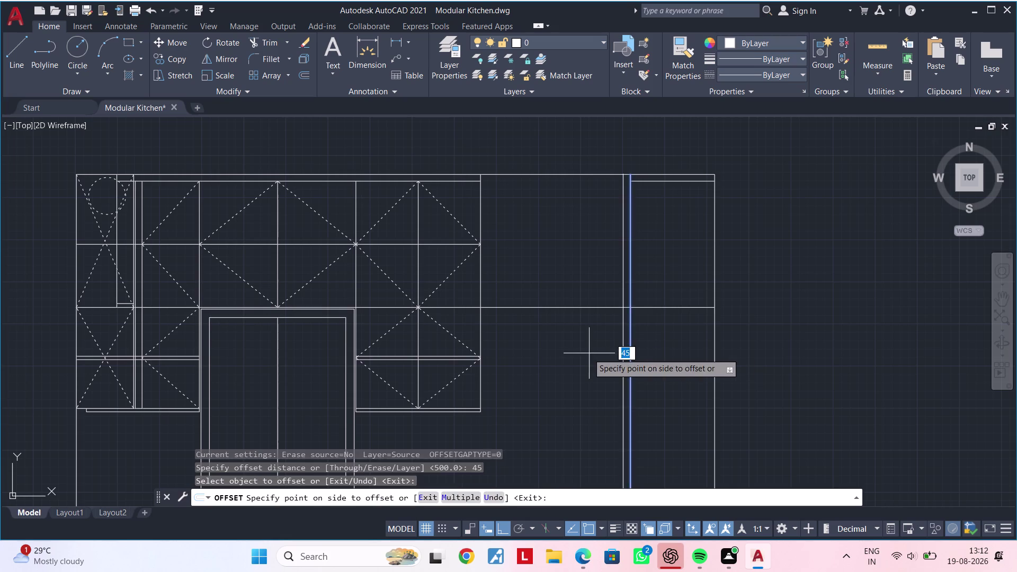
click(587, 353)
key(Escape)
key(Escape)
key(Escape)
key(Escape)
key(Escape)
key(Escape)
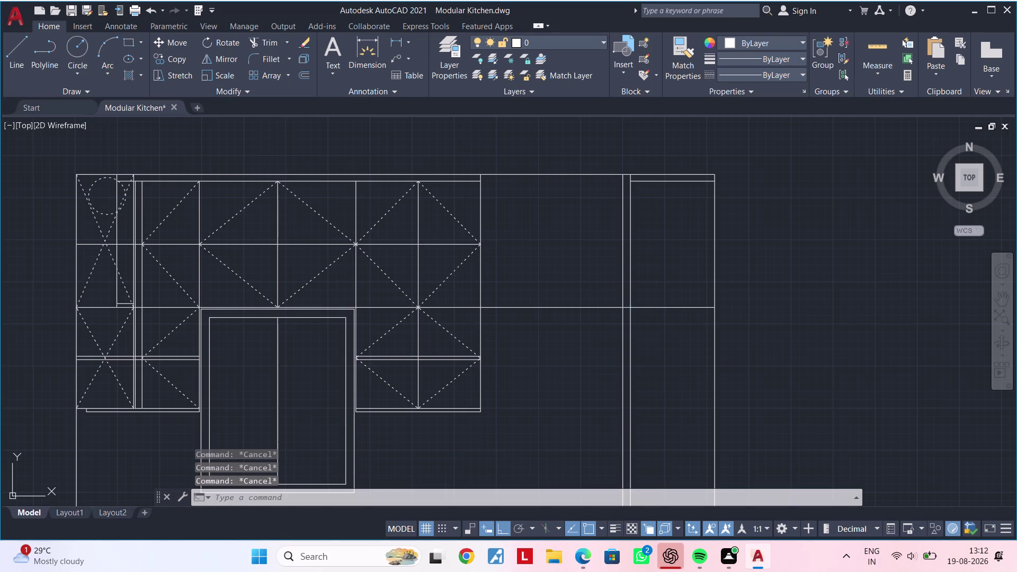
middle_drag(596, 354, 563, 368)
Trim a line segment beside the right tall unit.
text(TR)
key(space)
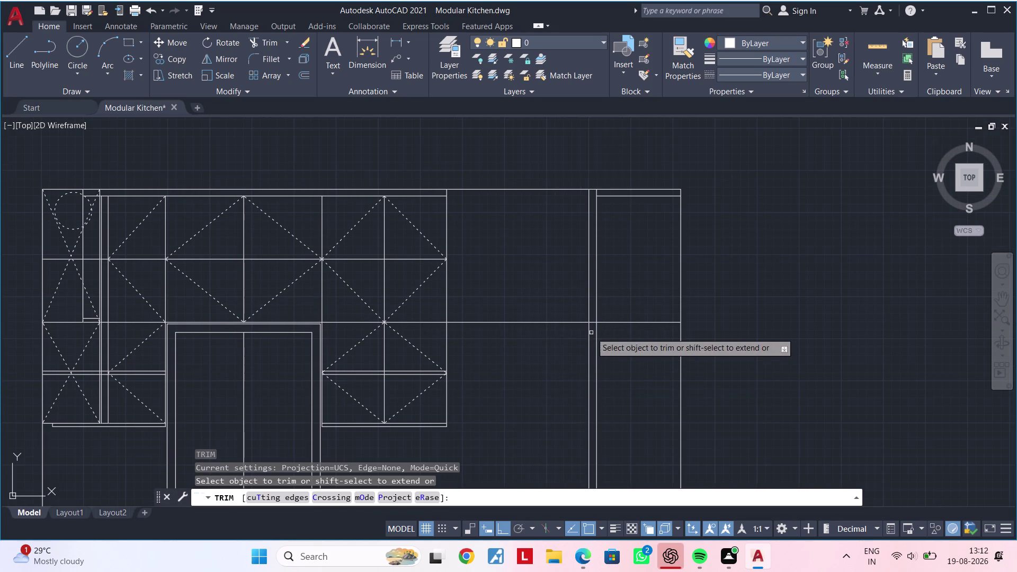
click(588, 304)
middle_drag(614, 303, 623, 287)
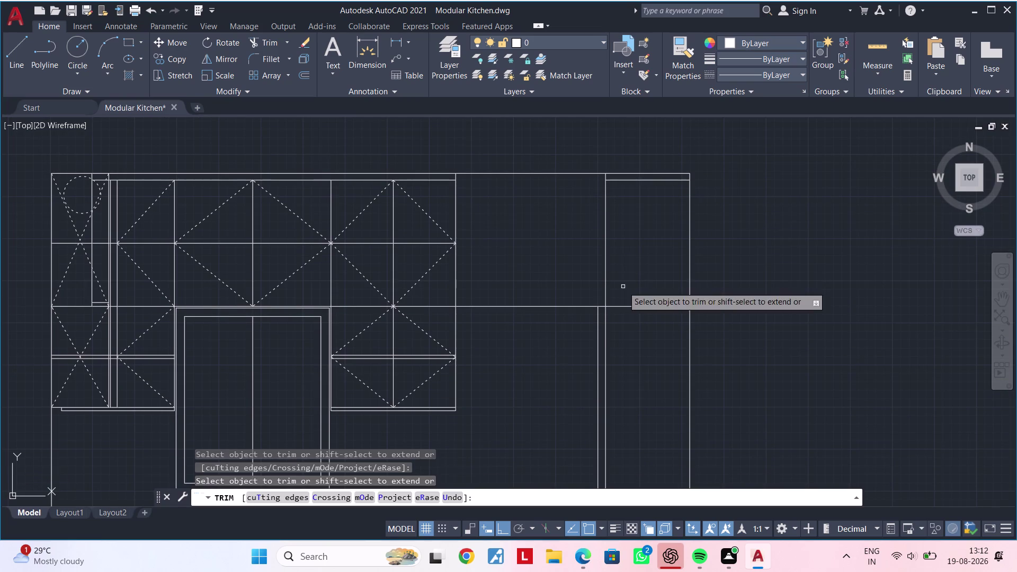
key(Escape)
key(Escape)
key(Escape)
key(Escape)
Offset a line 10 units on the tall unit.
text(OF)
key(space)
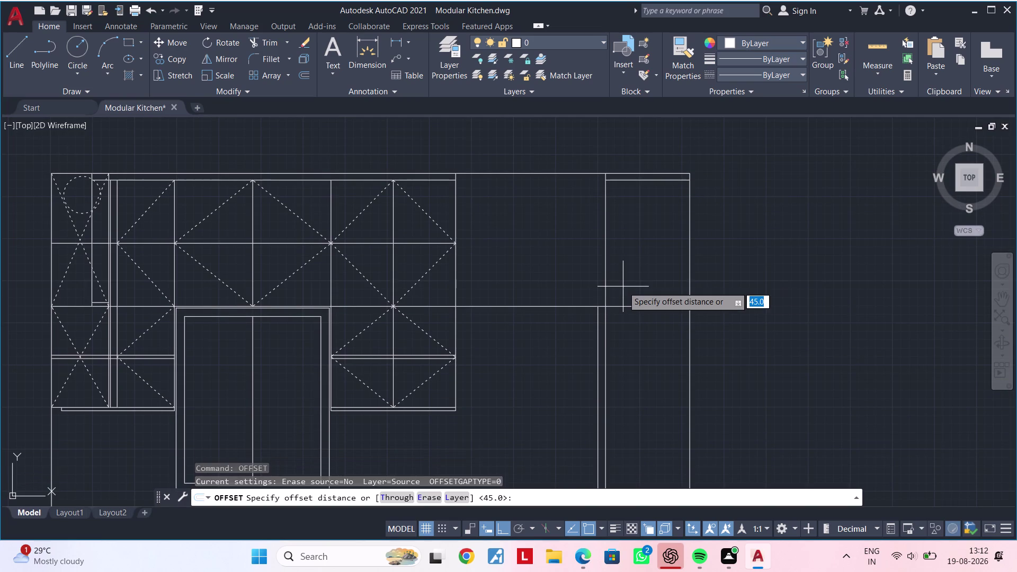
text(10)
key(Return)
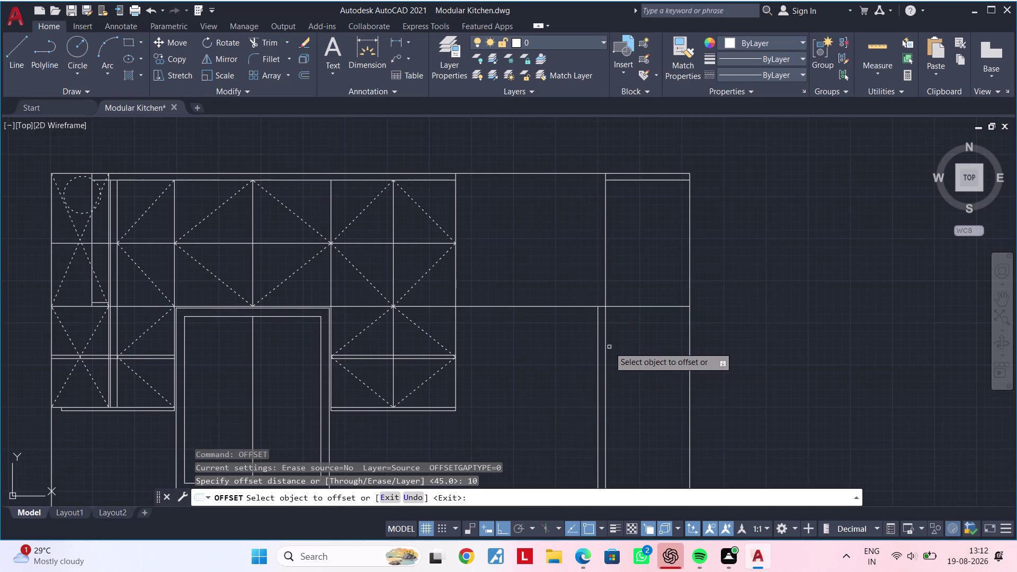
click(607, 347)
click(636, 346)
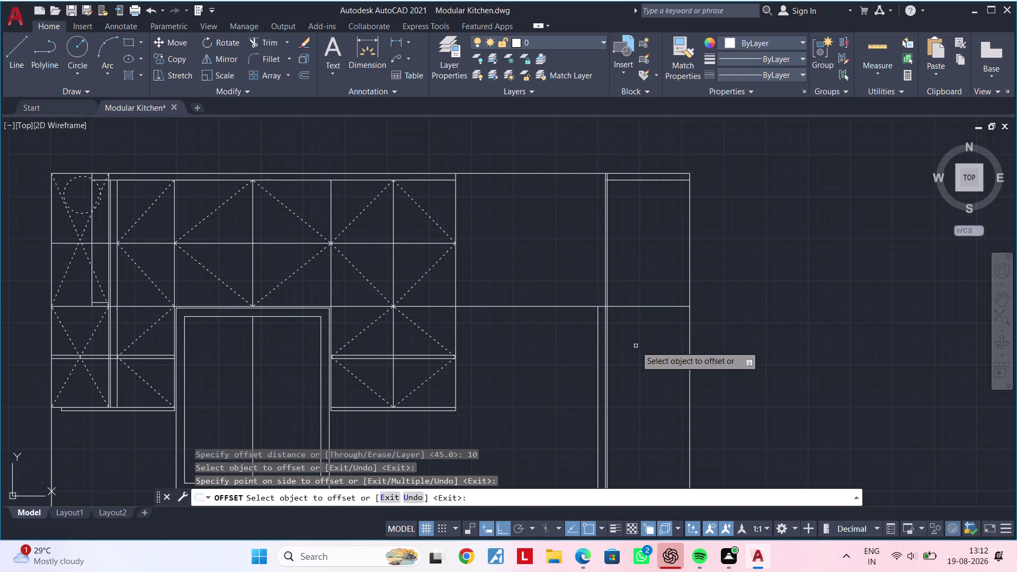
key(Escape)
Delete a selected line from the tall unit.
scroll(up, 3)
click(613, 324)
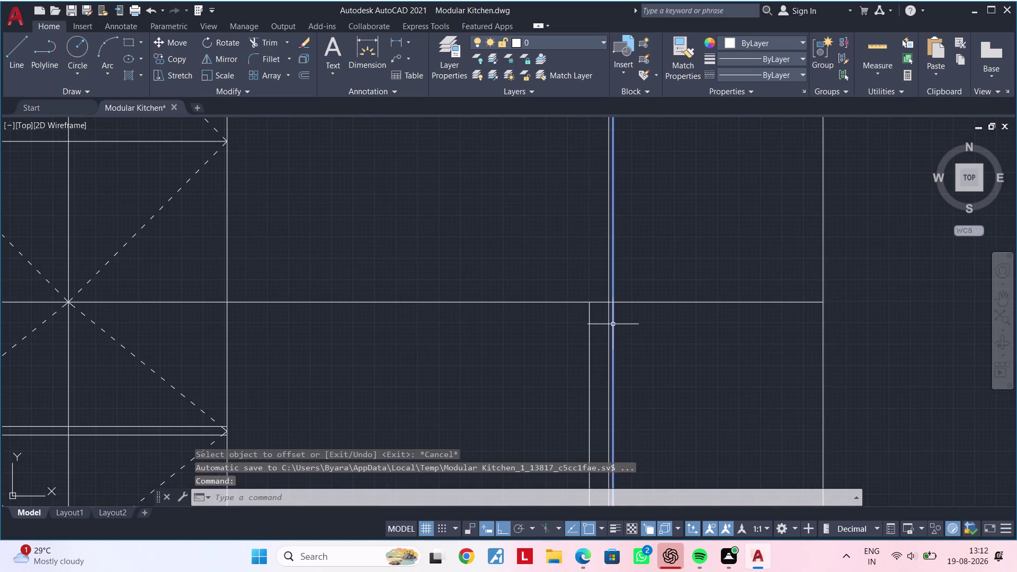
key(Delete)
key(Escape)
key(Escape)
key(Escape)
Offset a vertical line 15 units near the right tall unit.
text(O)
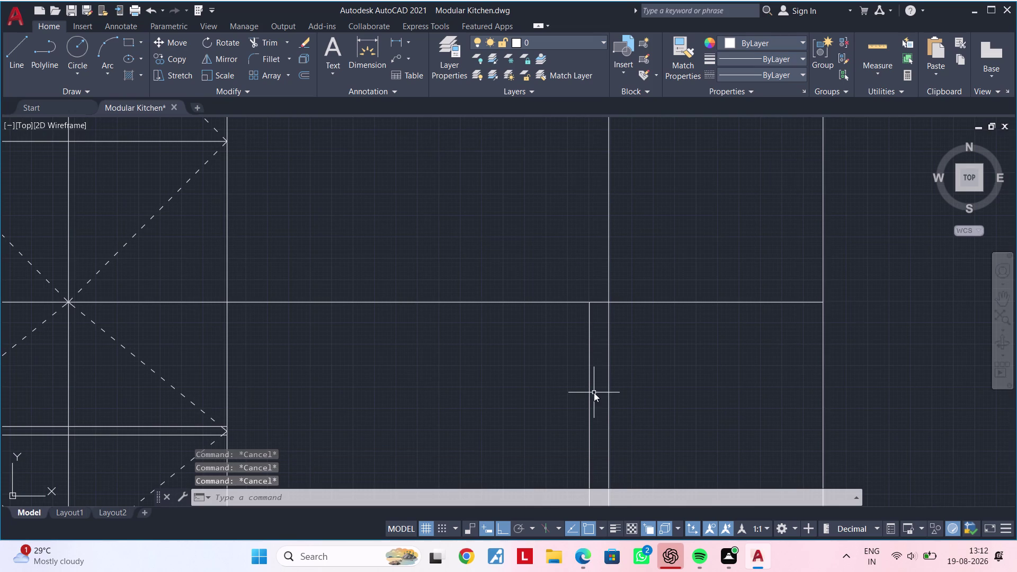
text(F 15)
key(Return)
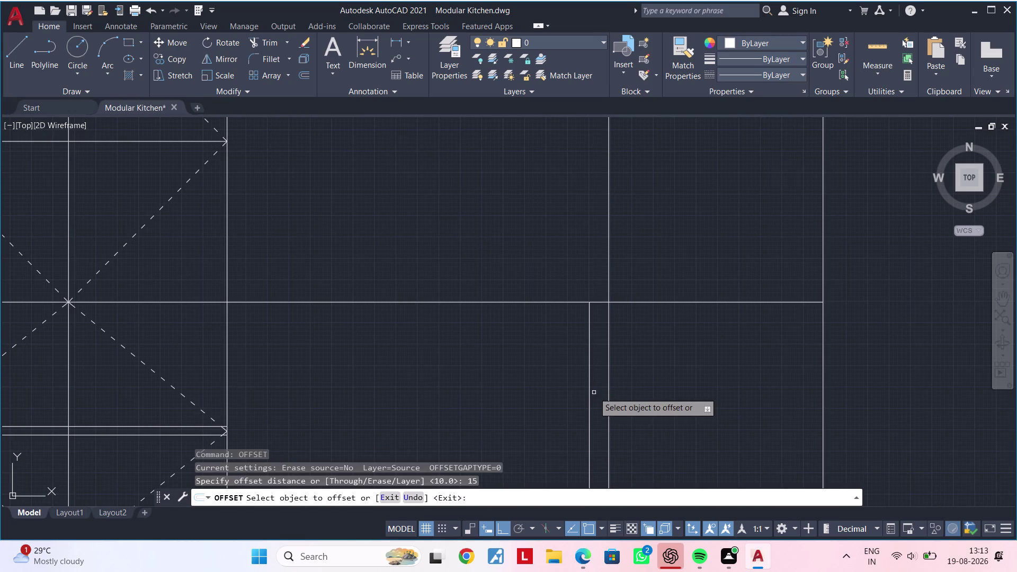
click(610, 372)
click(647, 366)
scroll(down, 3)
middle_drag(666, 368, 664, 369)
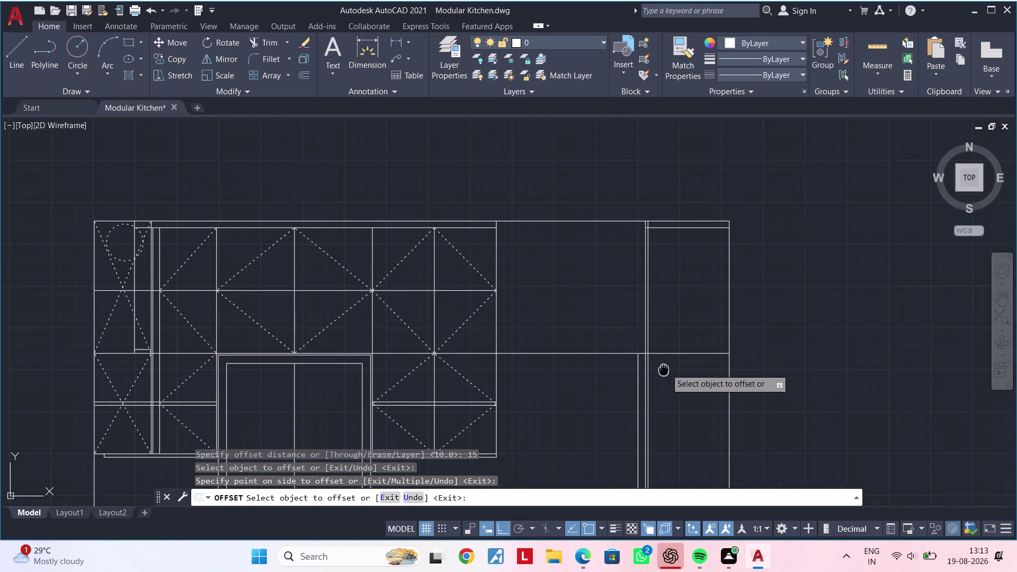
middle_drag(663, 368, 592, 375)
middle_drag(589, 275, 572, 315)
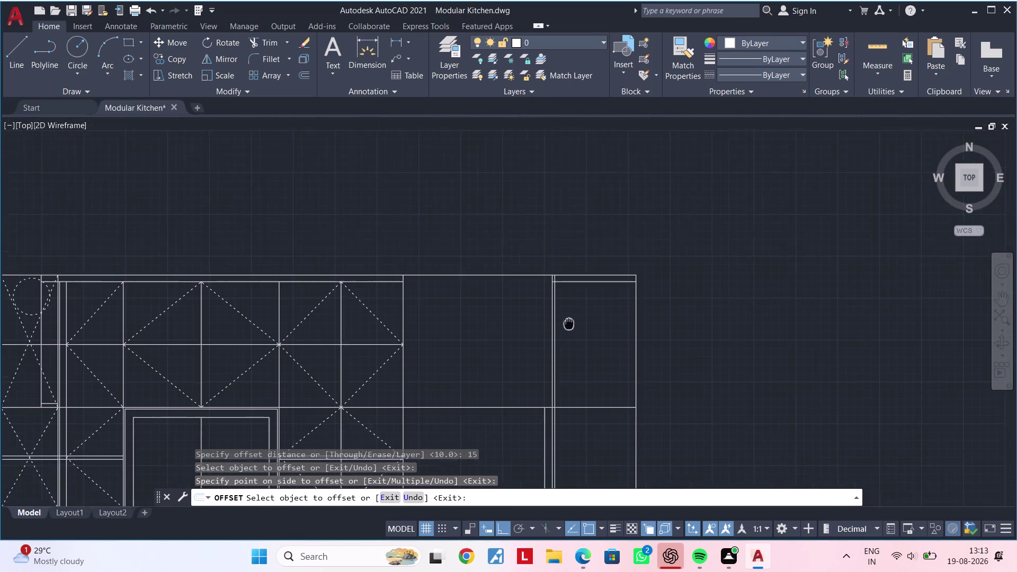
middle_drag(572, 315, 564, 338)
key(Escape)
key(Escape)
scroll(up, 3)
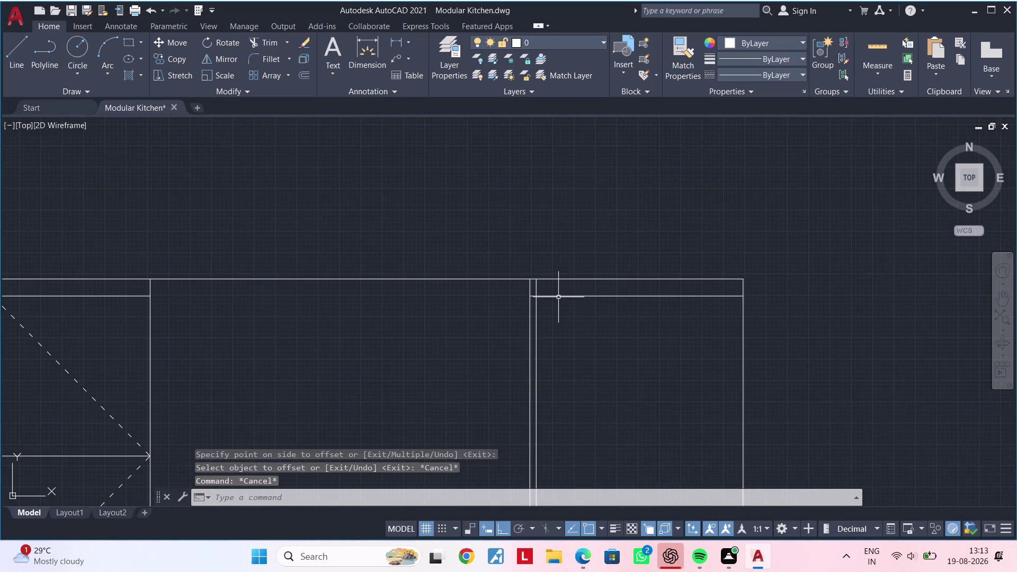
key(Escape)
key(Escape)
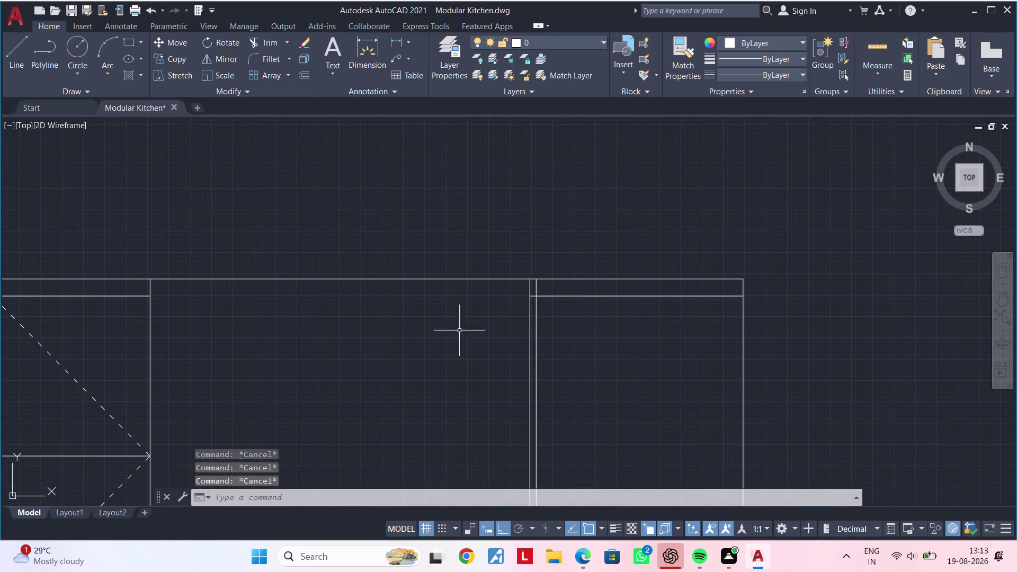
middle_drag(590, 355, 512, 417)
key(Escape)
key(Escape)
Offset the right unit's top edge and a nearby horizontal line by 20.
text(O)
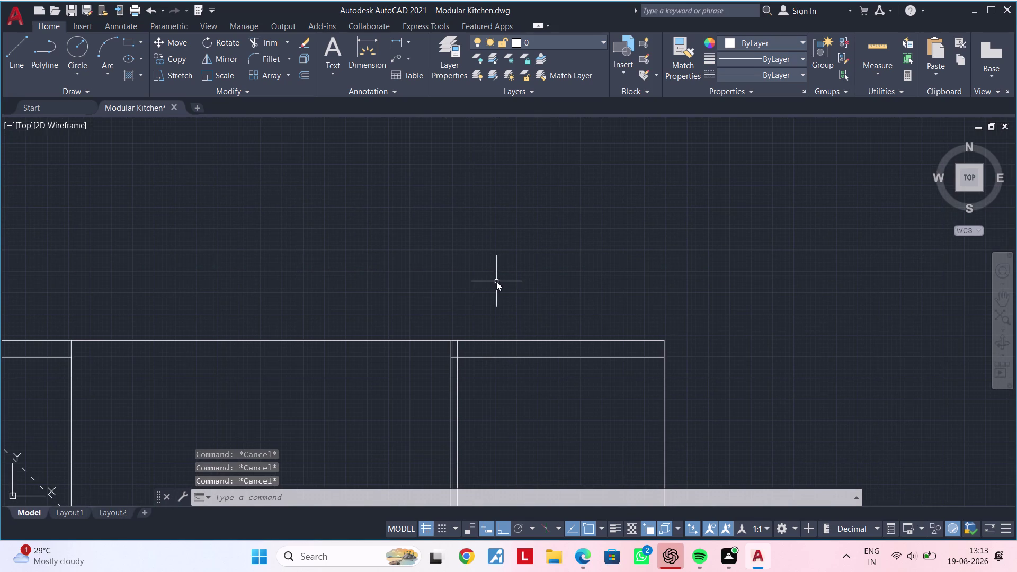
text(F)
key(space)
text(20)
key(Return)
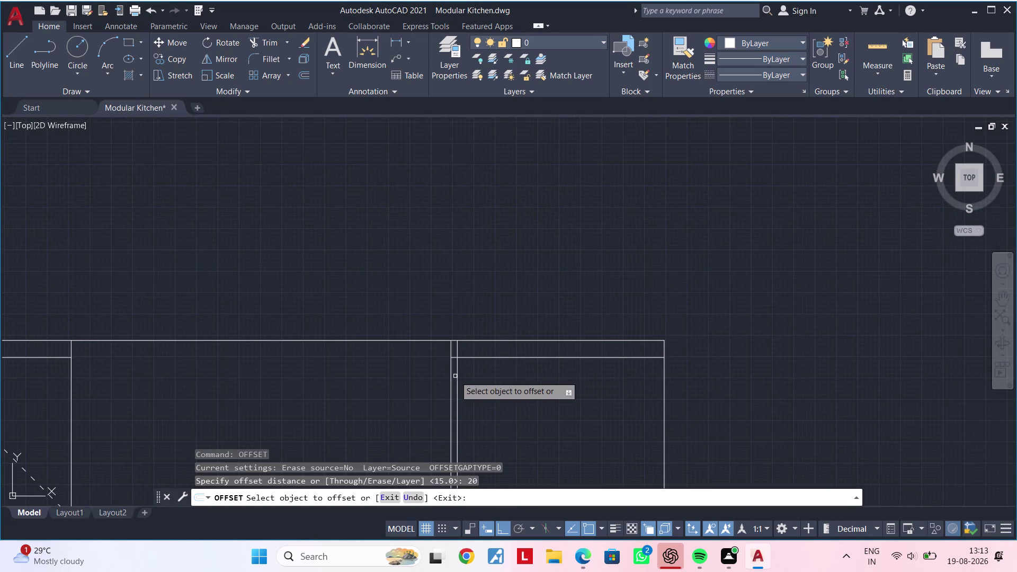
click(479, 358)
click(480, 345)
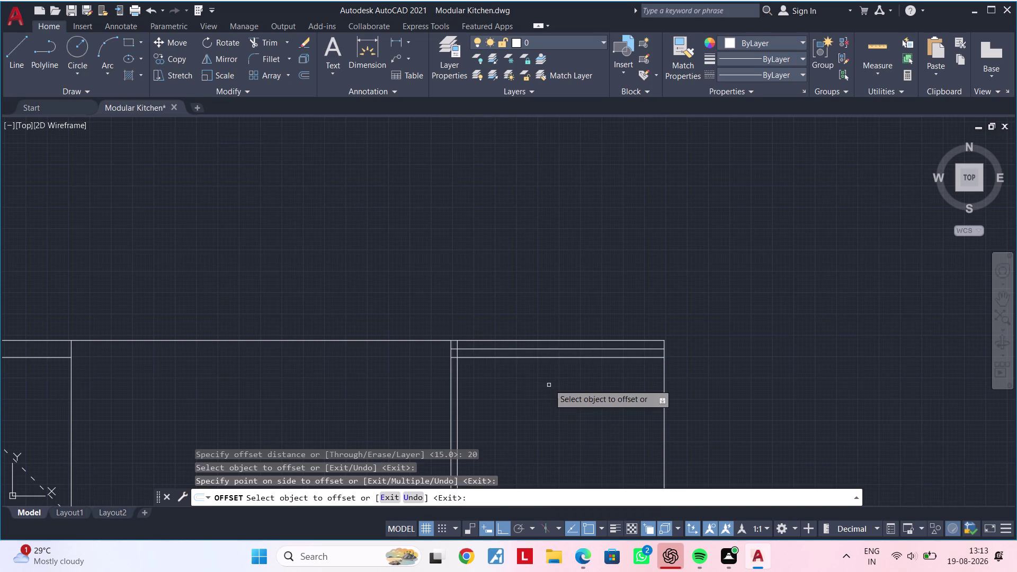
scroll(down, 3)
middle_drag(550, 385, 560, 135)
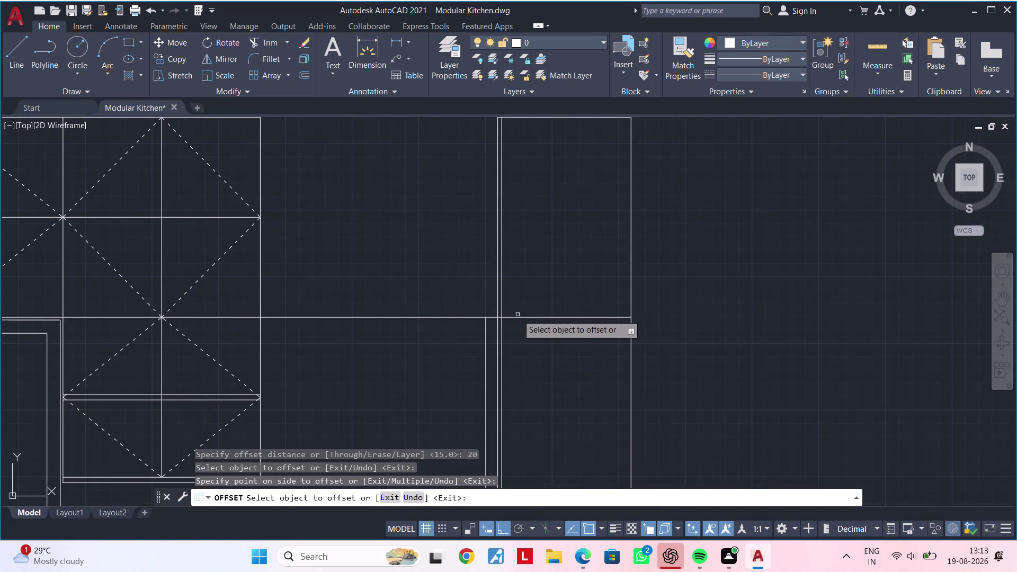
click(518, 315)
scroll(up, 3)
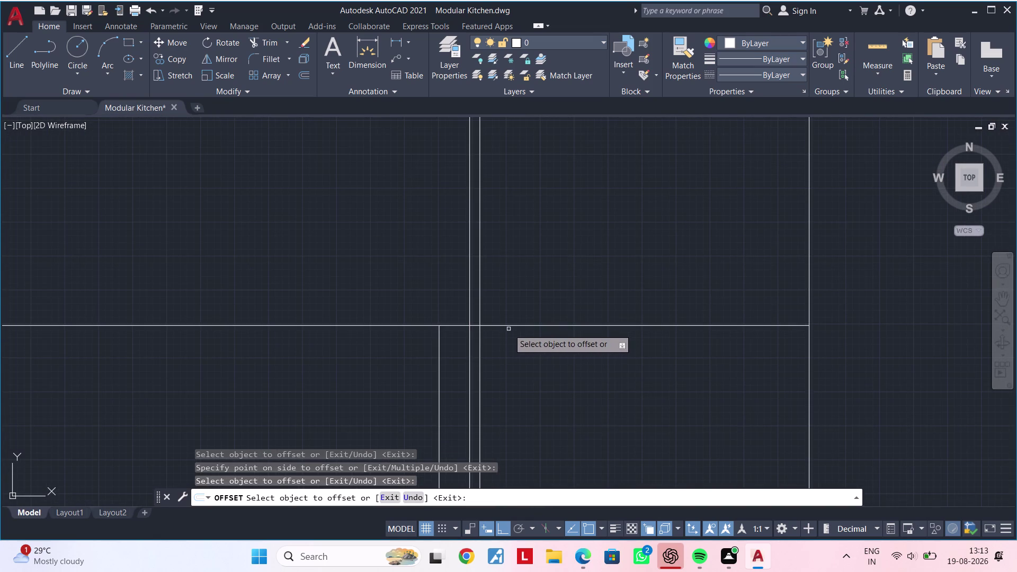
click(510, 326)
click(513, 299)
key(Escape)
key(Escape)
Trim an excess line segment at the cabinet junction.
text(TR)
key(space)
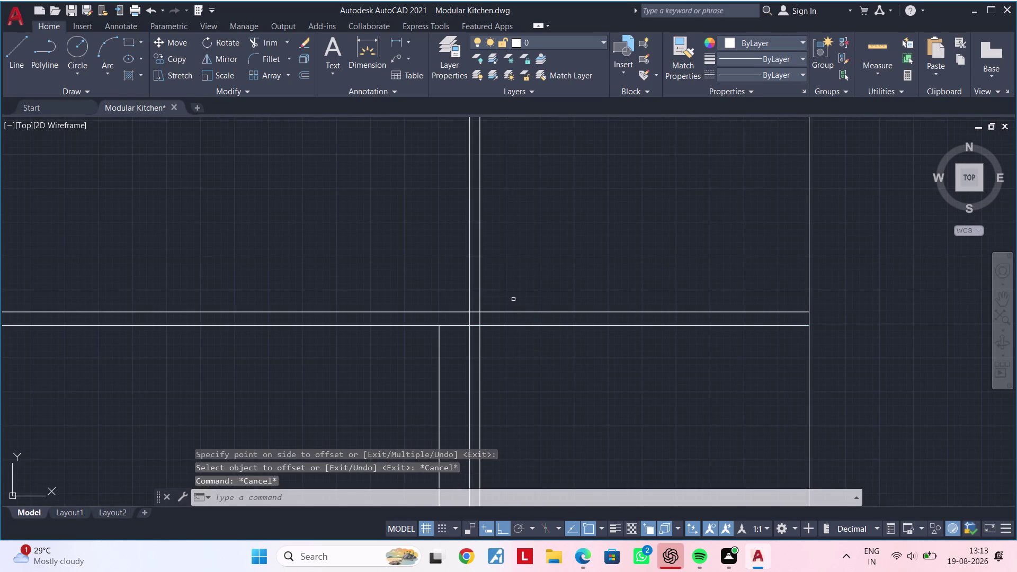
click(442, 312)
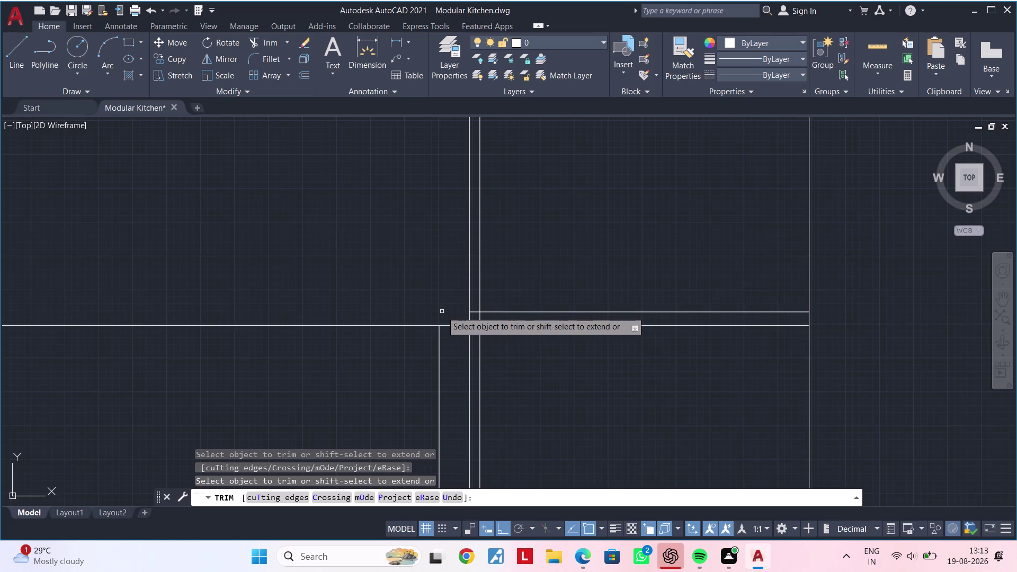
key(Escape)
scroll(down, 3)
scroll(down, 3)
scroll(up, 3)
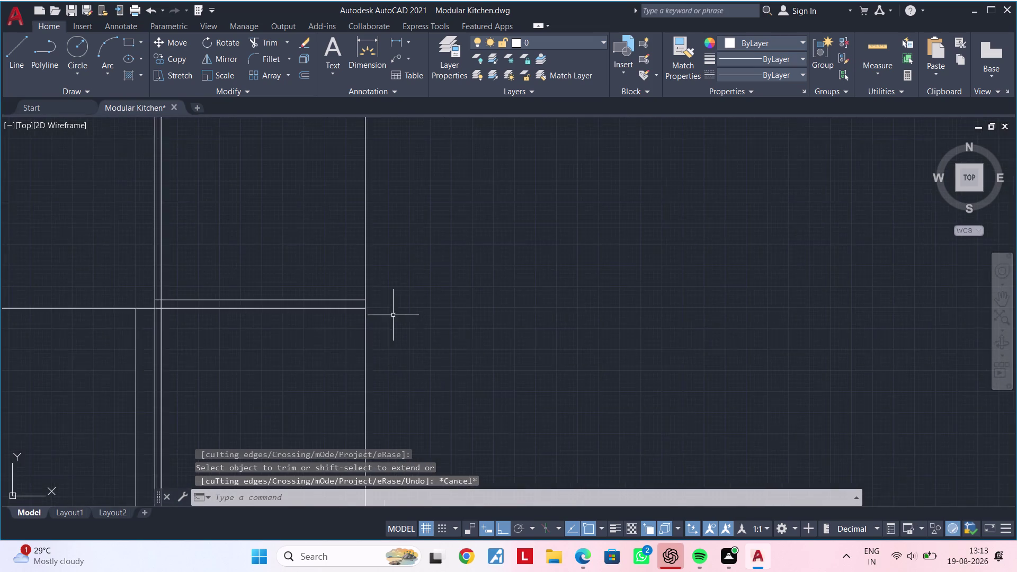
middle_drag(324, 336, 888, 356)
scroll(down, 3)
middle_drag(749, 296, 555, 413)
key(Escape)
key(Escape)
key(Escape)
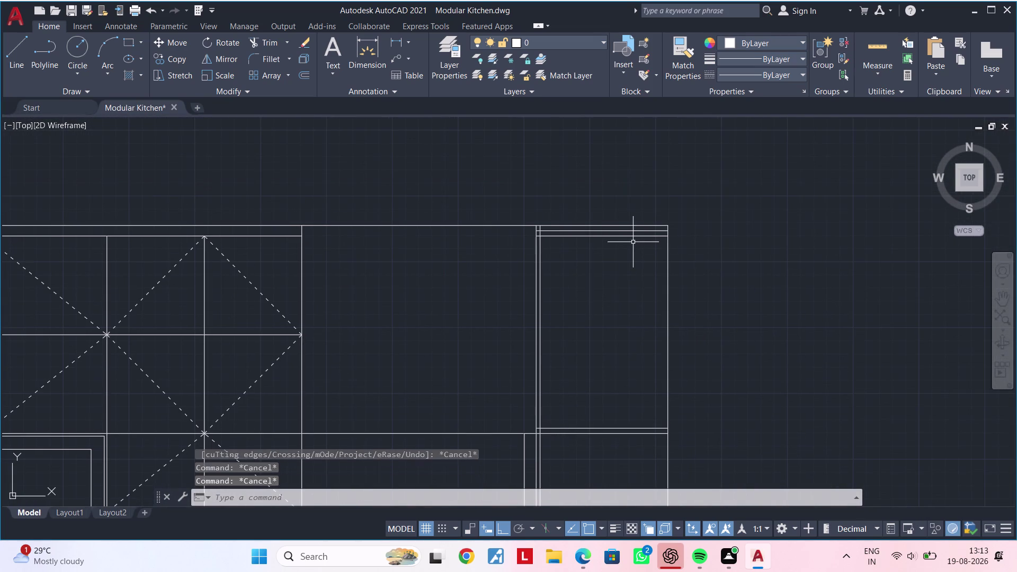
key(Escape)
Offset the unit's vertical edge 100 units inward.
text(OF)
key(space)
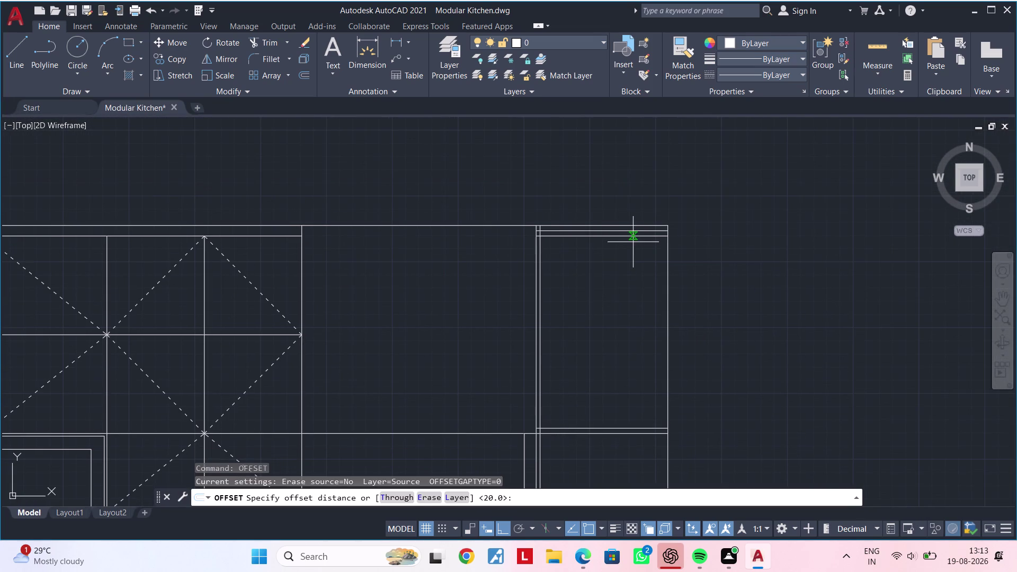
text(100)
key(Return)
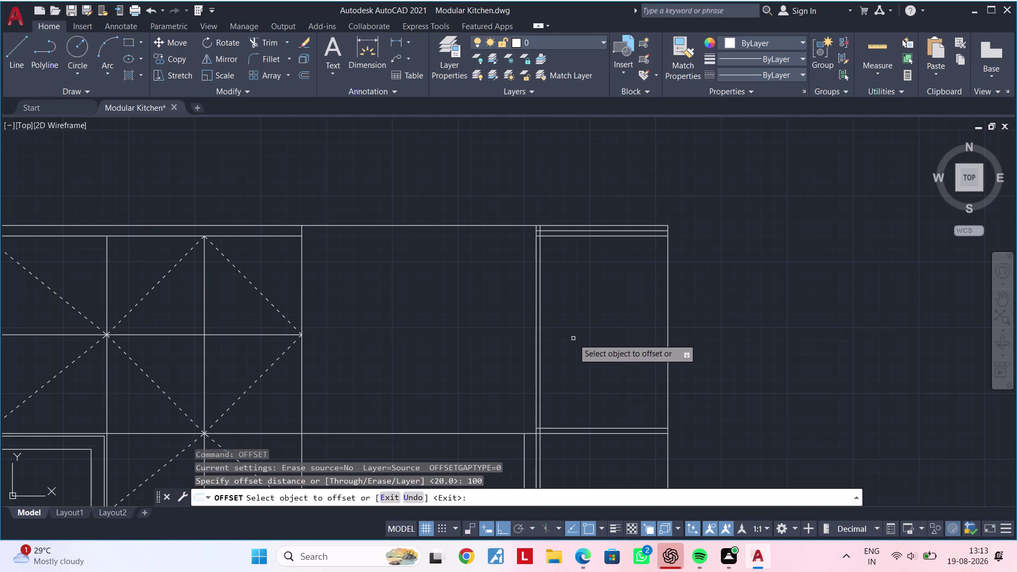
scroll(up, 3)
click(534, 339)
click(604, 327)
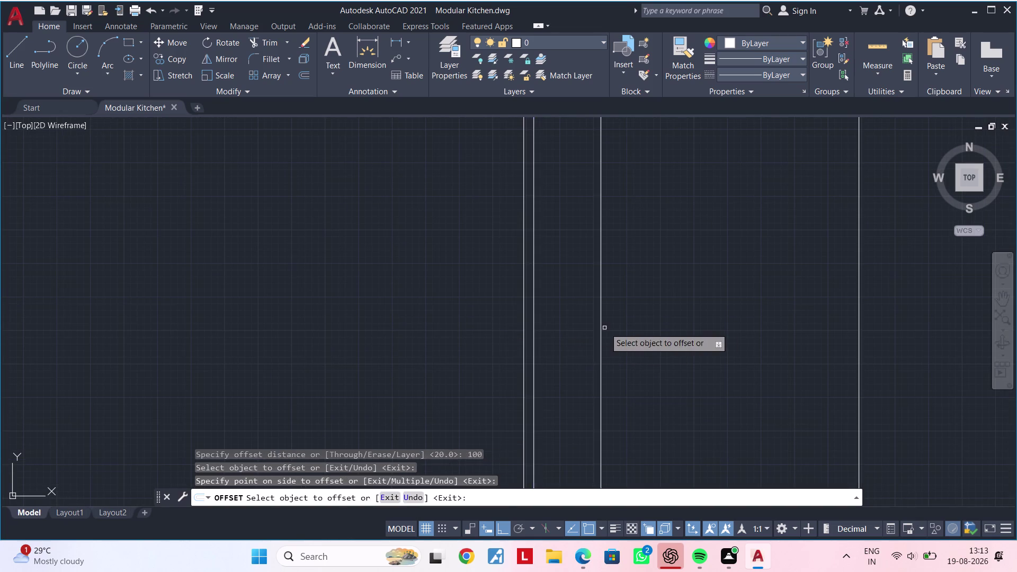
key(Escape)
scroll(down, 3)
middle_click(633, 326)
key(Escape)
key(Escape)
Trim an extra segment, then fence-trim several segments across the unit.
text(TR)
key(space)
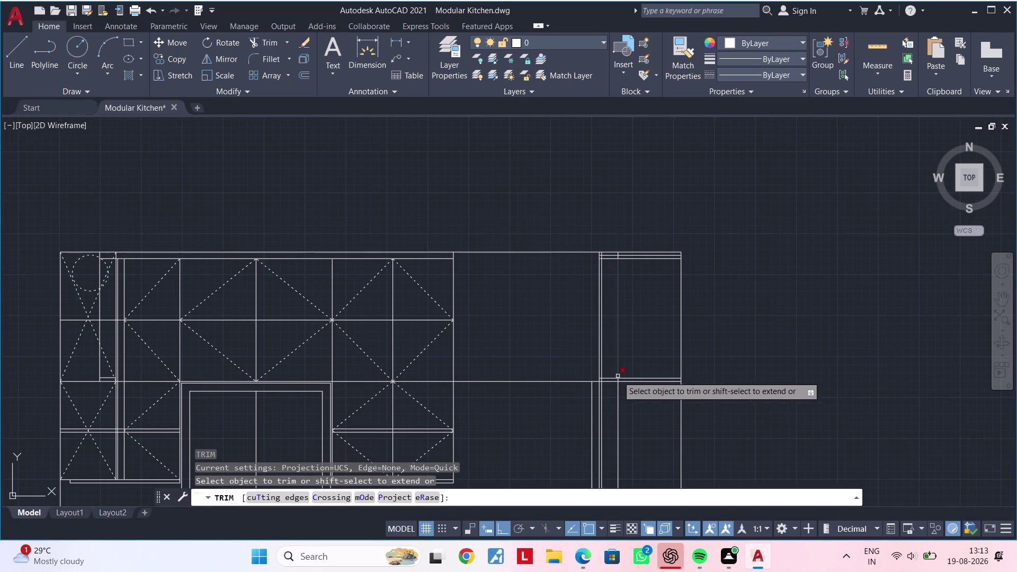
click(617, 400)
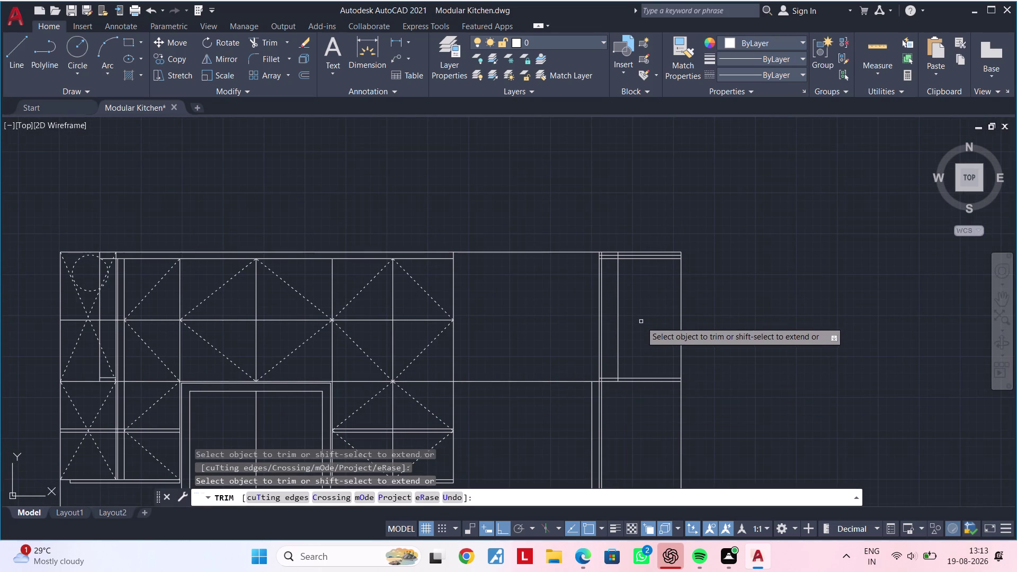
scroll(up, 3)
scroll(up, 3)
click(626, 291)
drag(626, 291, 619, 232)
click(619, 232)
scroll(down, 3)
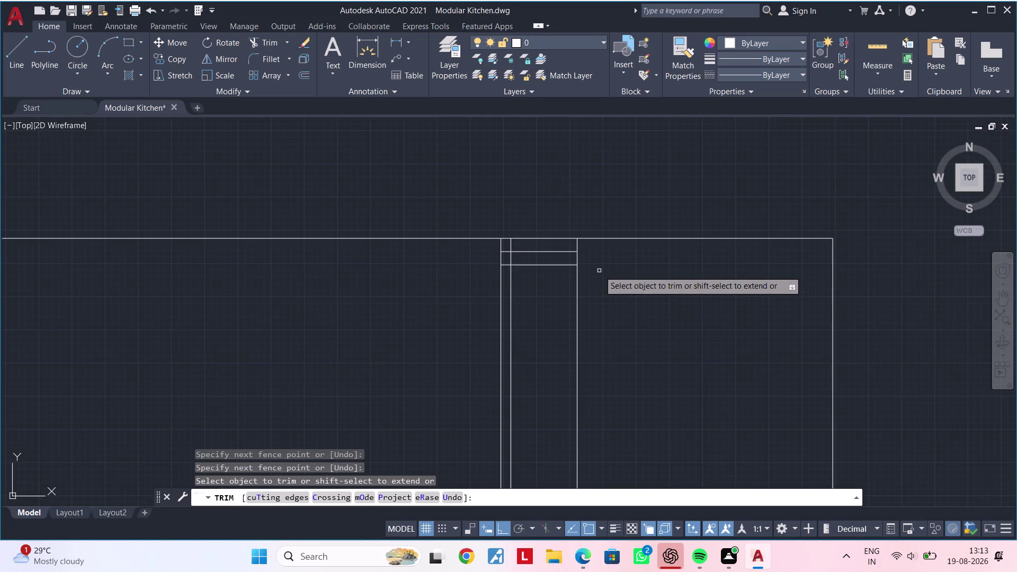
Trim the leftover segments inside the tall unit.
click(540, 266)
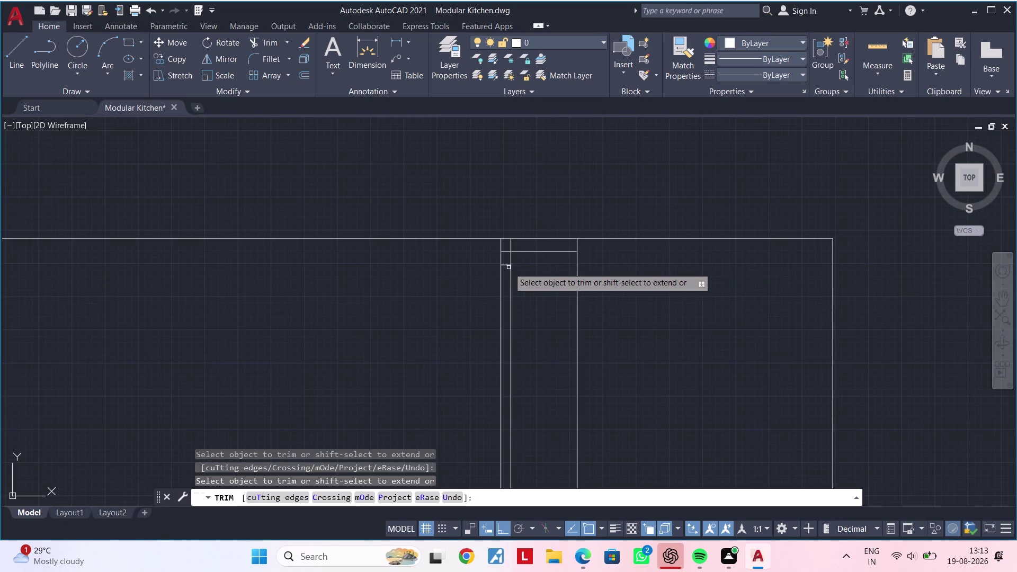
scroll(up, 3)
click(506, 257)
click(505, 252)
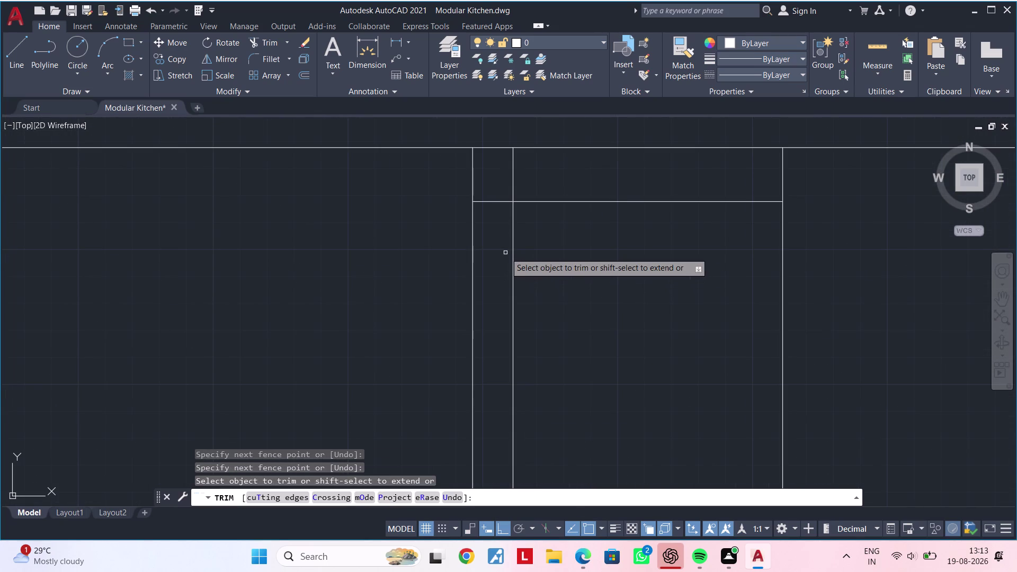
scroll(down, 3)
scroll(down, 3)
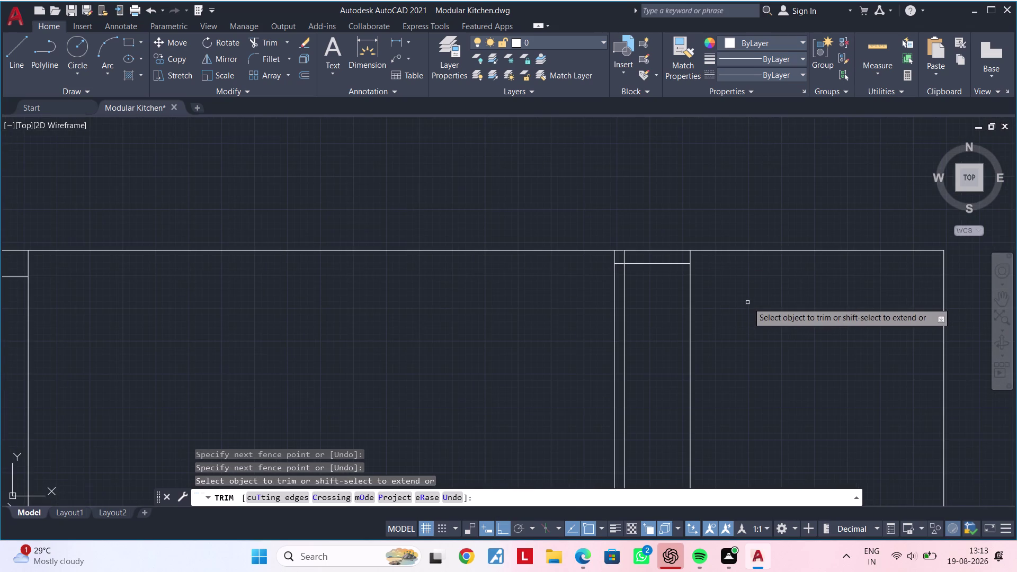
scroll(down, 3)
middle_drag(747, 310, 713, 202)
middle_drag(707, 407, 696, 186)
scroll(up, 3)
middle_drag(695, 177, 687, 285)
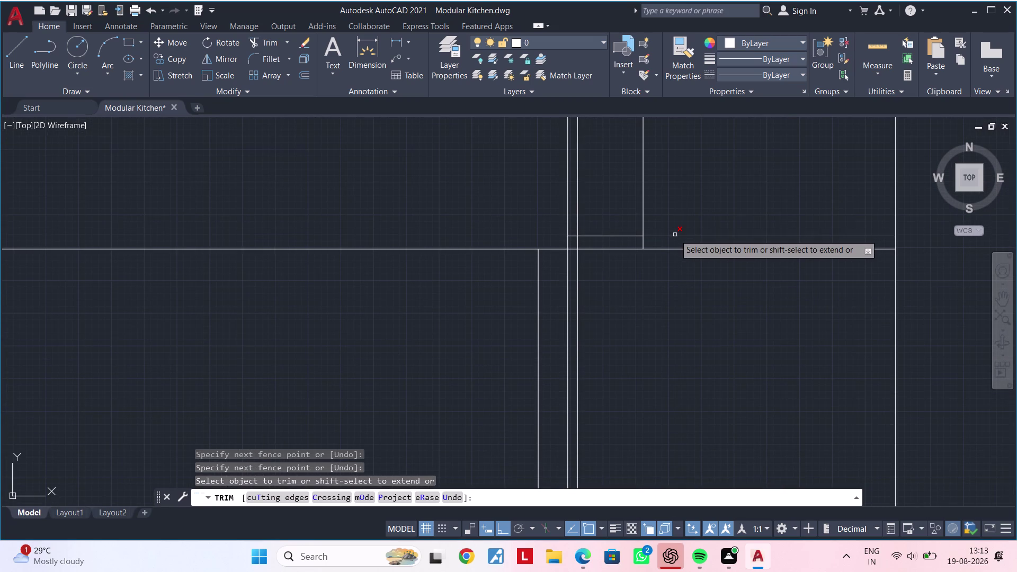
Trim the short segment at the narrow strip's top.
click(674, 234)
scroll(down, 3)
middle_drag(678, 242, 735, 214)
key(Escape)
key(Escape)
key(Escape)
middle_drag(703, 241, 728, 220)
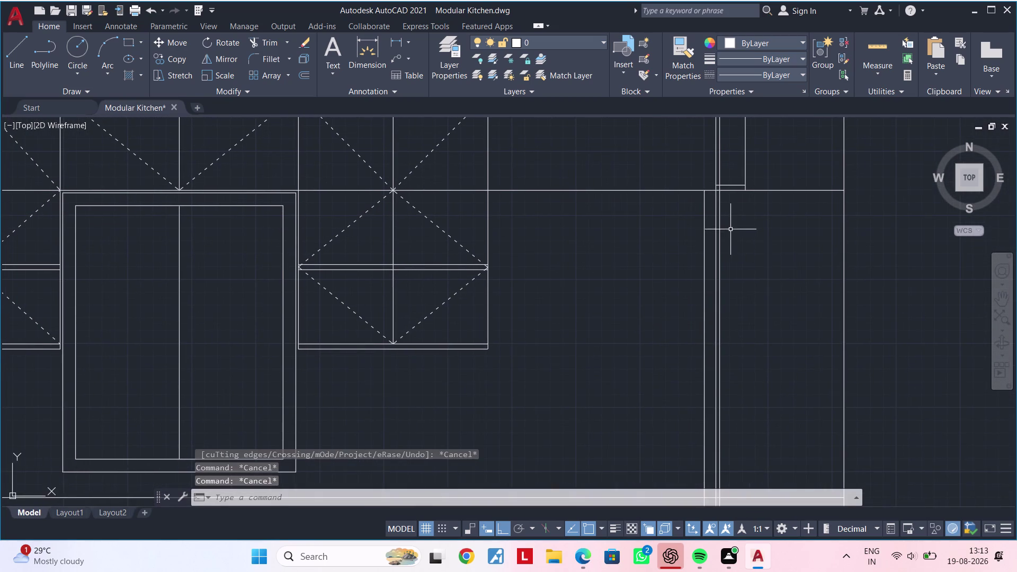
middle_drag(731, 229, 684, 229)
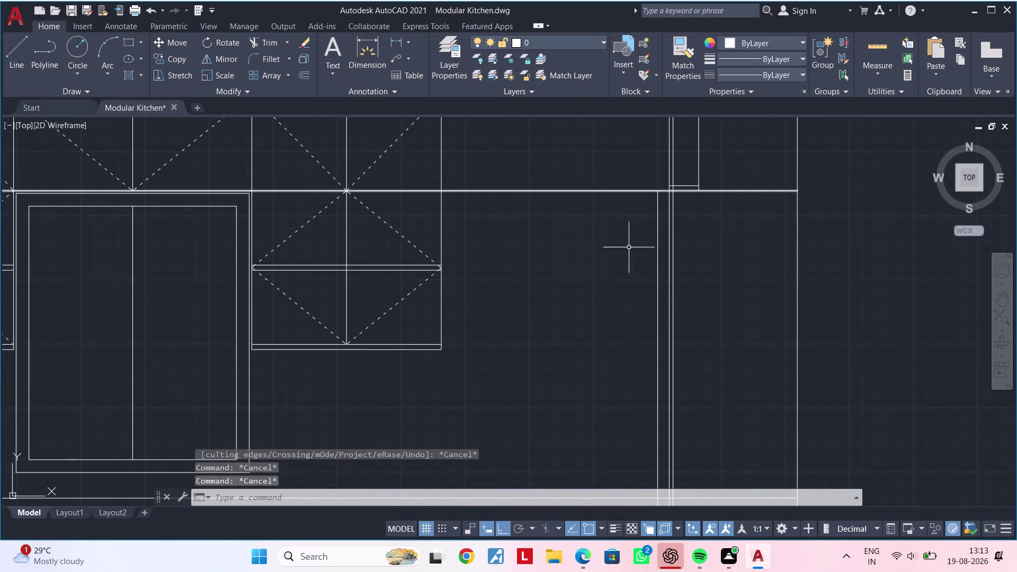
middle_drag(578, 239, 641, 236)
key(Escape)
key(Escape)
key(Escape)
key(Escape)
key(Escape)
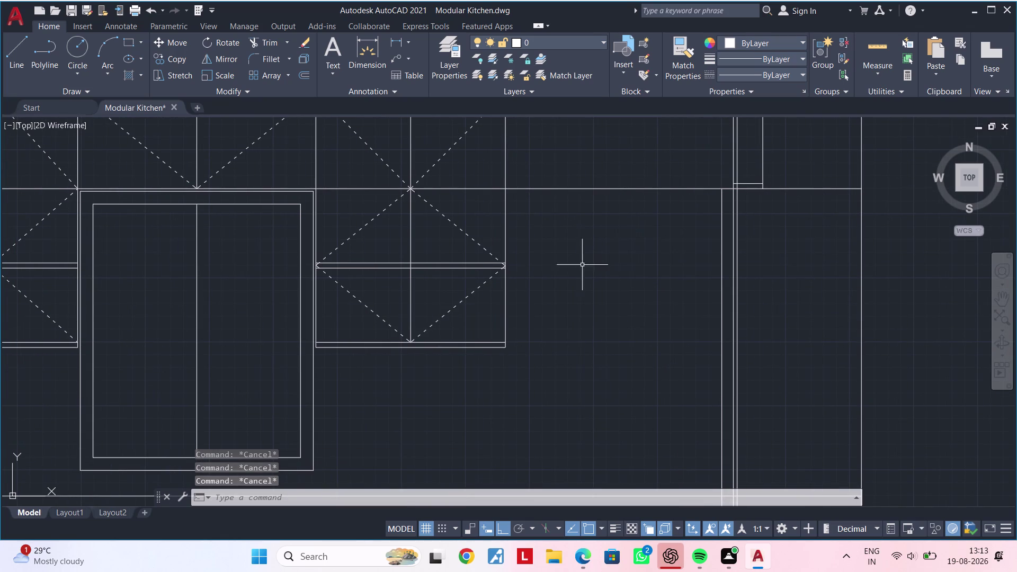
middle_drag(571, 260, 604, 251)
scroll(up, 3)
key(Escape)
Attempt a 10" offset distance, then cancel the rejected offset.
key(Escape)
text(OF)
key(space)
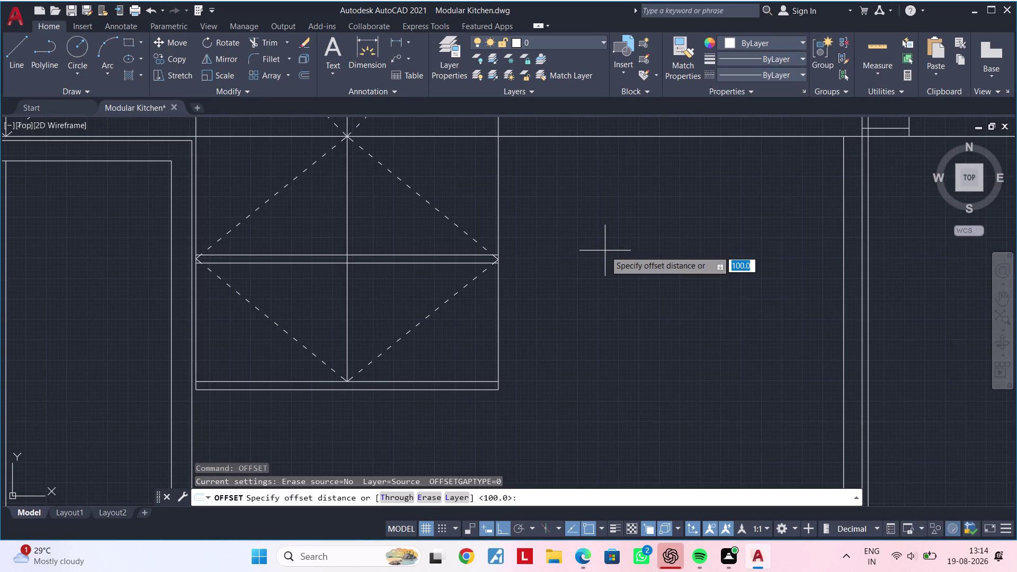
text(10")
key(Return)
key(Escape)
key(Escape)
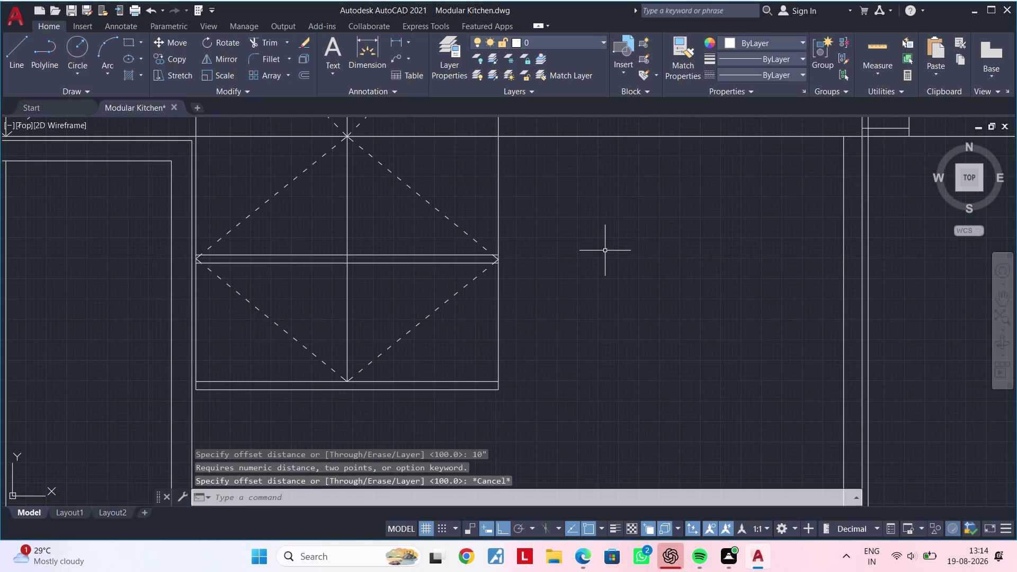
key(Escape)
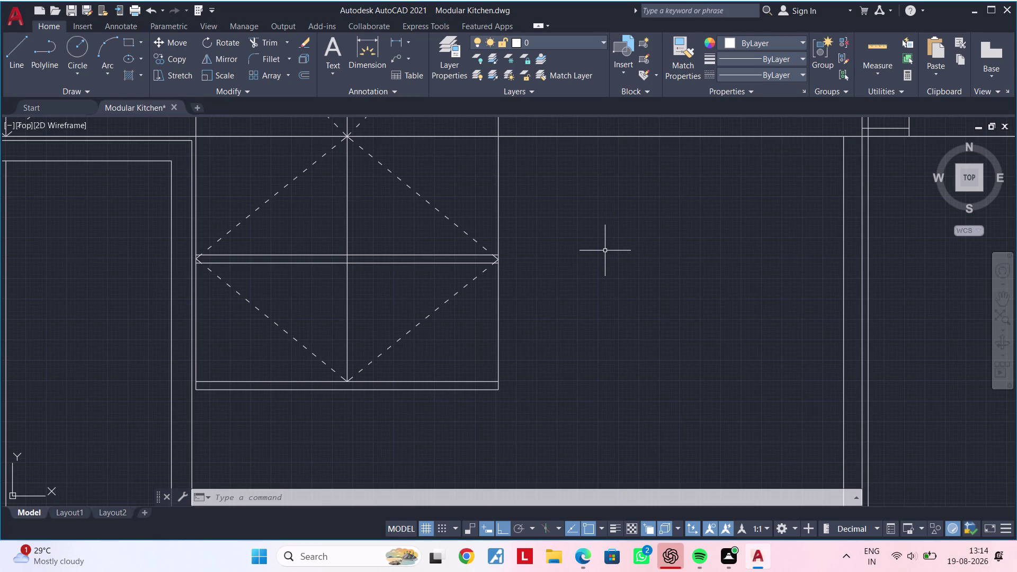
key(Escape)
key(Escape)
key(Escape)
key(Escape)
key(Escape)
key(Escape)
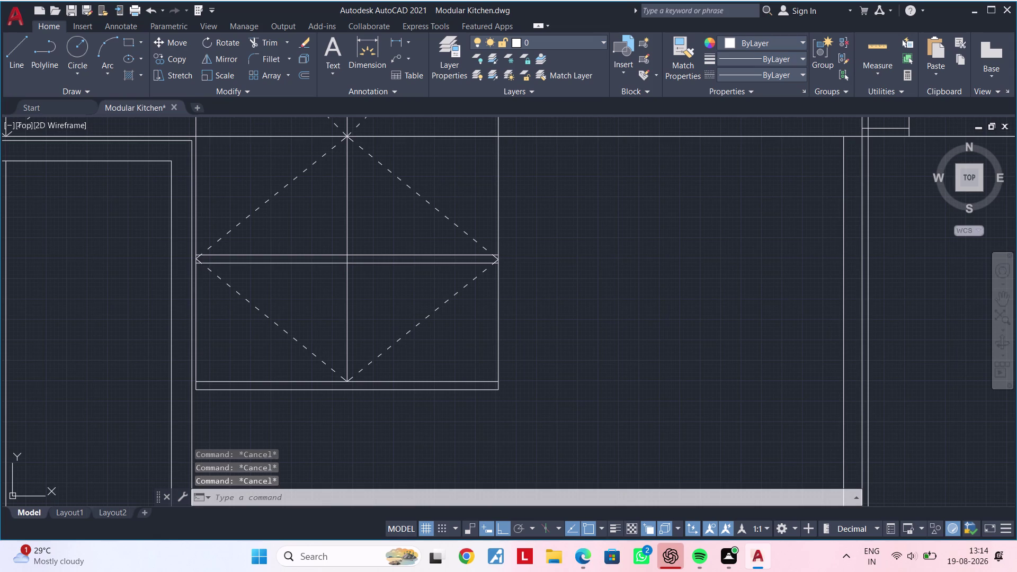
Offset a line by 20 near the upper cabinets.
text(OF 20)
key(Return)
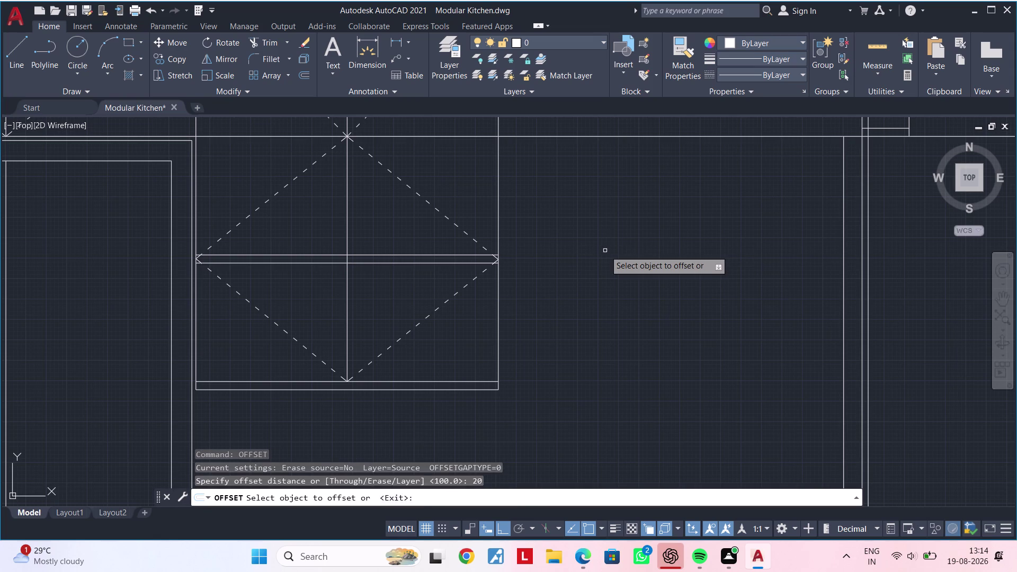
click(498, 221)
click(527, 219)
middle_drag(521, 229, 507, 331)
key(Escape)
key(Escape)
Trim two stray line segments around the upper cabinets.
key(t)
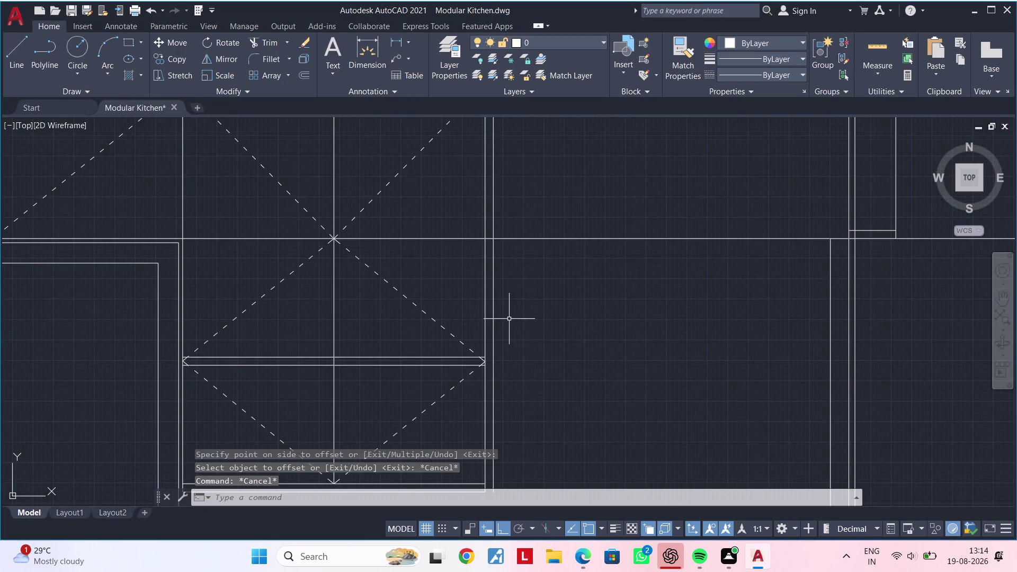
key(r)
key(space)
click(492, 216)
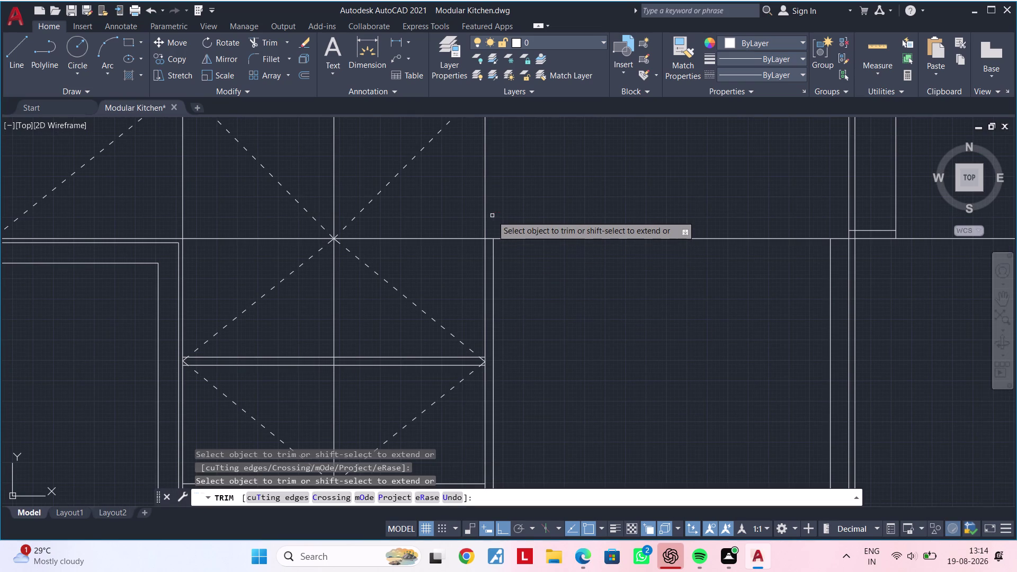
scroll(up, 3)
click(482, 248)
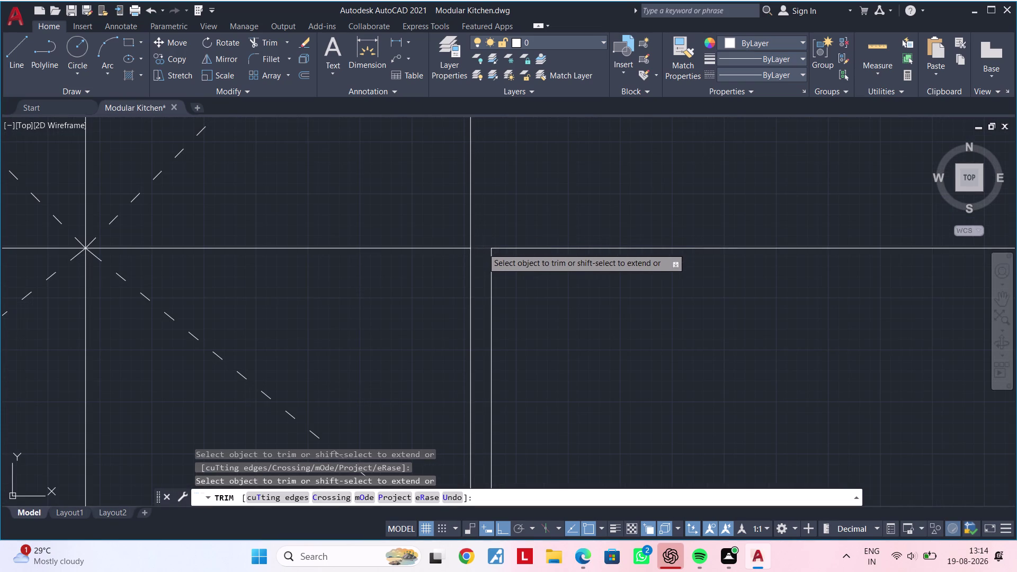
scroll(down, 3)
Trim one more excess segment farther along the elevation and end trimming.
middle_drag(676, 295, 612, 295)
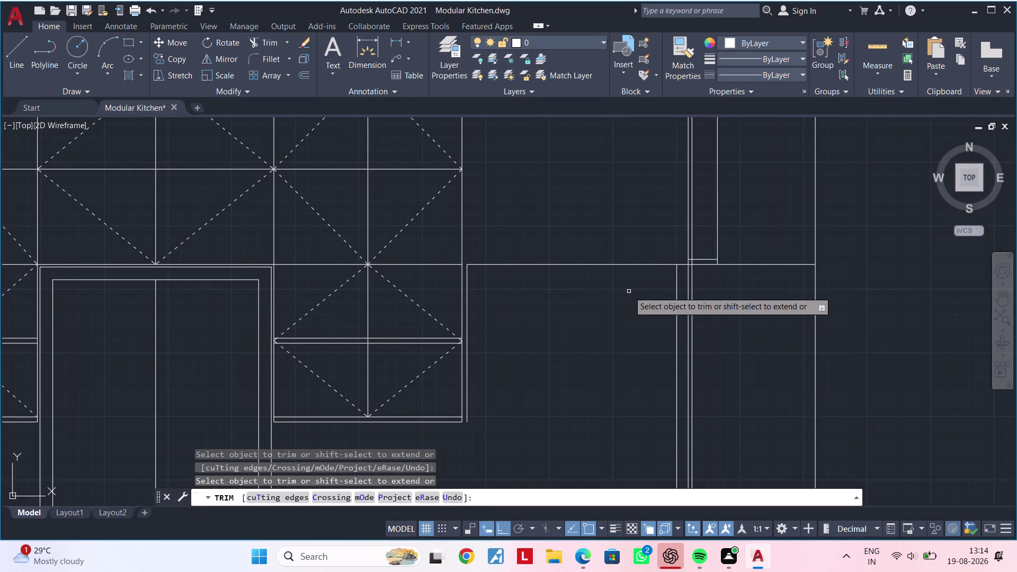
scroll(up, 3)
click(672, 256)
scroll(down, 3)
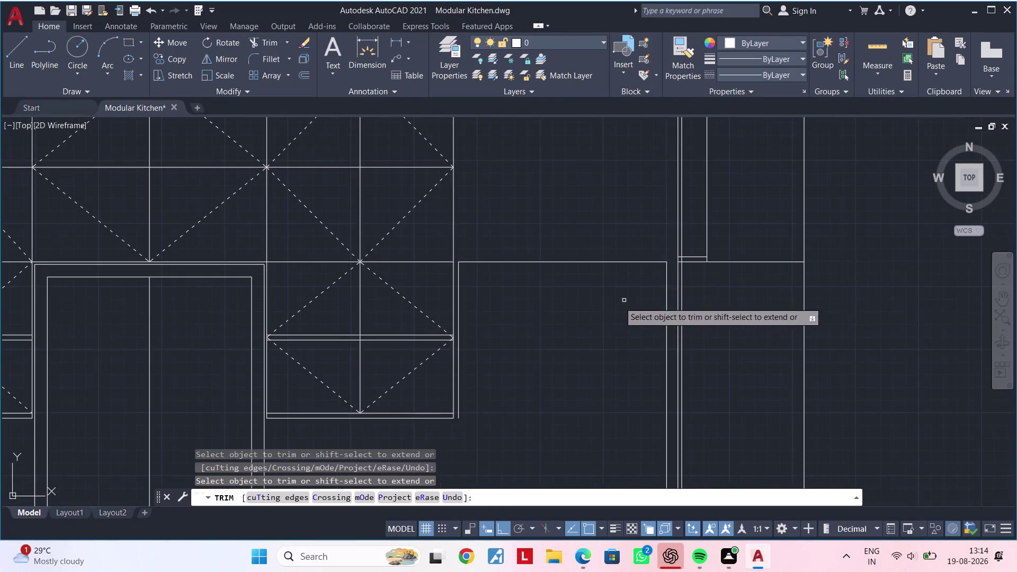
middle_drag(601, 309, 692, 288)
scroll(down, 3)
middle_drag(687, 287, 629, 265)
key(Escape)
key(Escape)
middle_drag(610, 268, 617, 247)
key(Escape)
key(Escape)
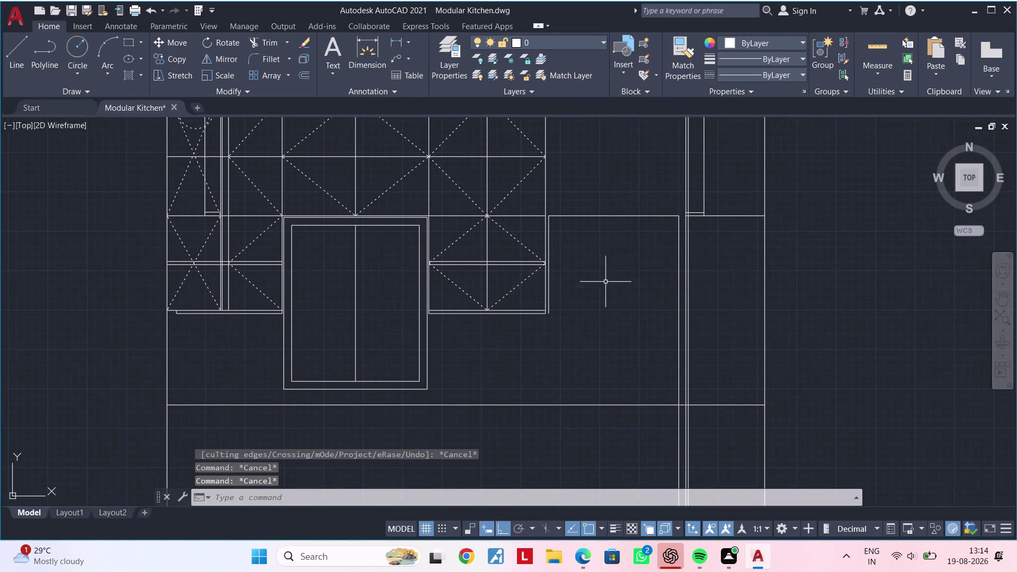
middle_drag(595, 301, 603, 282)
key(Escape)
key(Escape)
key(Escape)
key(Escape)
key(Escape)
Start the EXTEND command with EX.
text(E)
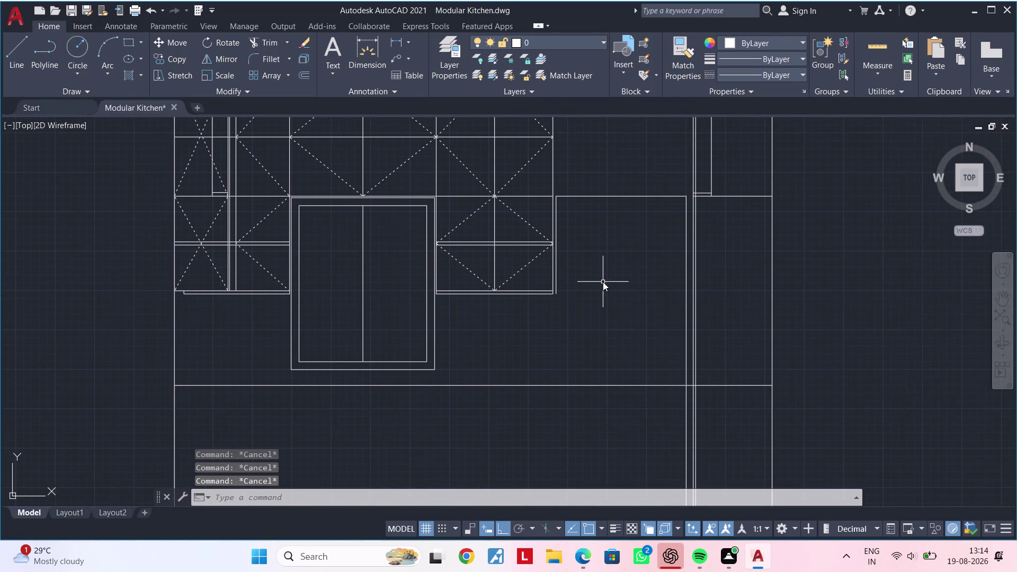
text(X)
key(space)
scroll(up, 3)
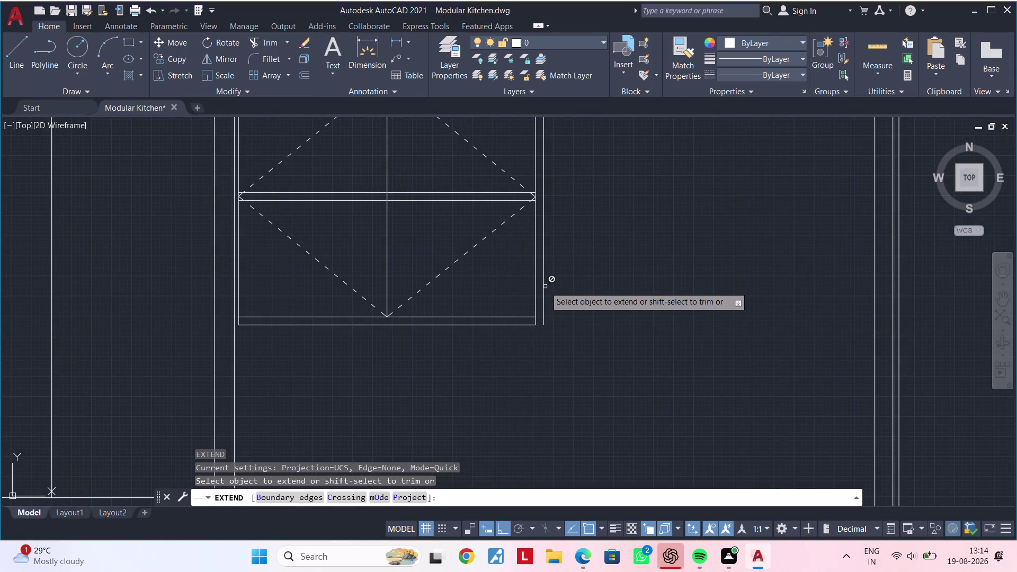
Use the countertop line as boundary and extend the window-side vertical line down to it.
scroll(down, 3)
middle_drag(593, 317, 606, 254)
key(Escape)
key(Escape)
click(601, 317)
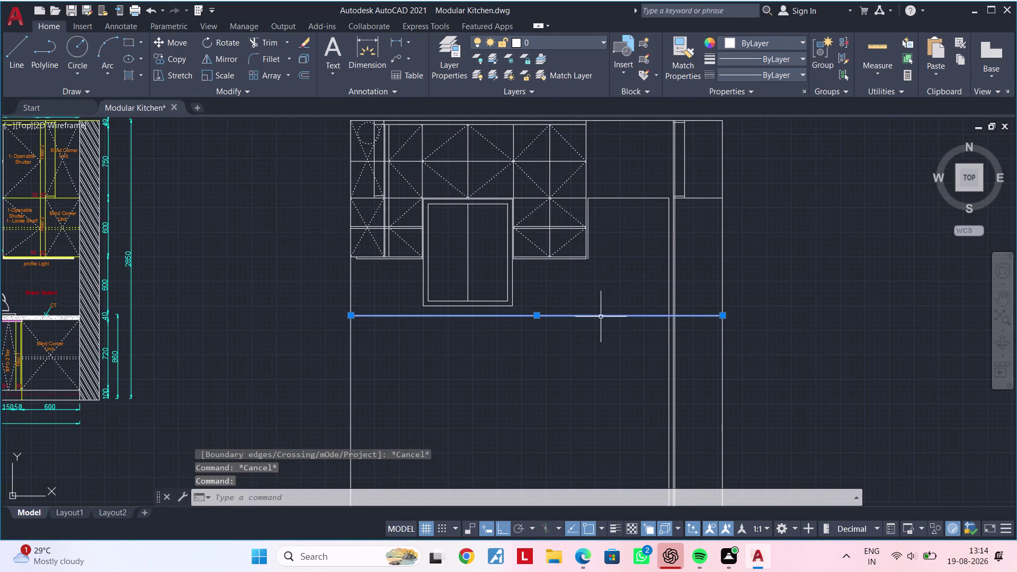
key(e)
key(x)
key(space)
scroll(up, 3)
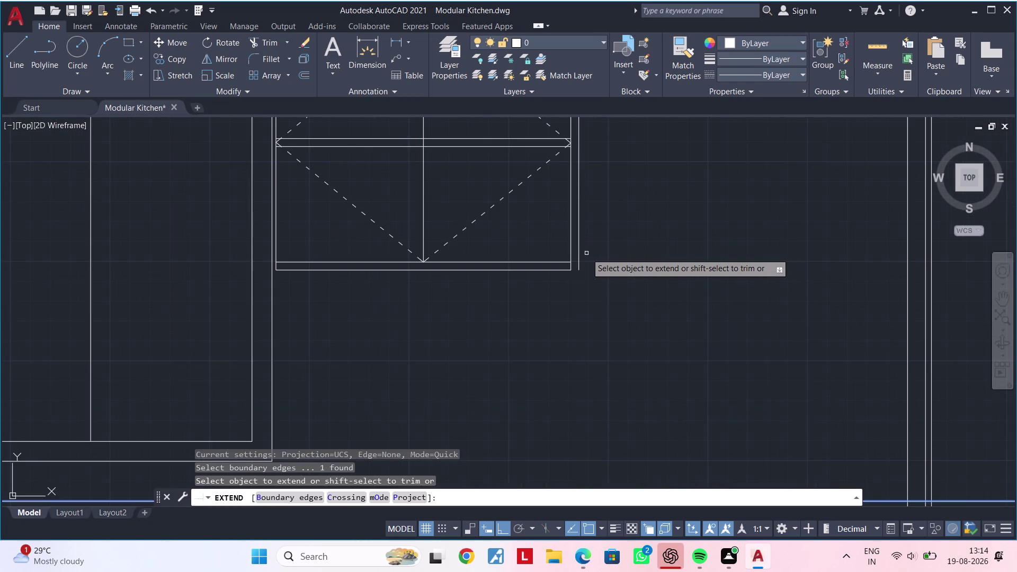
click(579, 259)
Check the extended line and end the extend command.
scroll(down, 3)
middle_drag(652, 244, 658, 221)
scroll(down, 3)
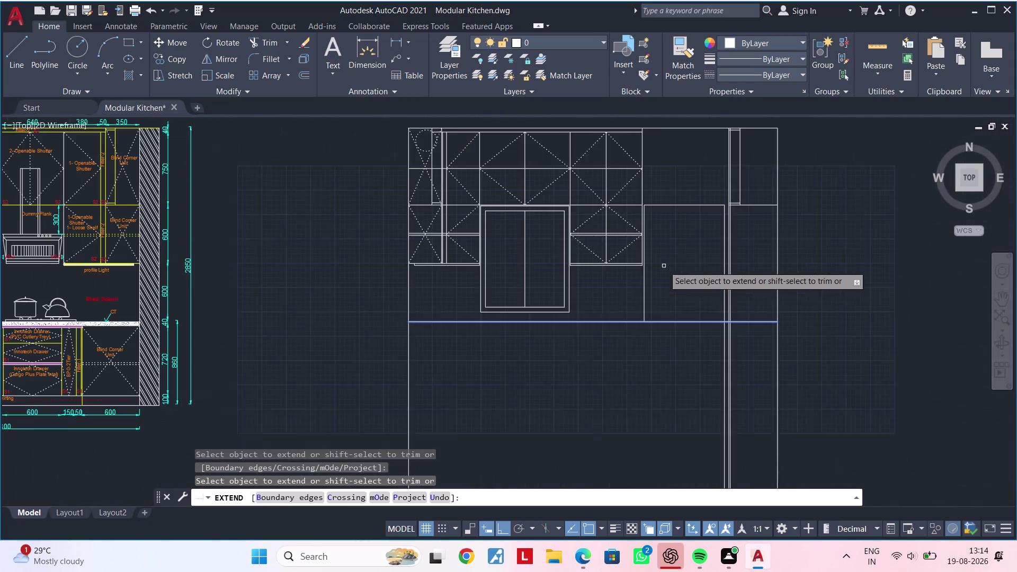
middle_drag(667, 275, 672, 236)
key(Escape)
key(Escape)
middle_drag(659, 290, 643, 296)
key(Escape)
key(Escape)
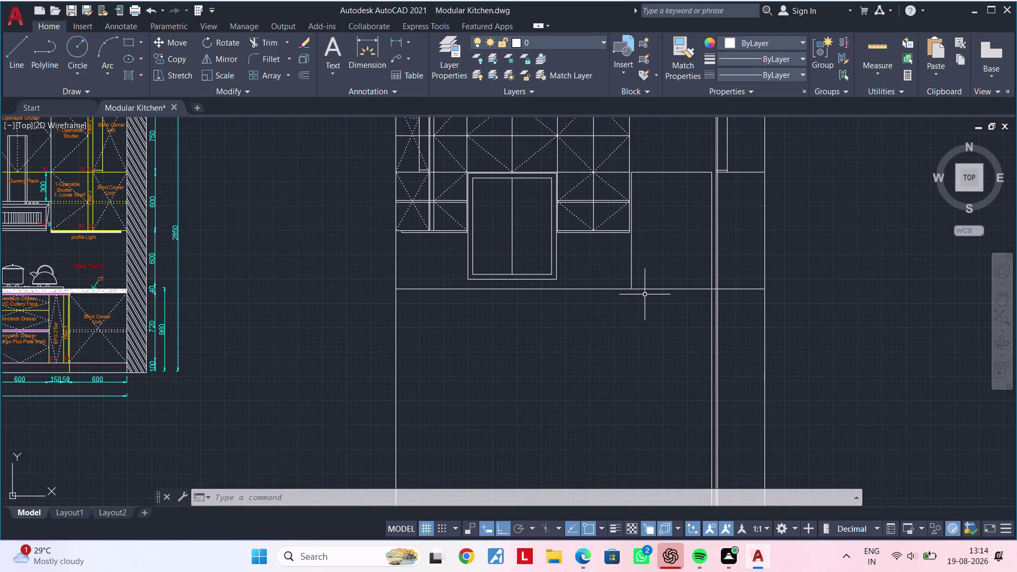
key(Escape)
key(Escape)
key(Escape)
key(Escape)
key(Escape)
key(Escape)
key(Escape)
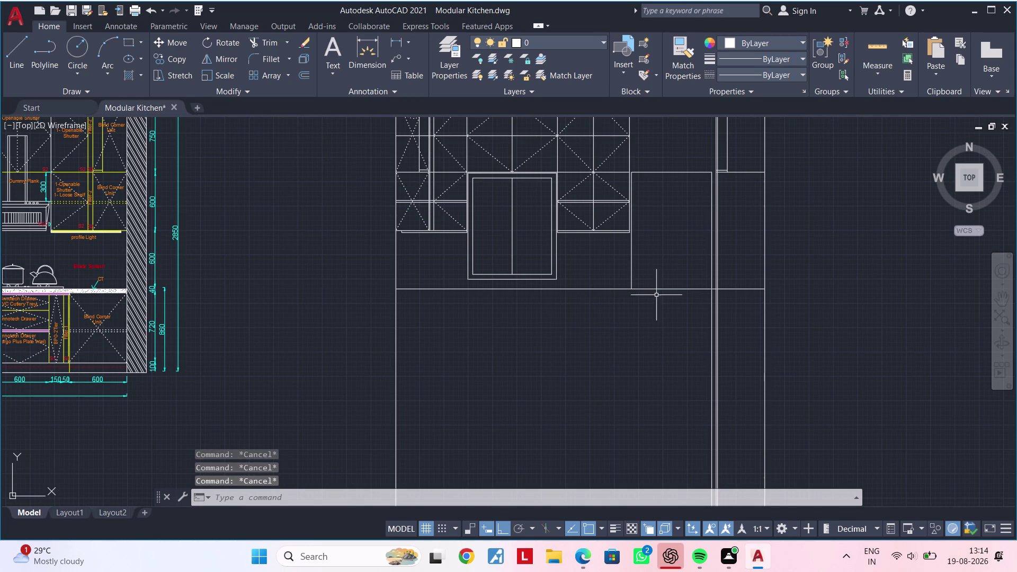
Pan the kitchen elevation toward the box beside the window.
scroll(up, 3)
middle_drag(731, 312, 715, 341)
scroll(down, 3)
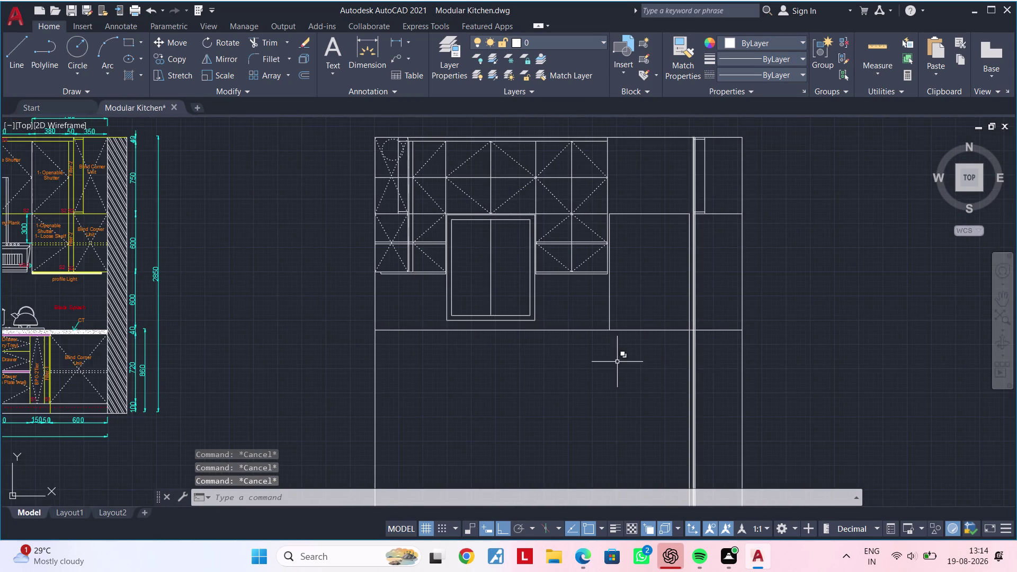
middle_drag(604, 362, 658, 325)
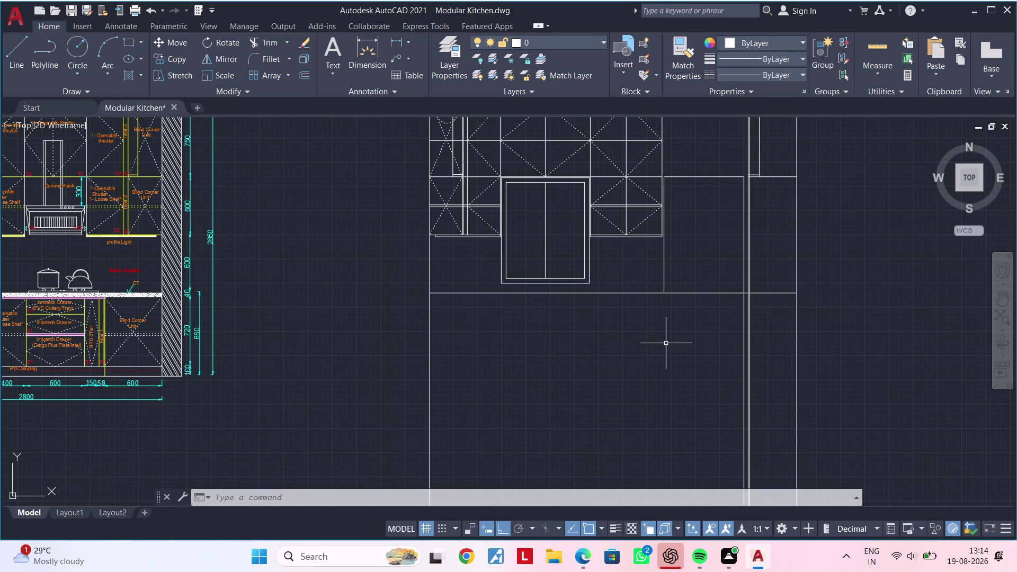
scroll(down, 3)
middle_drag(666, 343, 651, 293)
Grip-stretch the vertical line beside the window down into the base cabinets.
scroll(up, 3)
click(648, 230)
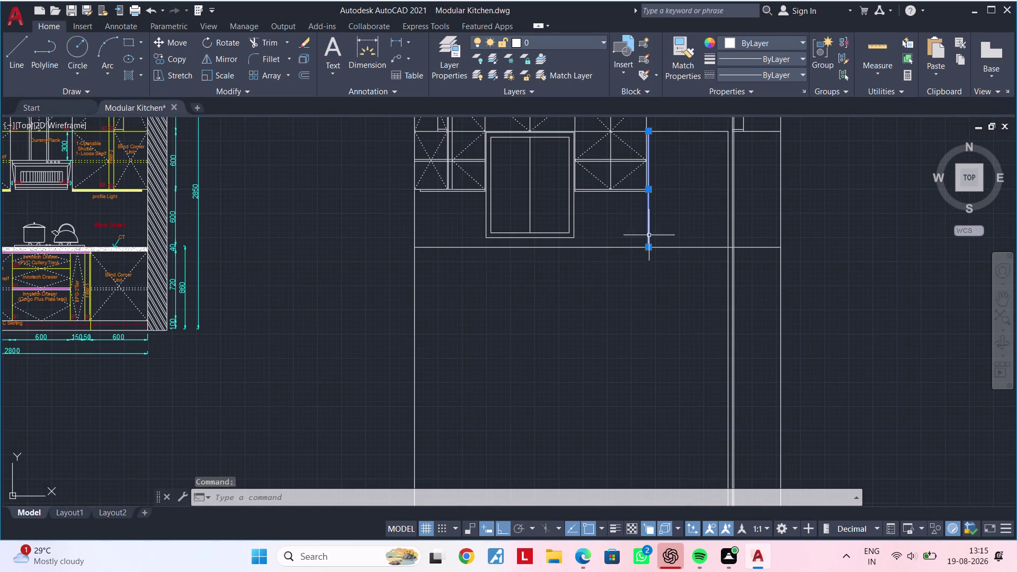
click(649, 246)
click(652, 407)
middle_drag(599, 398, 659, 405)
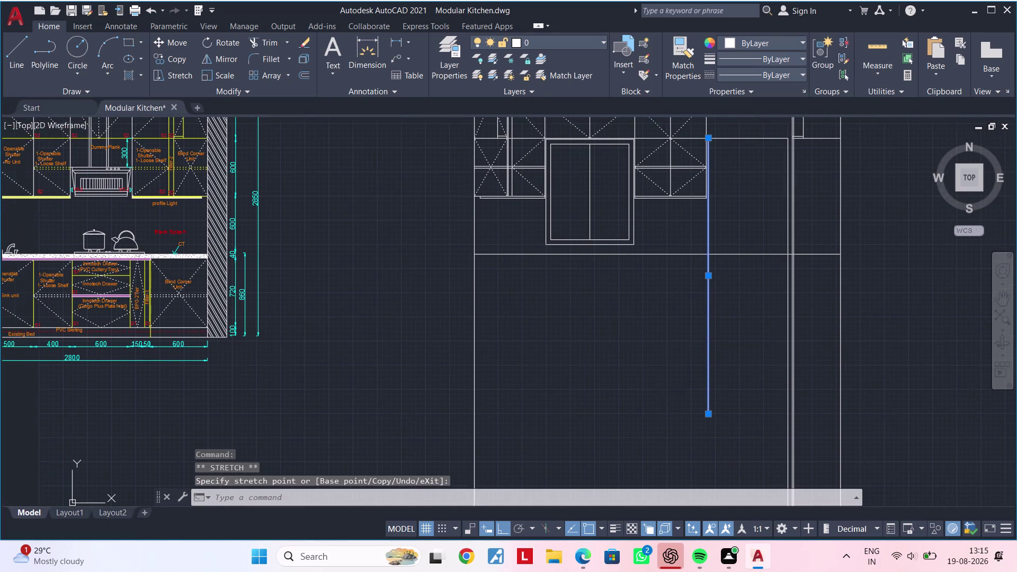
middle_drag(666, 391, 614, 408)
key(Escape)
key(Escape)
Trim the overlapping segments with a fence.
key(t)
text(R)
key(space)
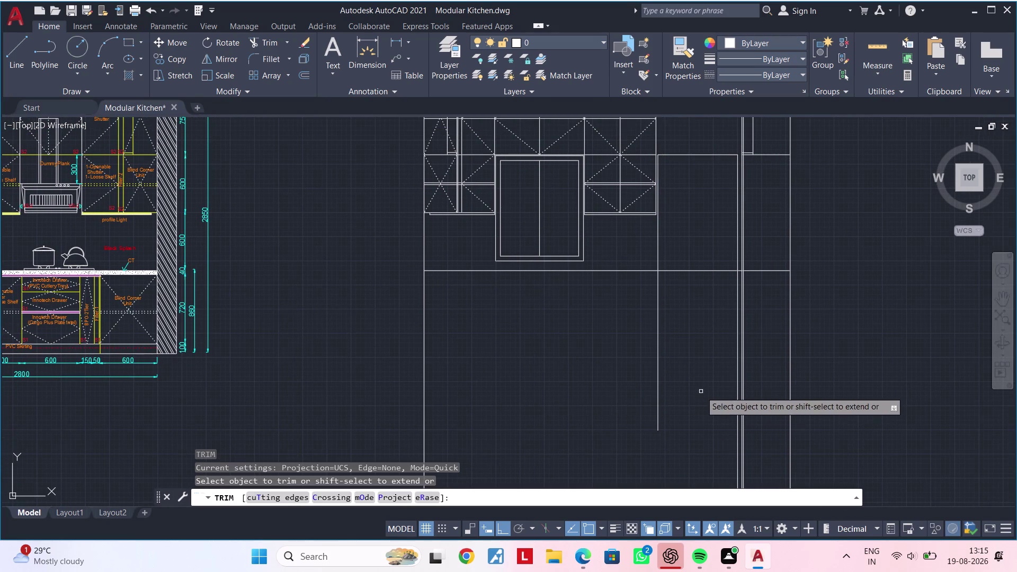
drag(692, 312, 692, 262)
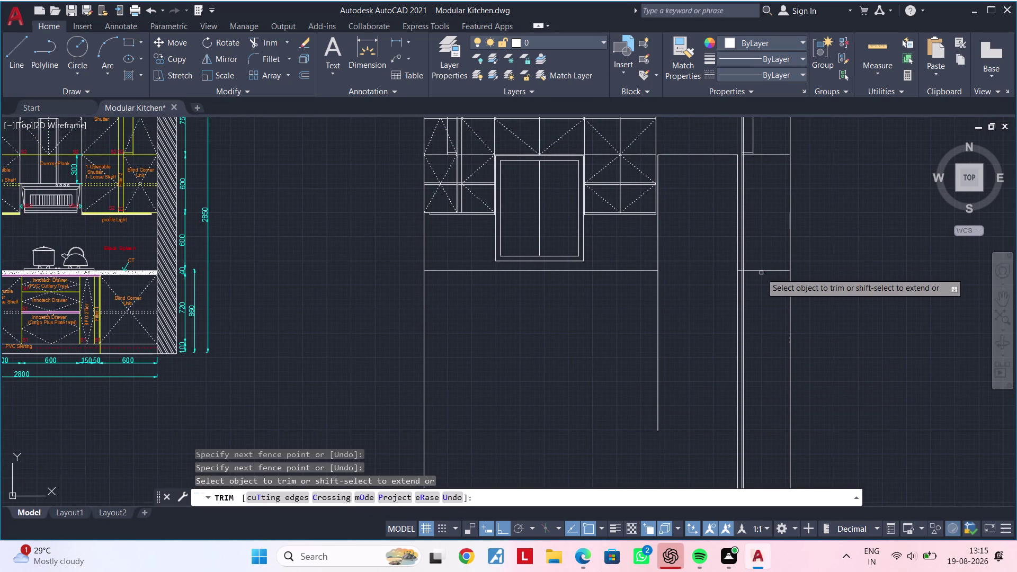
middle_drag(761, 272, 605, 299)
key(Escape)
key(Escape)
Window-select the leftover line near the window and delete it.
scroll(up, 3)
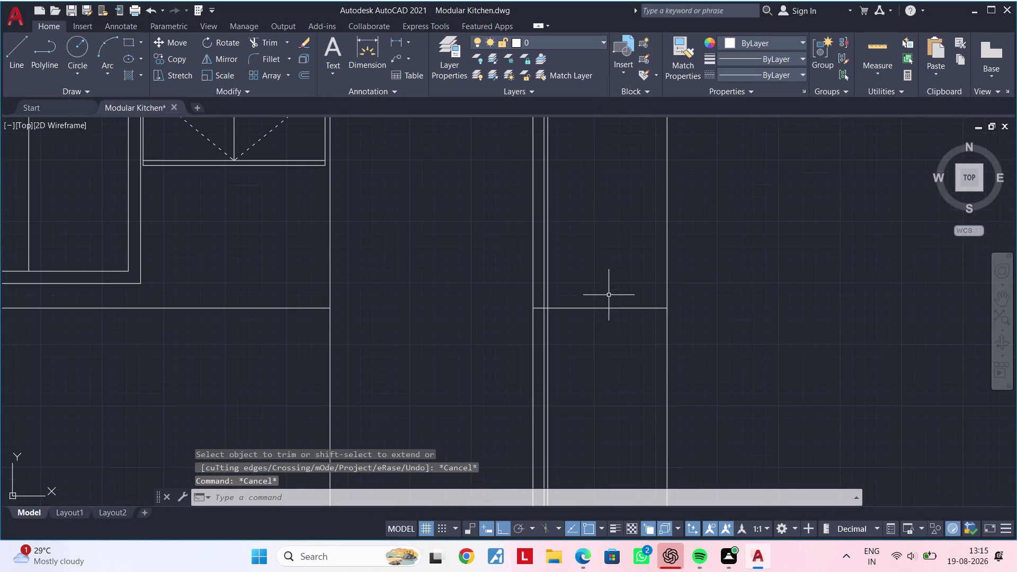
drag(607, 291, 605, 298)
click(584, 329)
key(Delete)
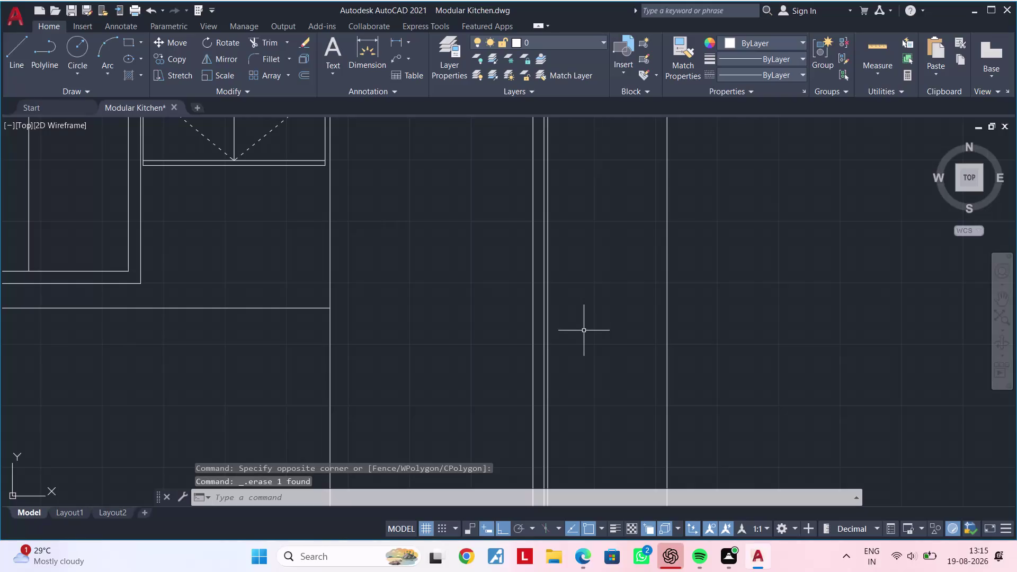
Pan to center the countertop area in the view.
scroll(down, 3)
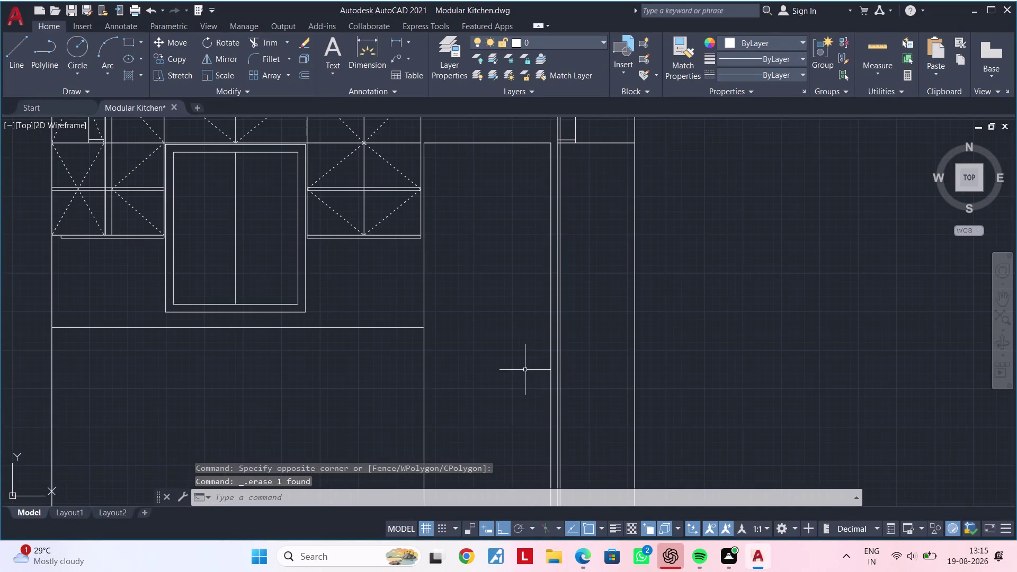
middle_drag(525, 369, 505, 393)
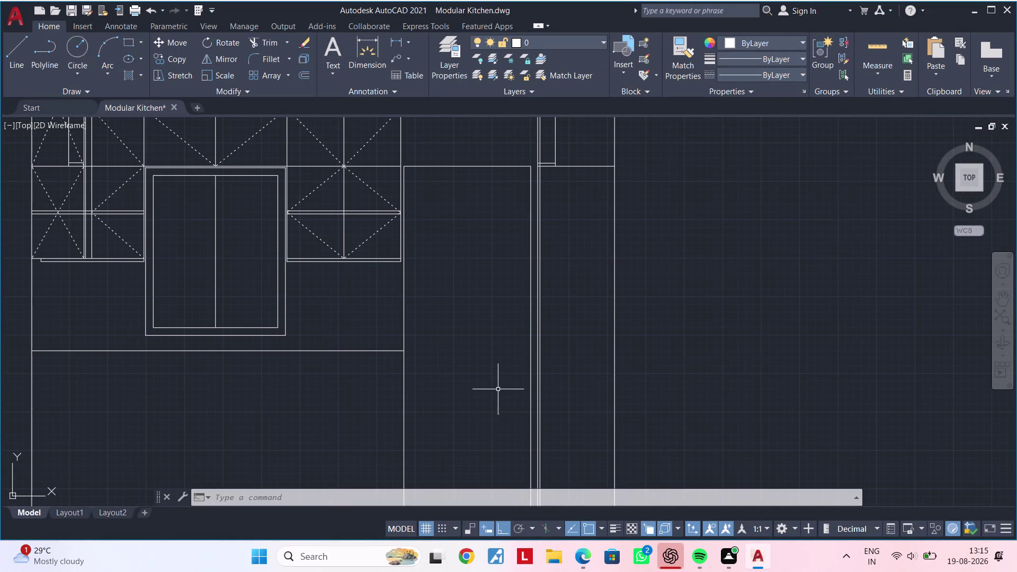
middle_drag(493, 388, 563, 369)
middle_drag(509, 379, 586, 359)
key(Escape)
middle_drag(427, 367, 568, 355)
key(Escape)
key(Escape)
key(Escape)
key(Escape)
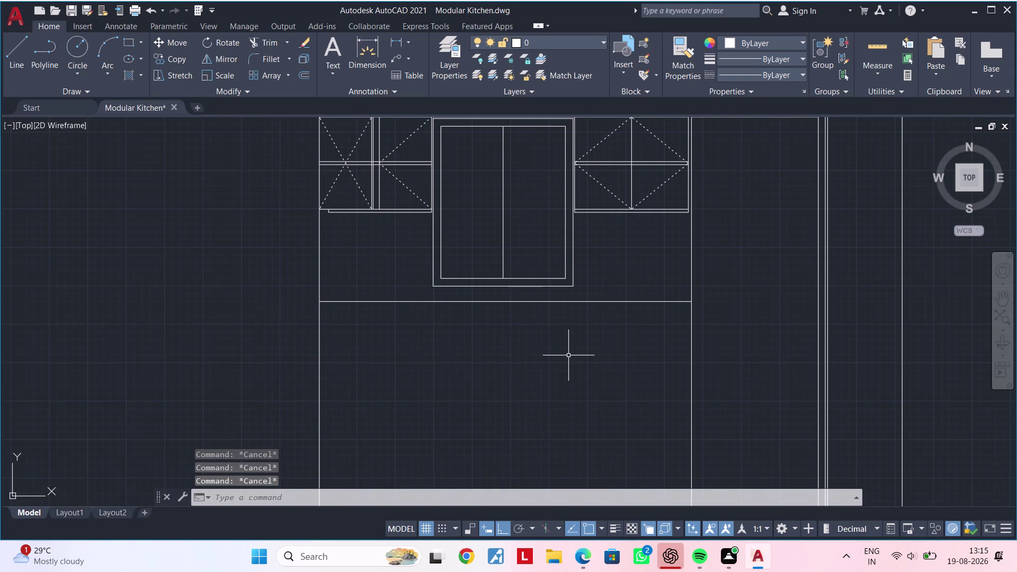
Offset the countertop line 40 downward.
text(OF)
key(space)
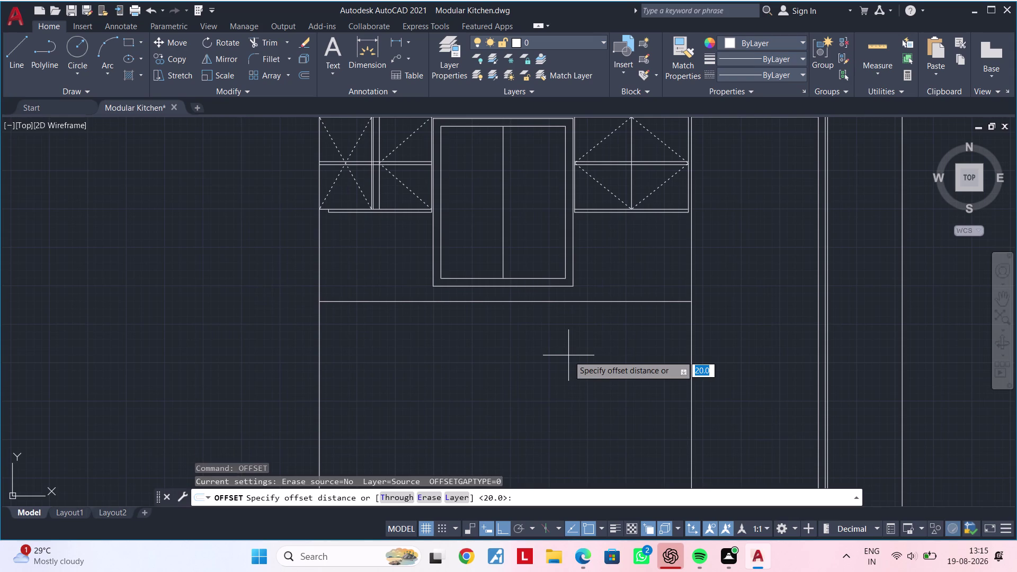
text(40)
key(Return)
click(450, 302)
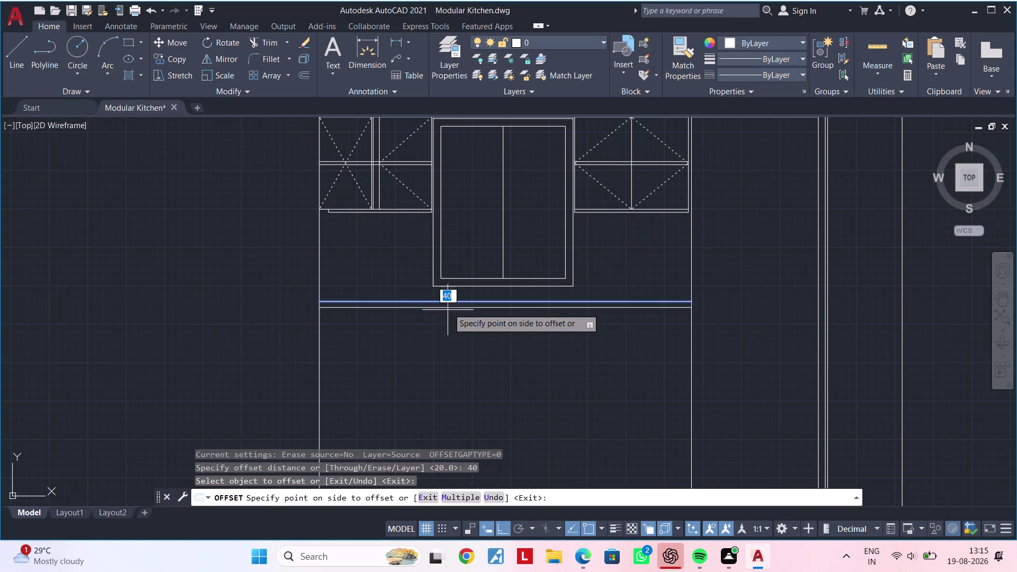
click(442, 329)
middle_drag(440, 334, 509, 322)
key(space)
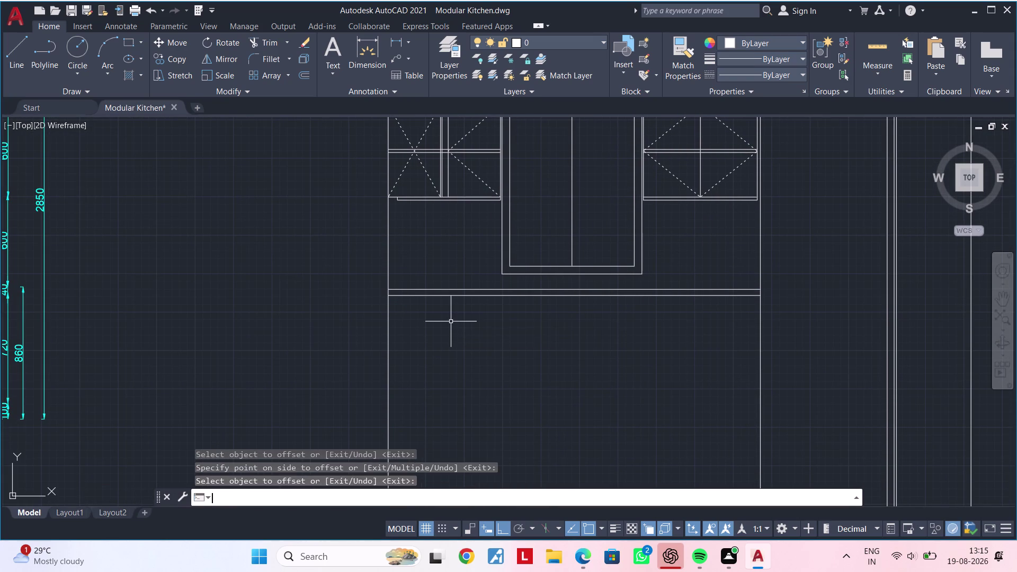
Offset the countertop line 720 downward to form the base line.
key(space)
text(72)
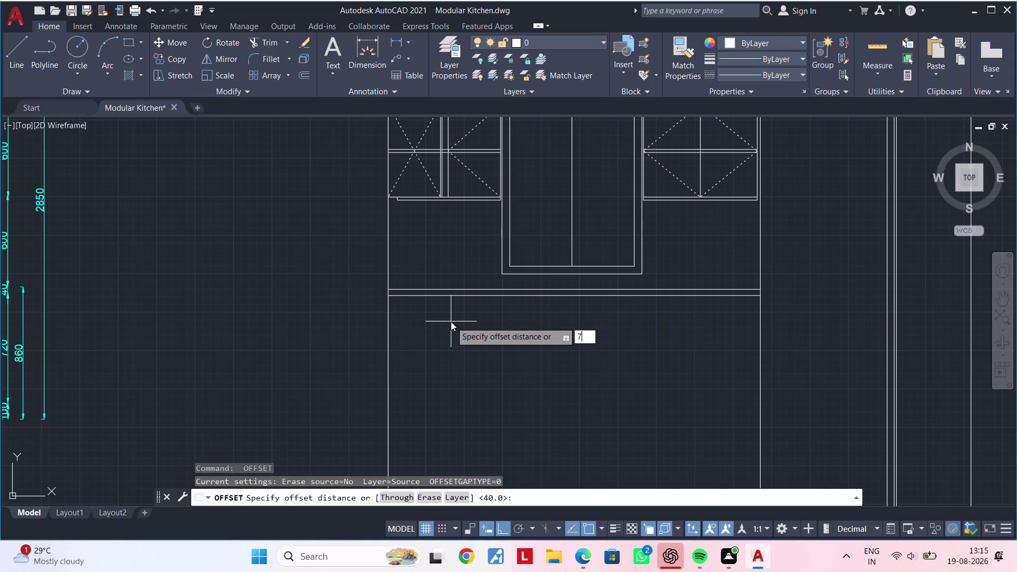
text(0)
key(Return)
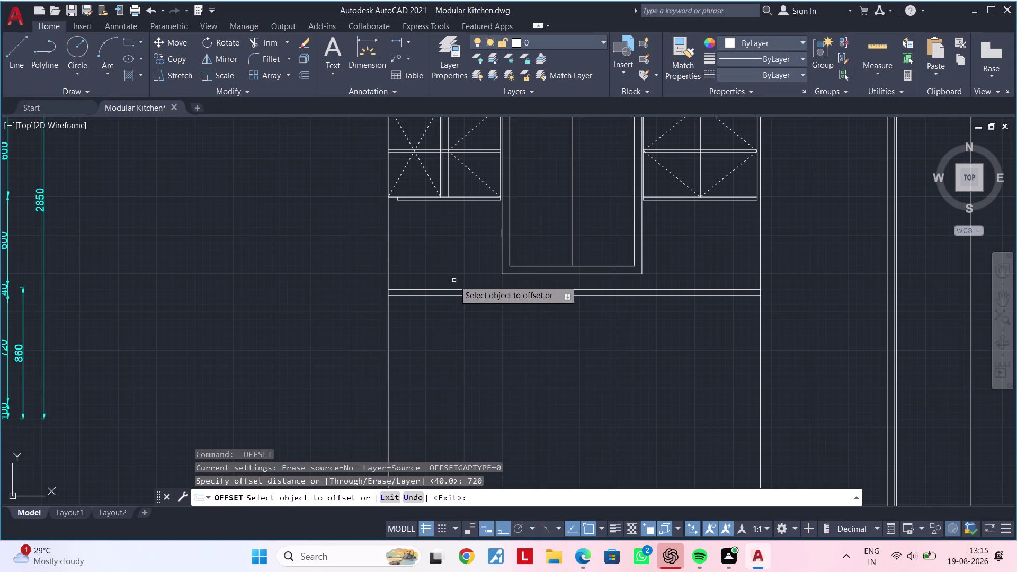
click(453, 296)
click(449, 359)
scroll(down, 3)
middle_drag(450, 360, 458, 311)
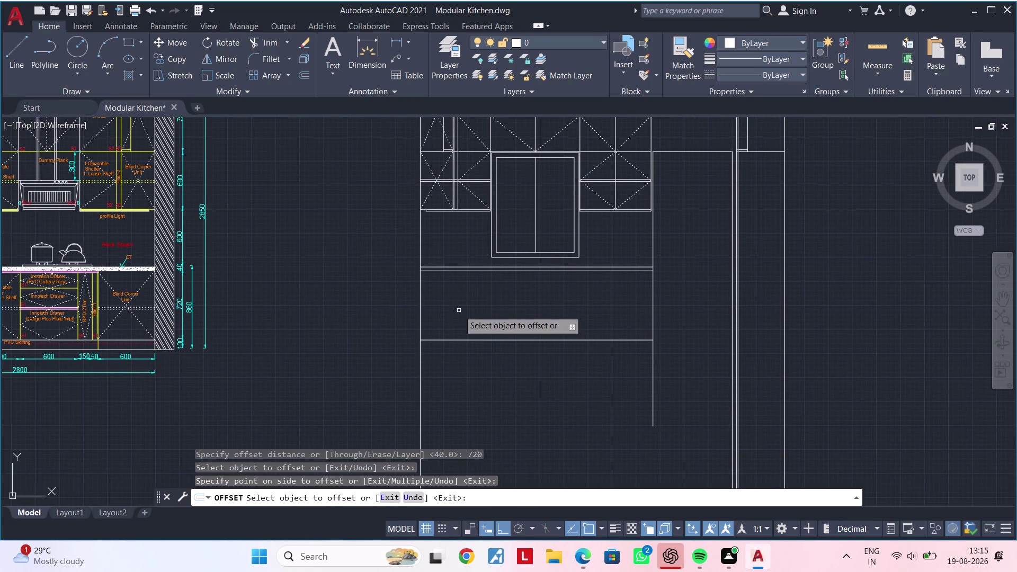
key(space)
Add another horizontal line offset 100 in the base cabinet area.
key(space)
text(100)
key(Return)
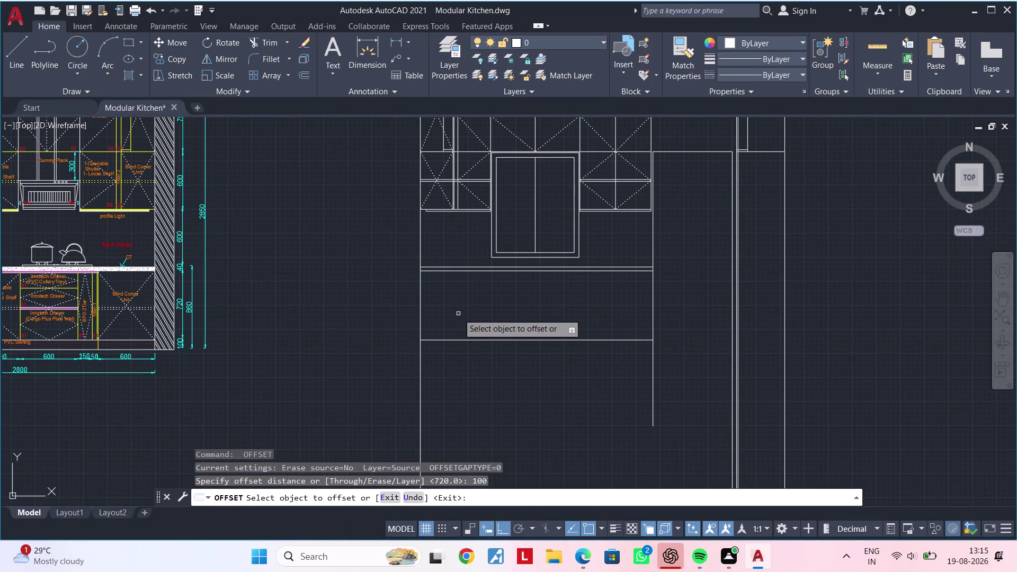
click(469, 341)
click(472, 385)
key(Escape)
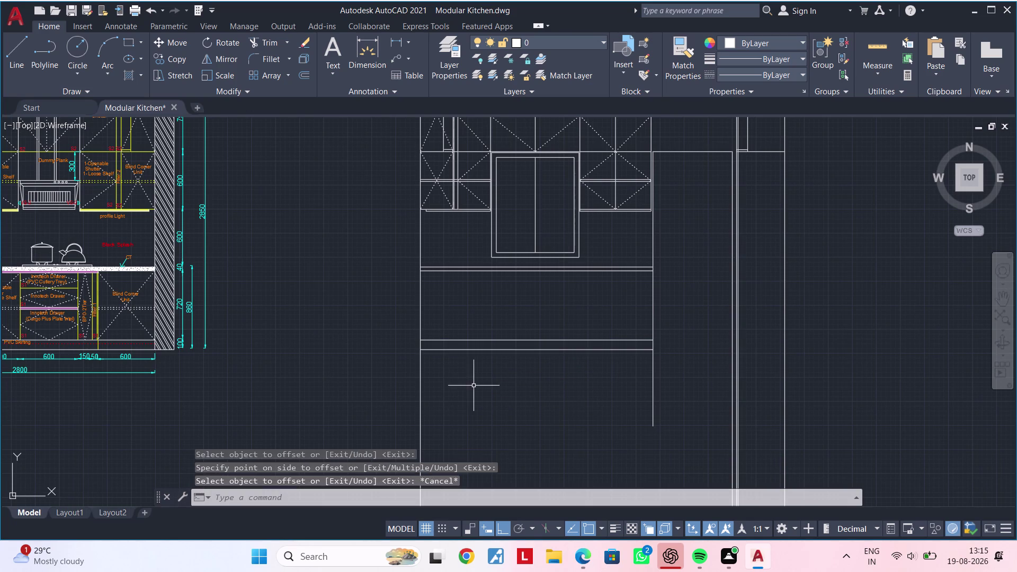
key(Escape)
key(Escape)
Try fence-trimming the lines below the cabinet base, then cancel the trim.
text(TR)
key(space)
click(383, 392)
drag(423, 392, 444, 392)
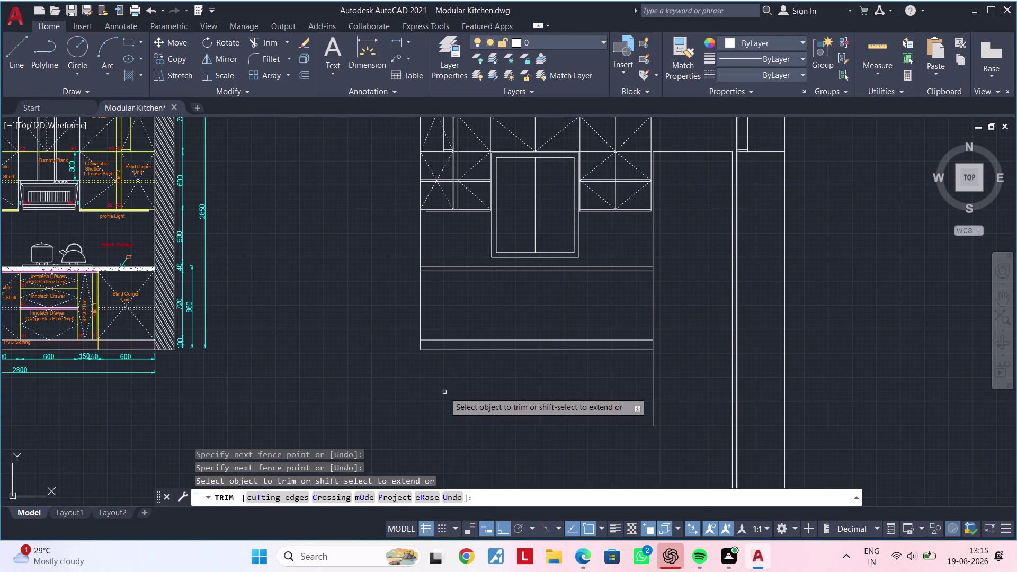
drag(444, 392, 447, 392)
middle_drag(586, 378, 436, 402)
scroll(up, 3)
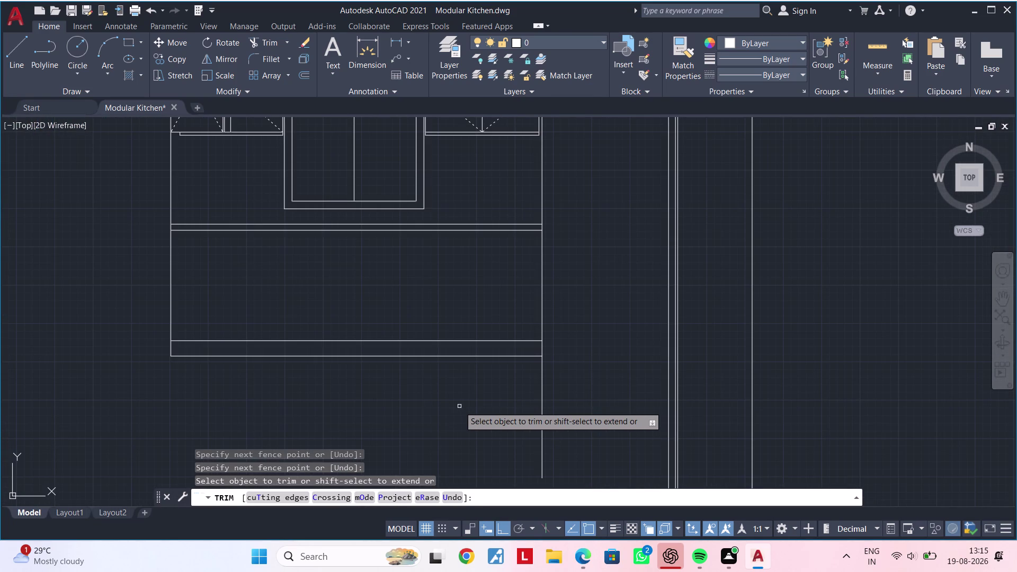
middle_drag(460, 405, 336, 402)
drag(337, 402, 388, 402)
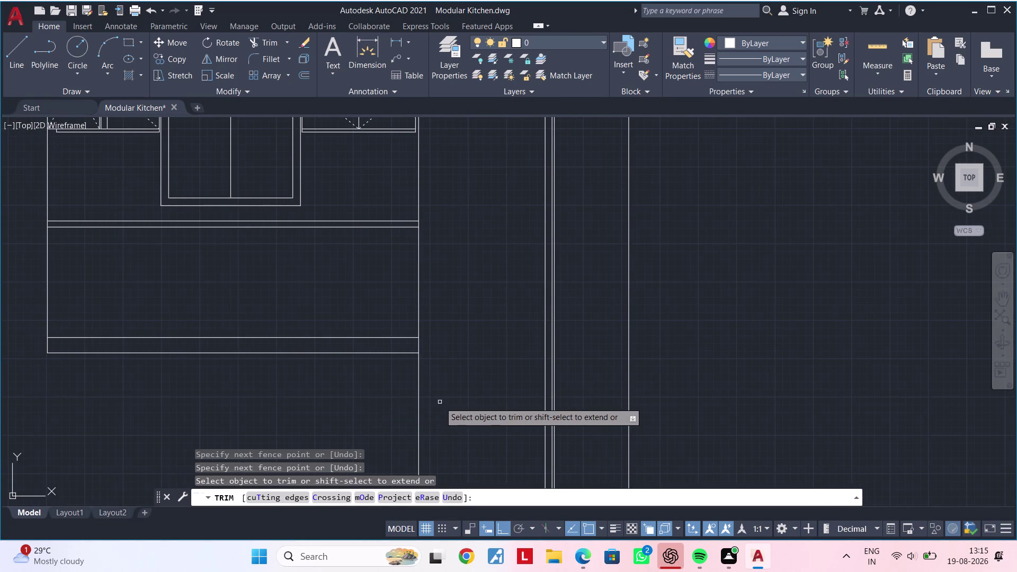
drag(402, 400, 459, 400)
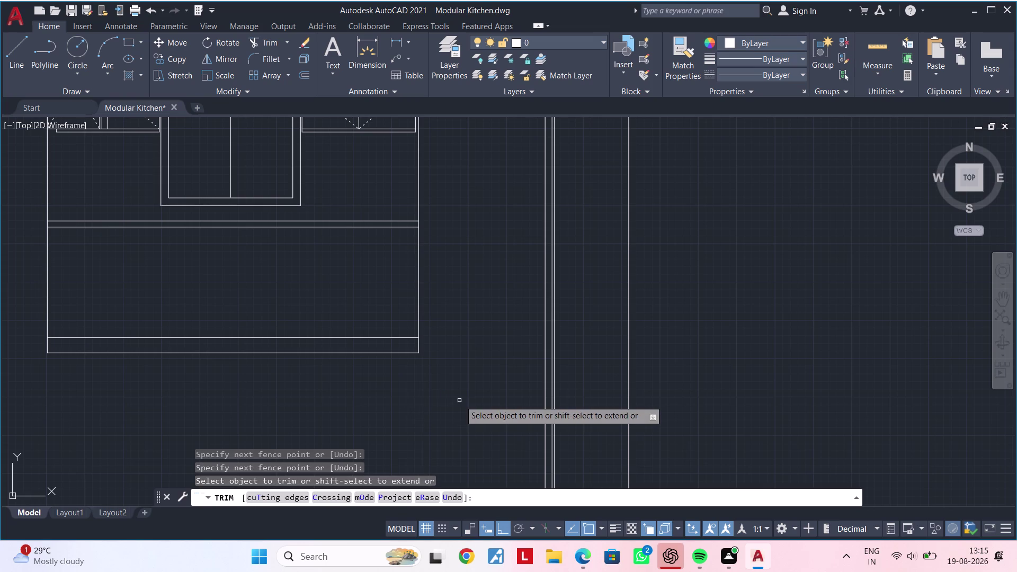
middle_drag(459, 400, 445, 402)
key(Escape)
key(Escape)
Extend the lower cabinet's bottom line to the tall unit's edge.
text(EX)
key(space)
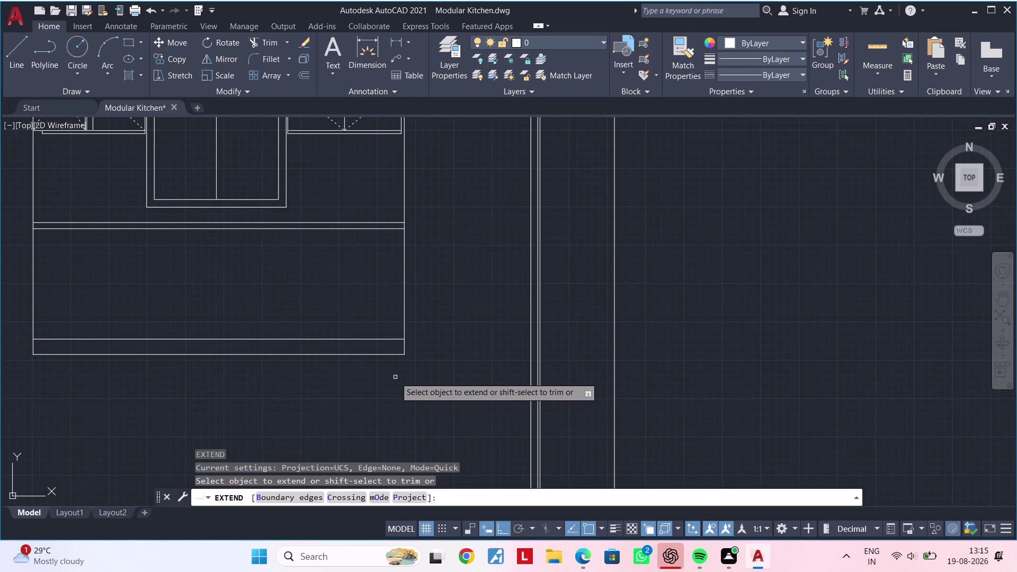
key(Escape)
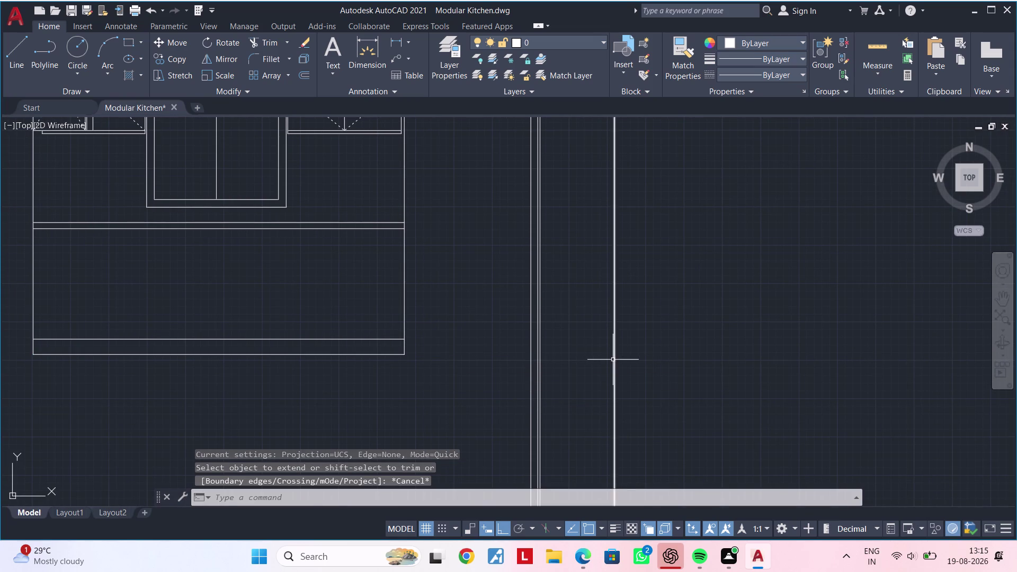
click(613, 359)
text(EX)
key(space)
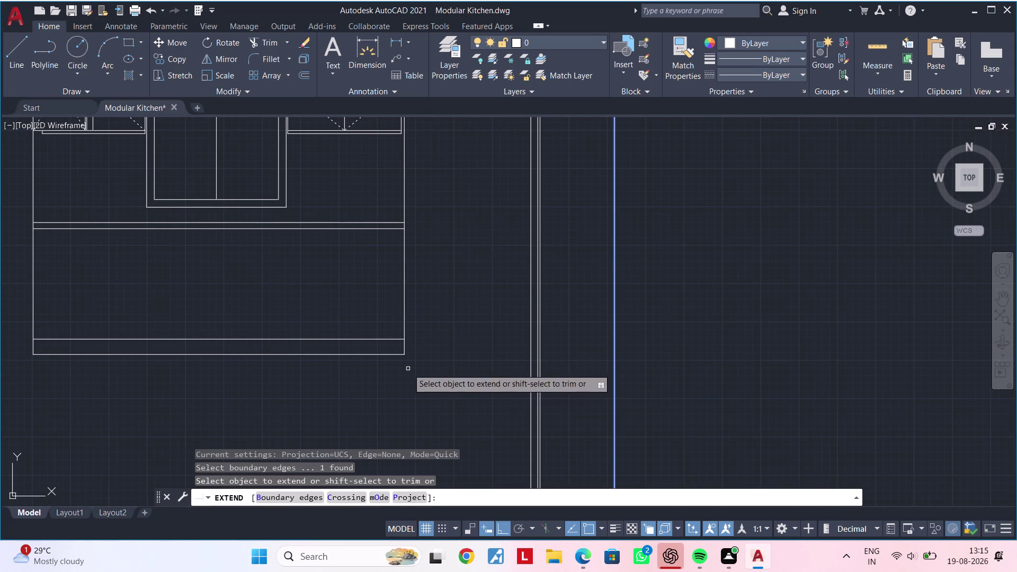
click(394, 356)
key(Escape)
key(Escape)
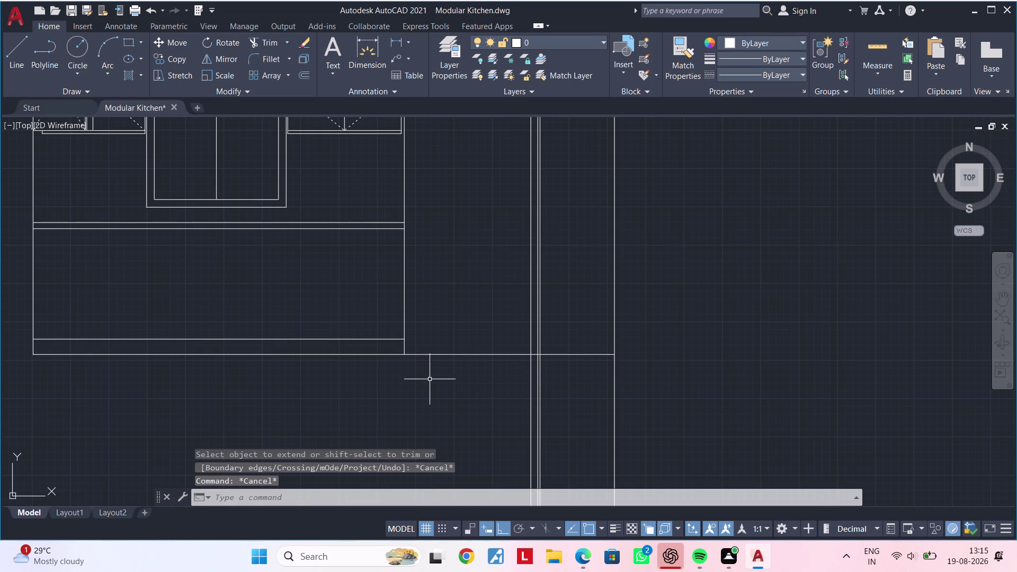
Fence-trim the vertical line ends overhanging below the cabinet base.
text(TR)
key(space)
click(429, 380)
drag(465, 382, 489, 383)
drag(538, 382, 579, 382)
double_click(585, 383)
key(Escape)
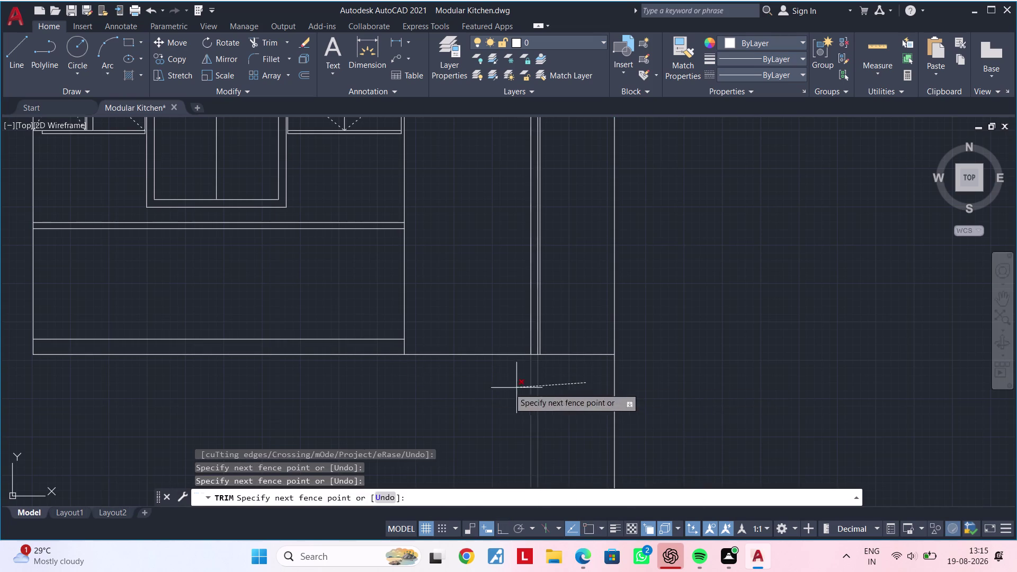
key(Escape)
key(Escape)
Trim the remaining line ends beneath the cabinet base with a second TR pass.
key(t)
text(R)
key(space)
click(494, 388)
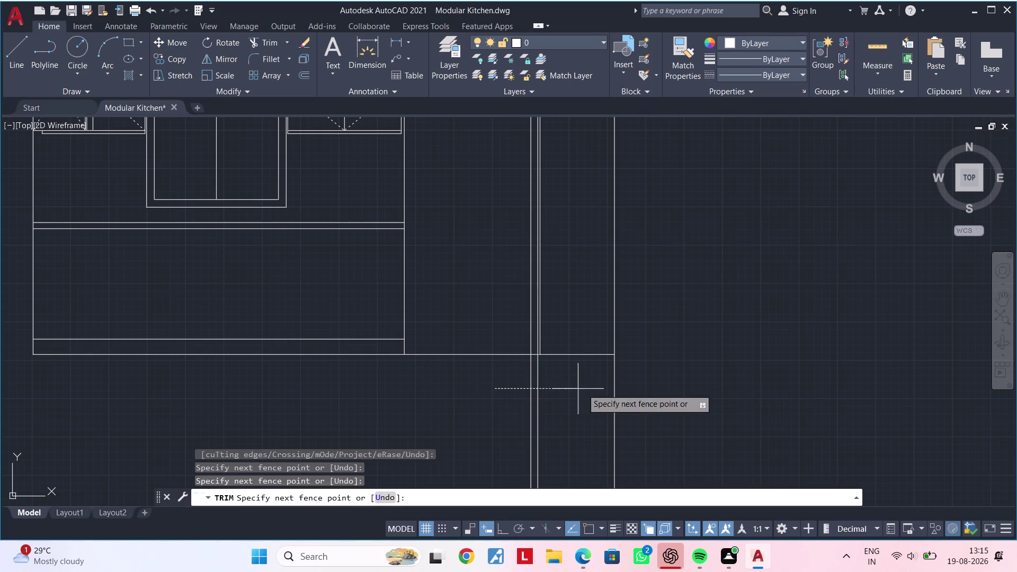
drag(584, 389, 596, 388)
drag(610, 387, 623, 386)
click(629, 386)
middle_drag(551, 389, 553, 457)
key(Escape)
key(Escape)
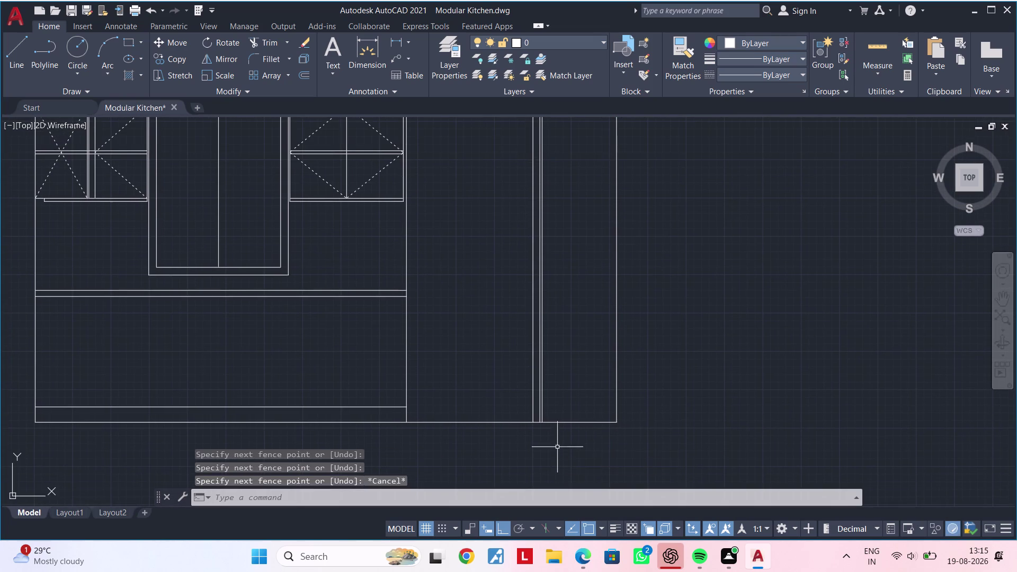
key(Escape)
key(Escape)
Reframe the view to show the whole lower cabinet, clearing leftover commands.
middle_drag(557, 402, 609, 374)
key(Escape)
key(Escape)
middle_drag(527, 375, 573, 366)
key(Escape)
key(Escape)
middle_drag(555, 349, 529, 402)
key(Escape)
key(Escape)
middle_drag(525, 384, 518, 398)
key(Escape)
key(Escape)
key(Escape)
key(Escape)
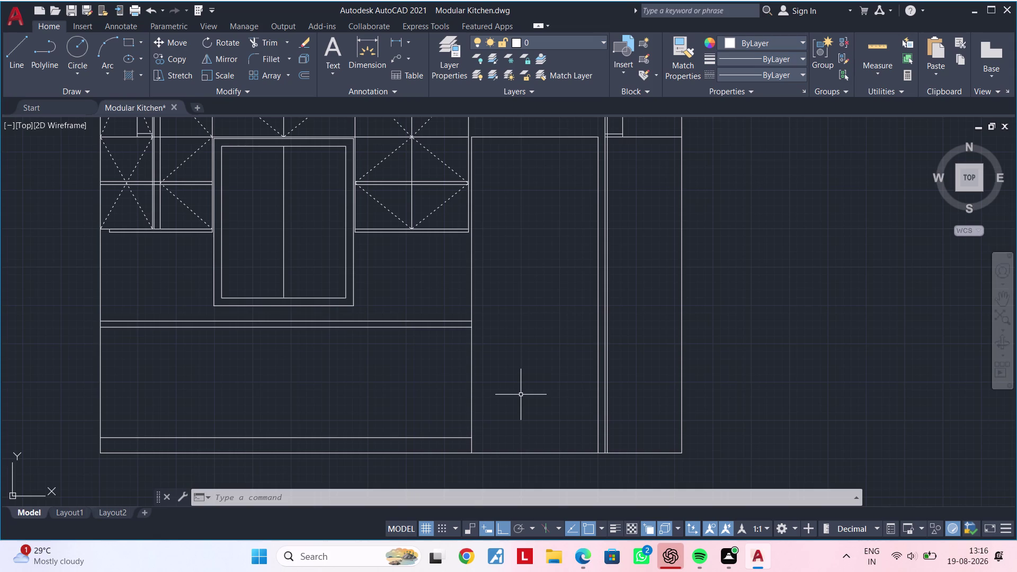
Clear pending commands, then briefly start and cancel Extend.
key(Escape)
key(Escape)
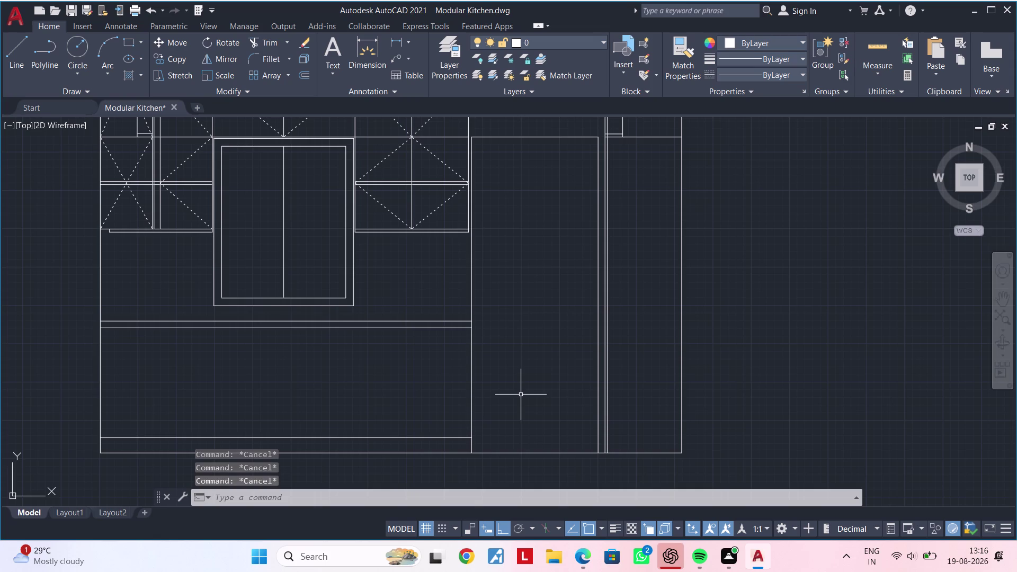
key(Escape)
key(Escape)
key(Escape)
key(Escape)
key(Escape)
key(Escape)
key(Escape)
key(Escape)
key(Escape)
key(Escape)
key(Escape)
text(EX)
key(space)
key(Escape)
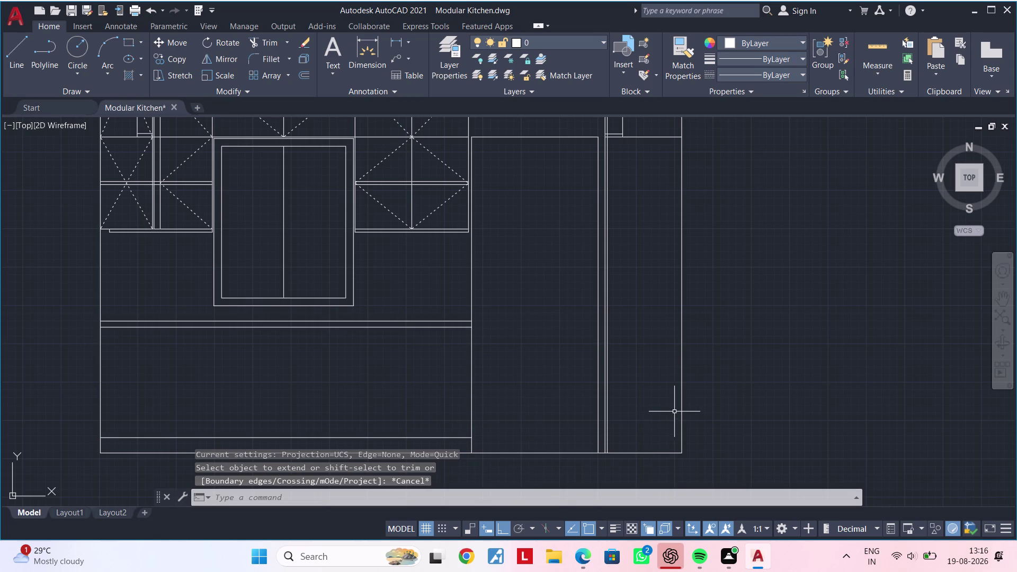
Extend the lower horizontal line to the tall unit's right edge.
click(682, 411)
text(EX)
key(space)
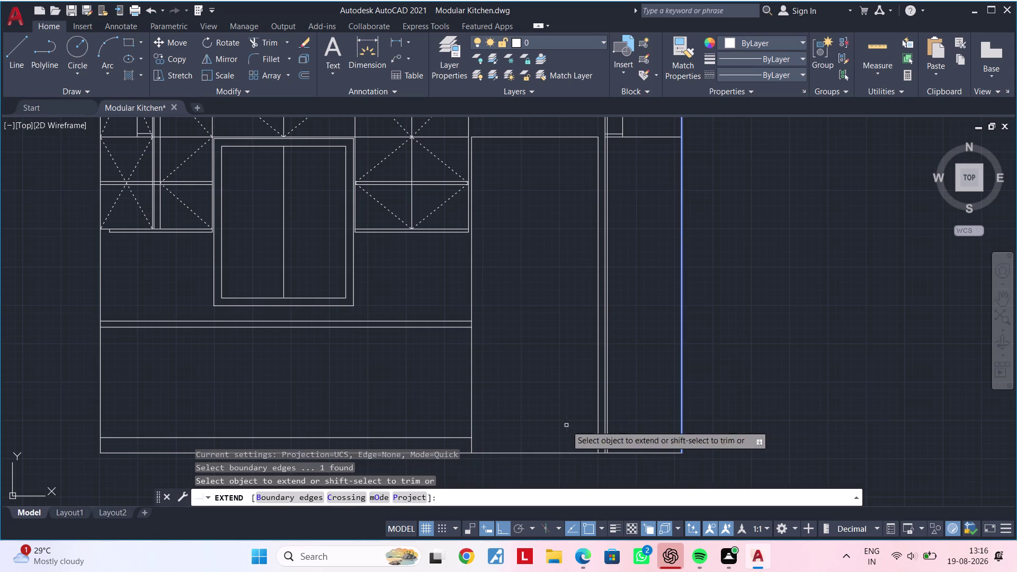
click(458, 436)
key(Escape)
key(Escape)
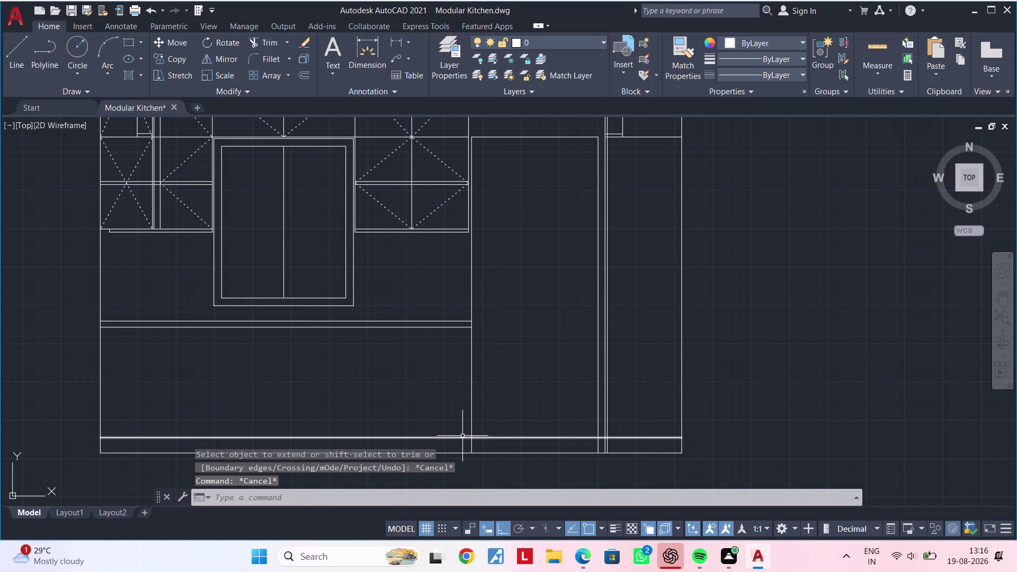
Trim the overhanging line end and extra segment at the tall unit's base corner.
text(TR)
key(space)
click(570, 436)
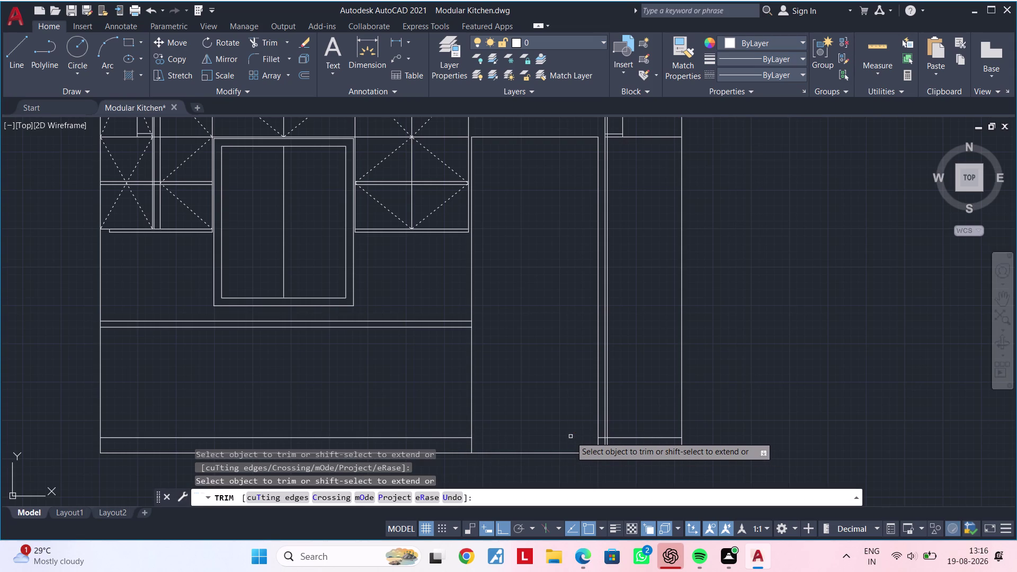
scroll(up, 3)
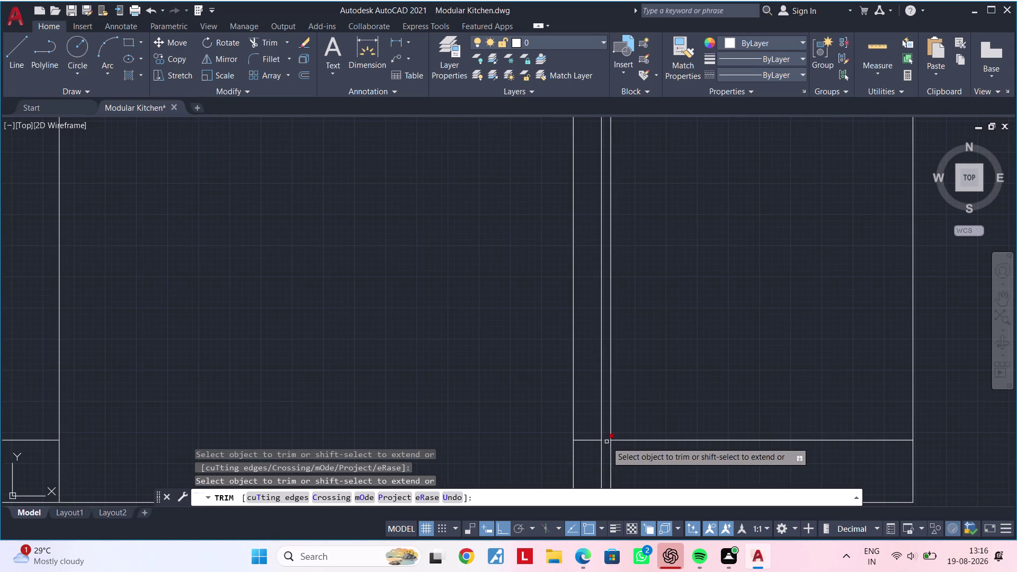
scroll(down, 3)
middle_drag(646, 450, 638, 383)
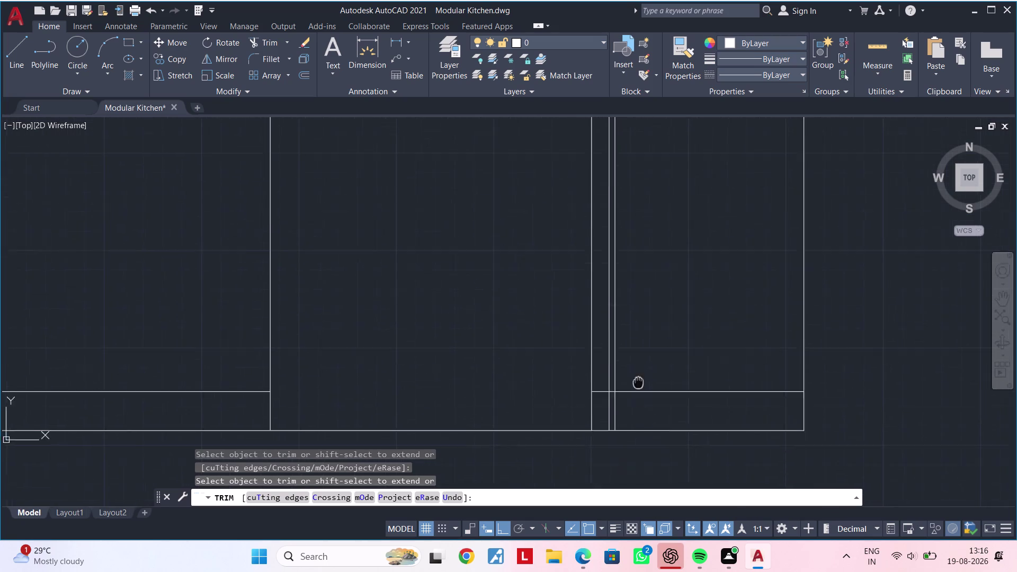
middle_drag(638, 382, 635, 357)
middle_drag(619, 380, 619, 418)
scroll(up, 3)
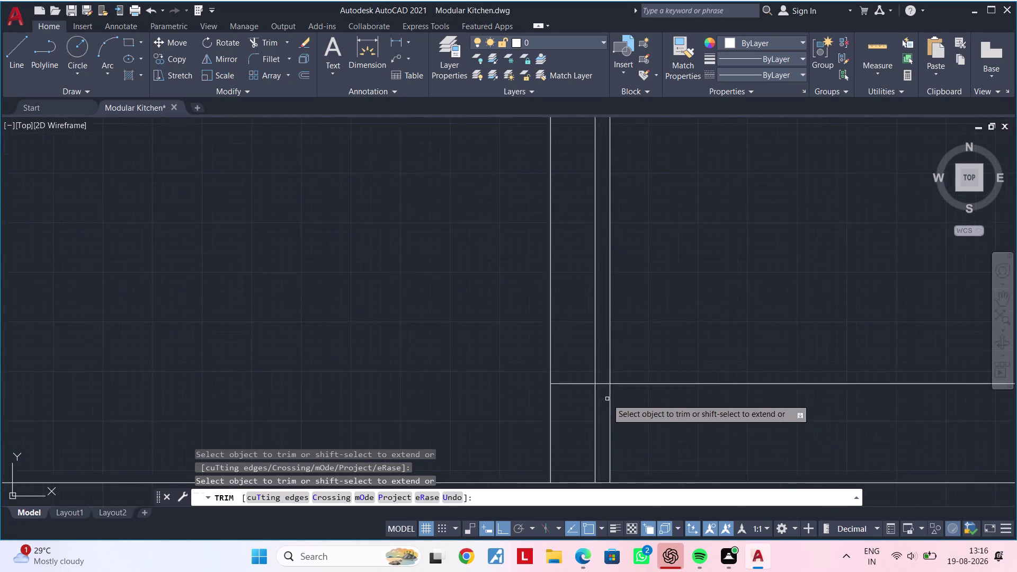
scroll(up, 3)
scroll(down, 3)
scroll(up, 3)
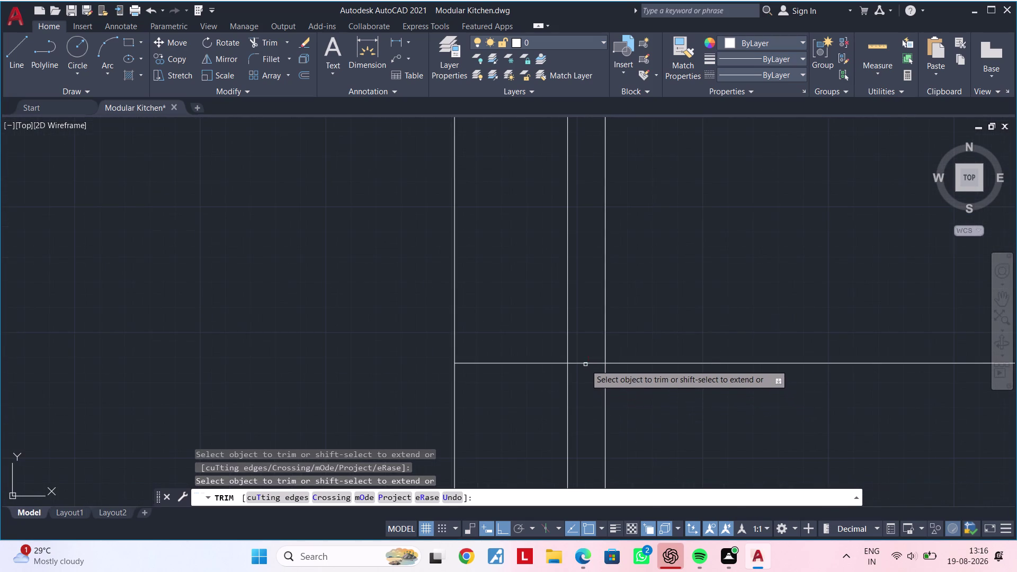
click(584, 362)
scroll(down, 3)
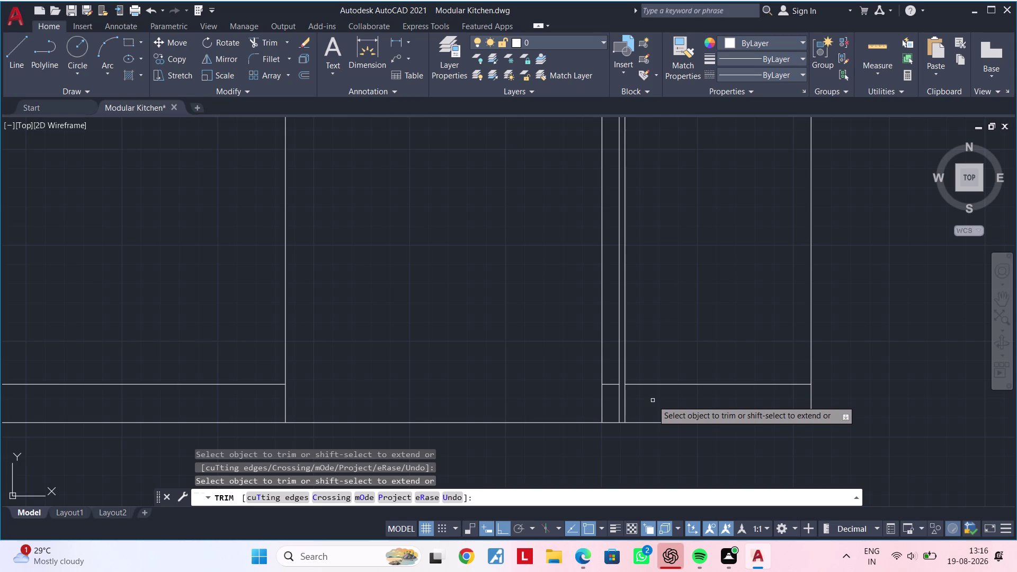
click(625, 401)
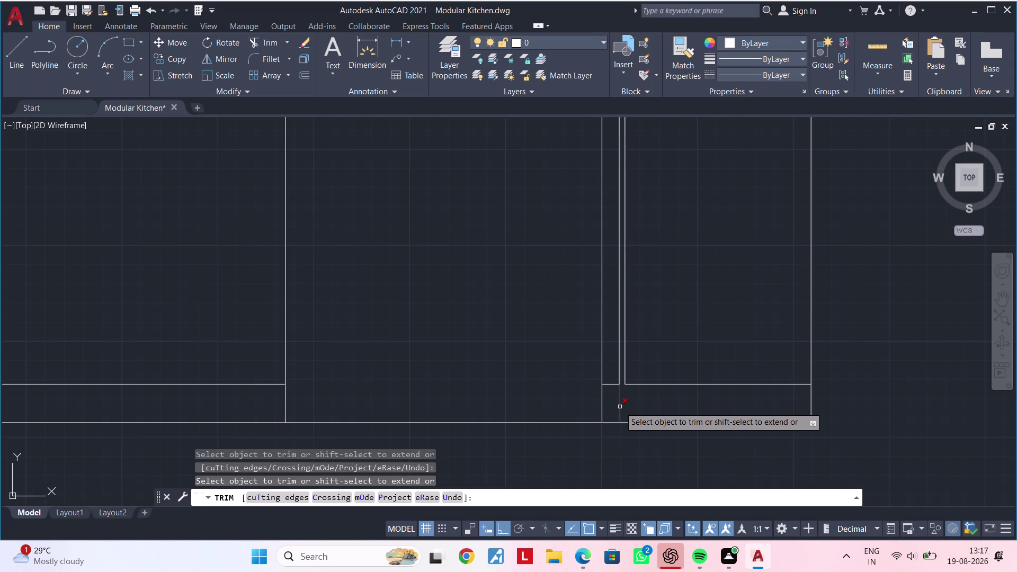
key(Escape)
key(Escape)
Clear leftover commands and recentre the elevation on the countertop area.
scroll(down, 3)
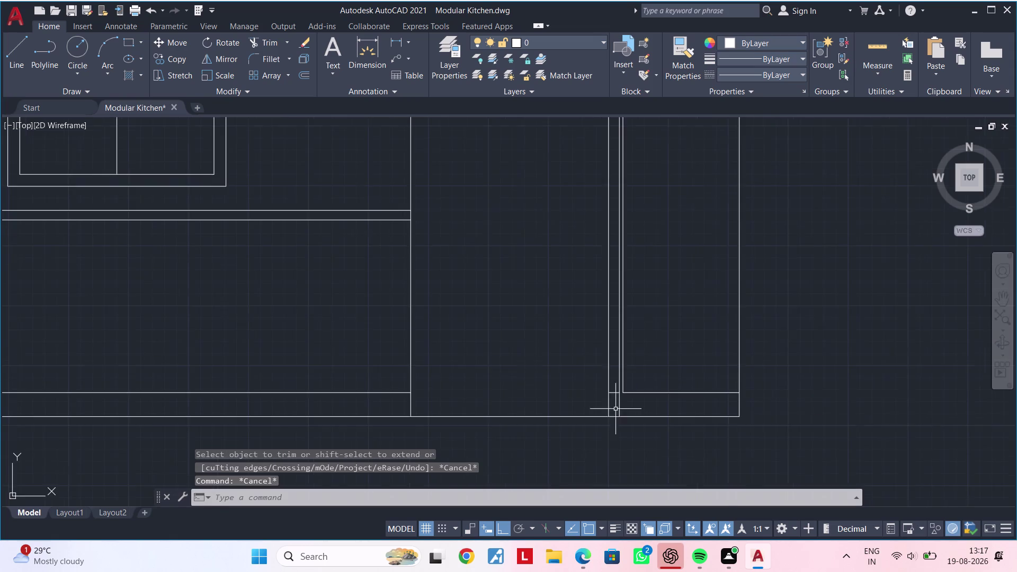
middle_drag(601, 417, 582, 471)
scroll(down, 3)
middle_drag(571, 427, 626, 430)
key(Escape)
key(Escape)
key(Escape)
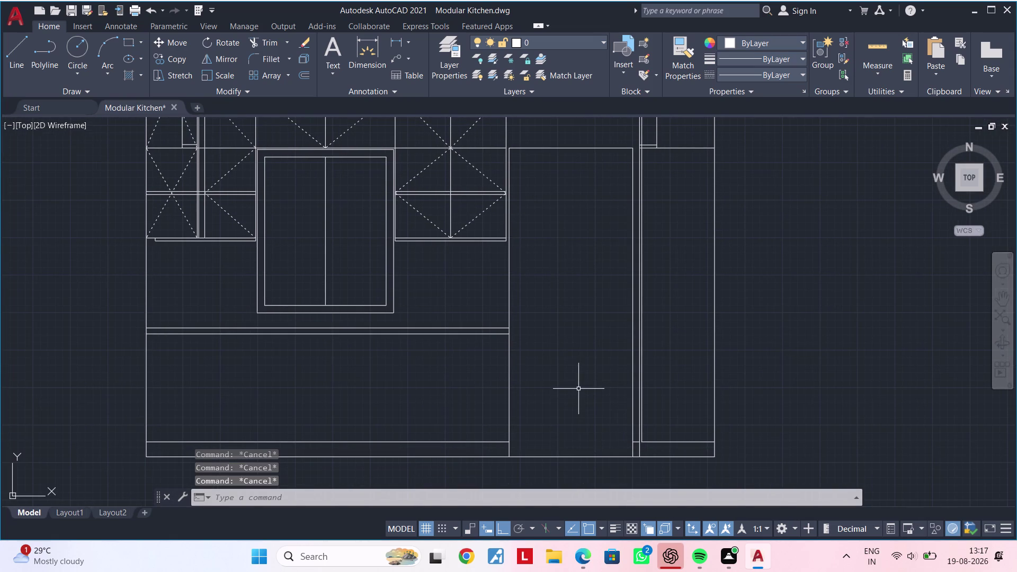
key(Escape)
key(Escape)
key(Escape)
key(Escape)
key(Escape)
key(Escape)
key(Escape)
key(Escape)
key(Escape)
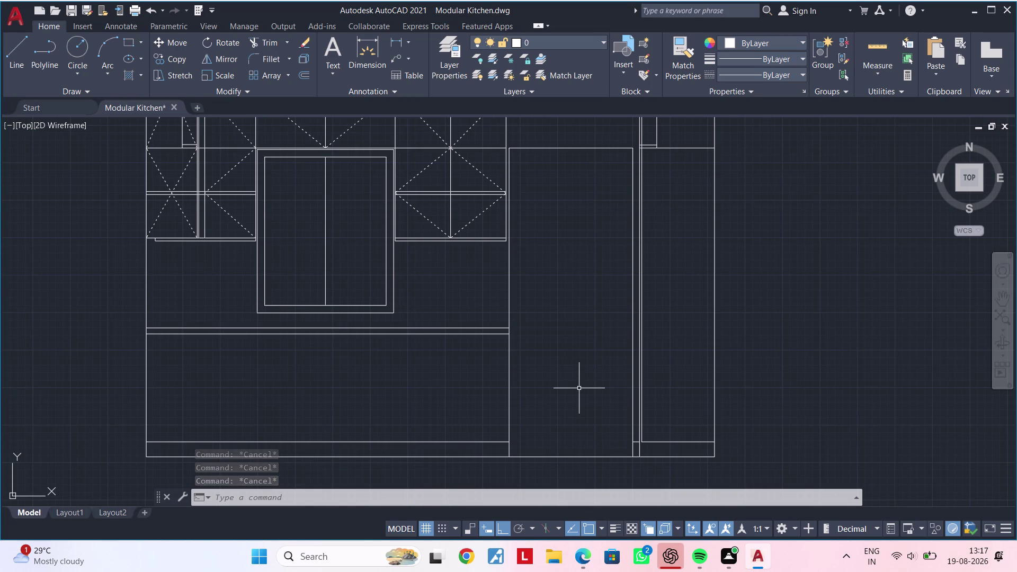
middle_drag(541, 383, 601, 381)
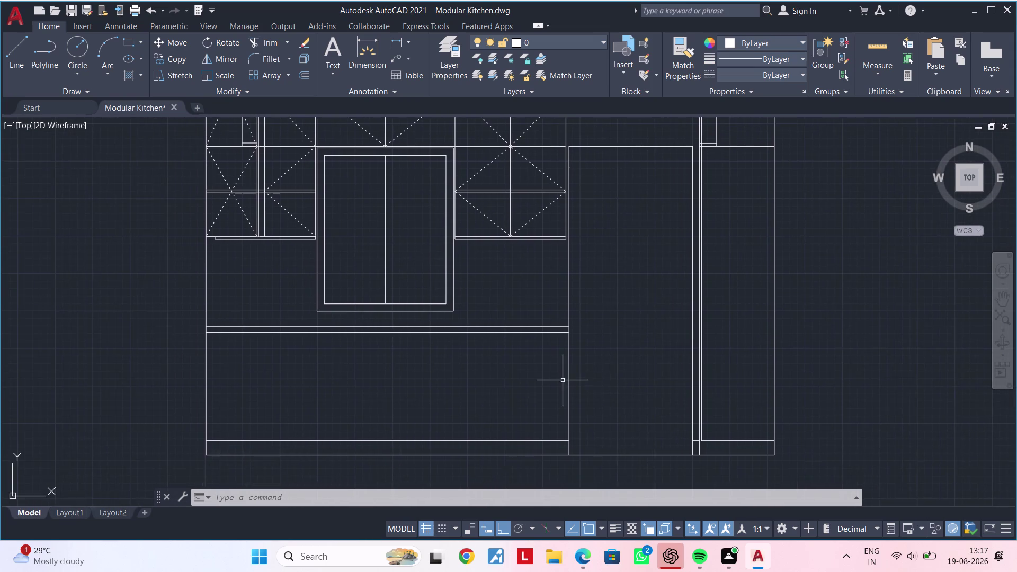
scroll(up, 3)
middle_drag(560, 380, 565, 419)
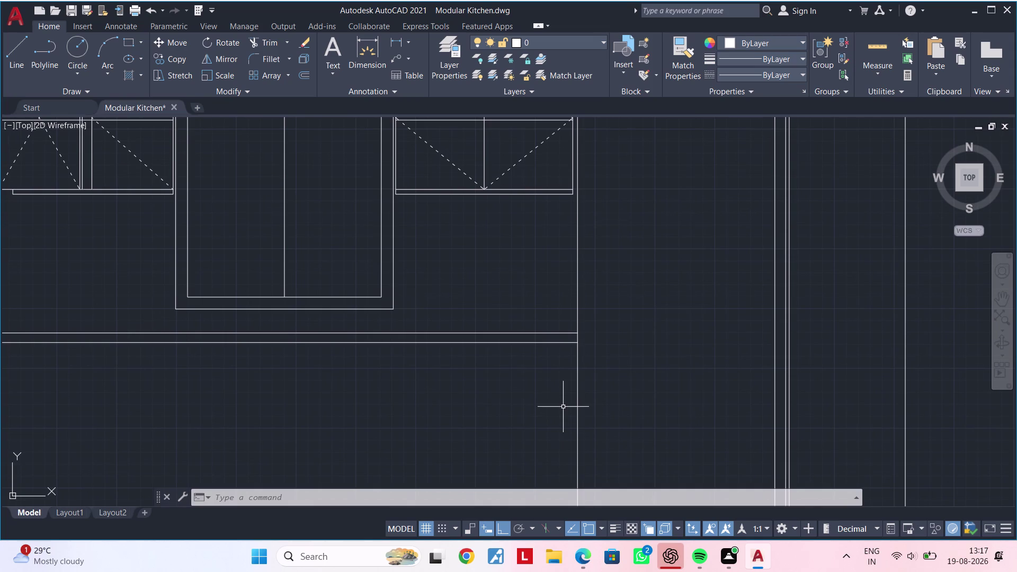
Select the vertical line beside the cabinets, the tall unit's side lines and its top line.
key(Escape)
scroll(down, 3)
middle_drag(614, 389, 576, 398)
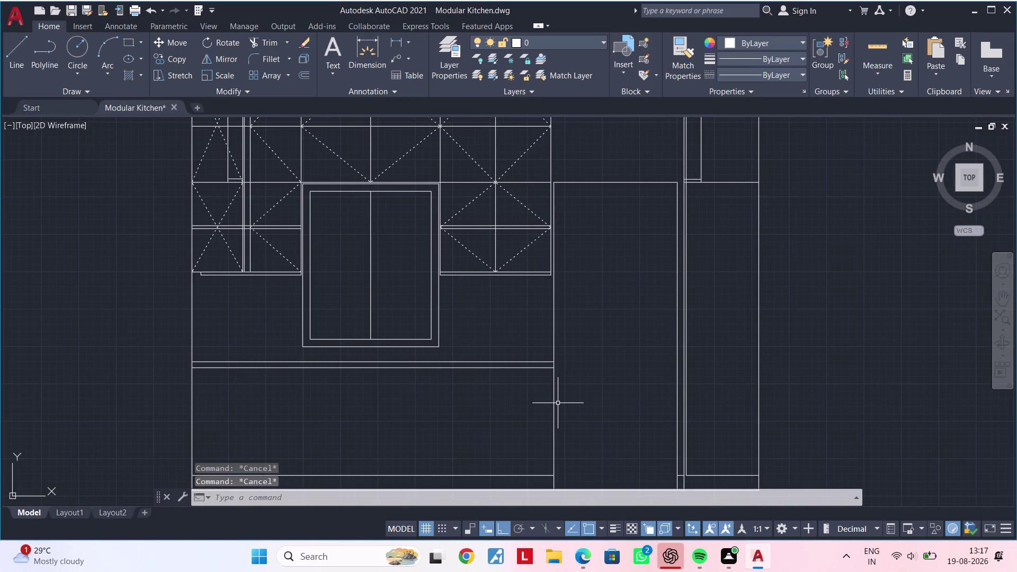
click(554, 403)
scroll(up, 3)
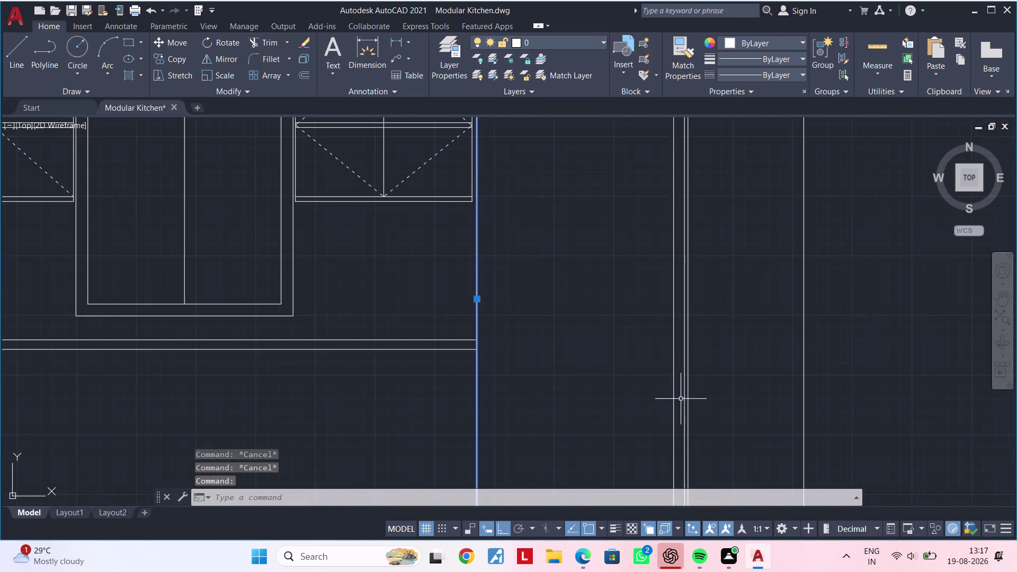
click(673, 398)
middle_drag(610, 359, 610, 365)
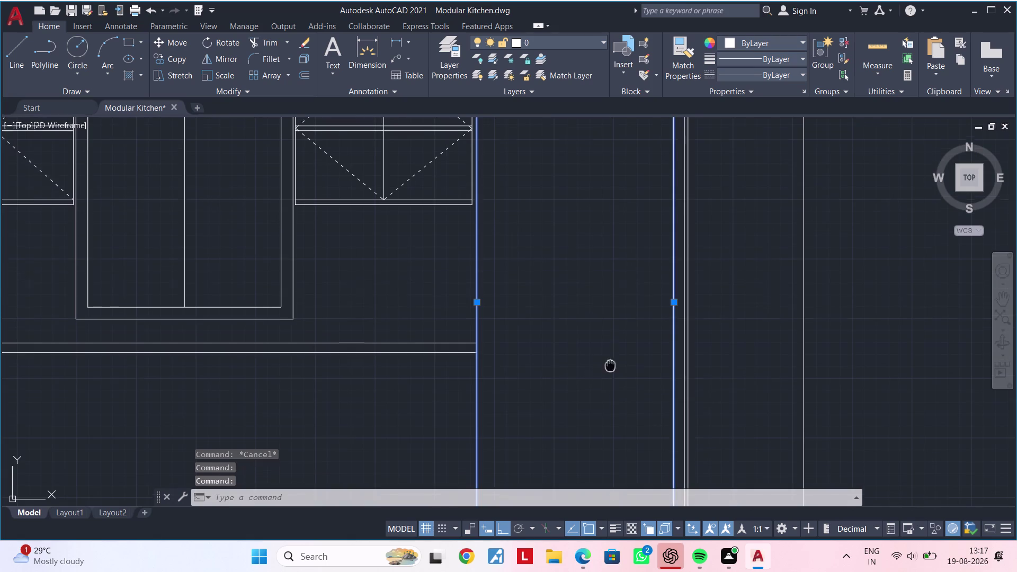
middle_drag(610, 366, 600, 530)
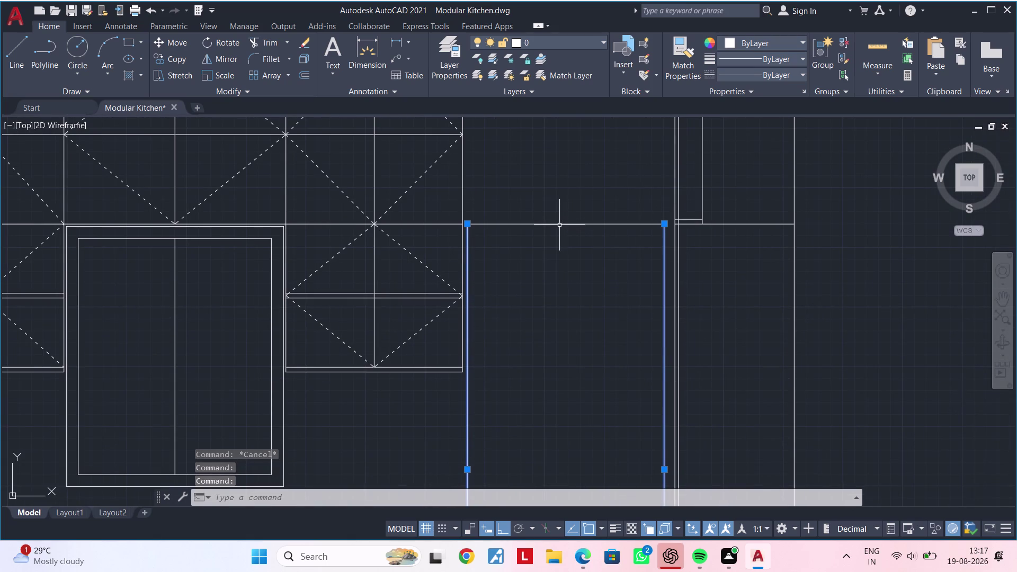
click(559, 225)
scroll(down, 3)
middle_drag(559, 312, 562, 233)
middle_drag(573, 286, 564, 251)
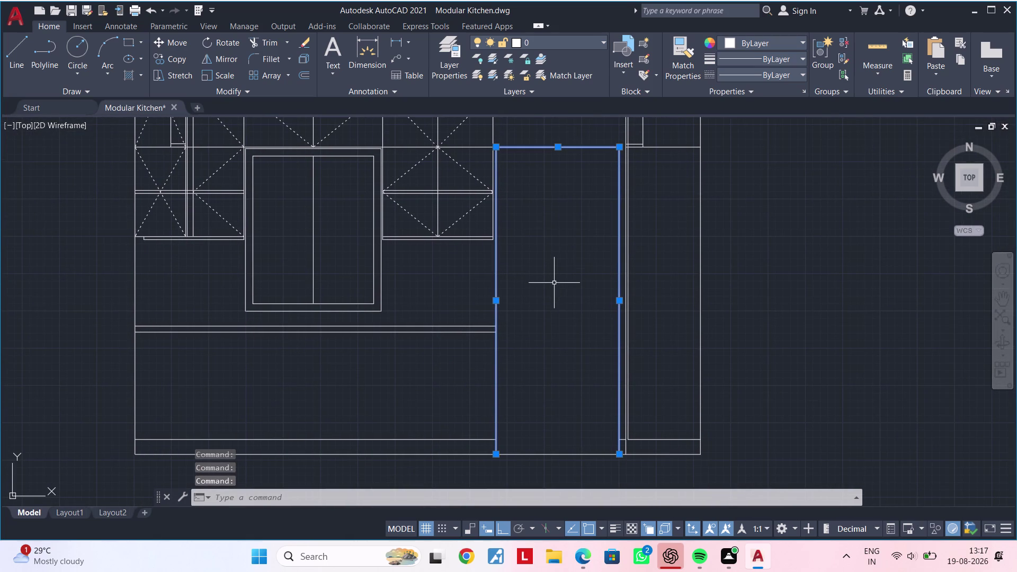
Join the selected lines into one polyline, then start OFFSET.
key(j)
key(space)
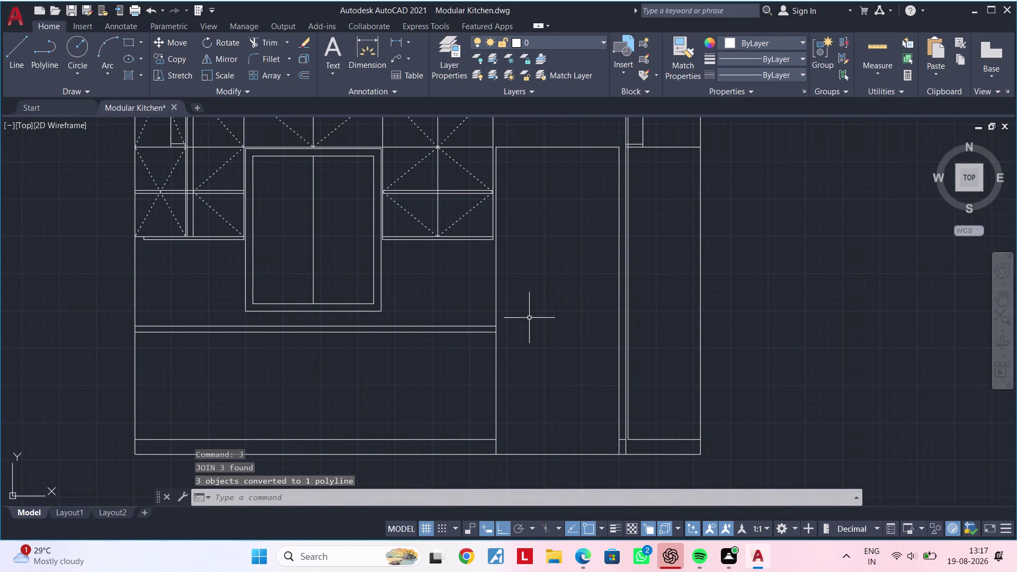
text(OF)
key(space)
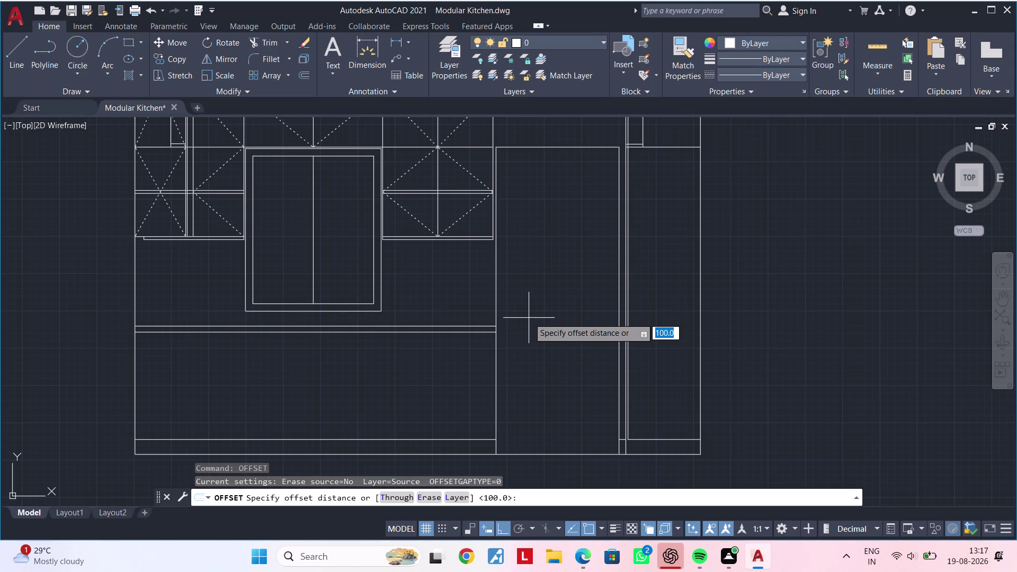
Offset the tall unit's panel outline 40 units inward to create an inner outline.
text(40)
key(Return)
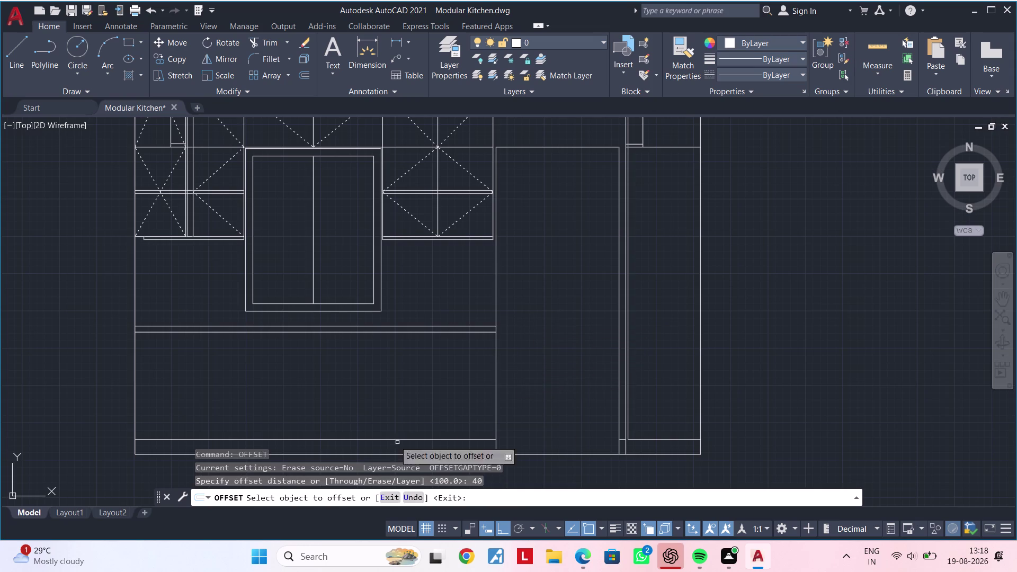
click(495, 384)
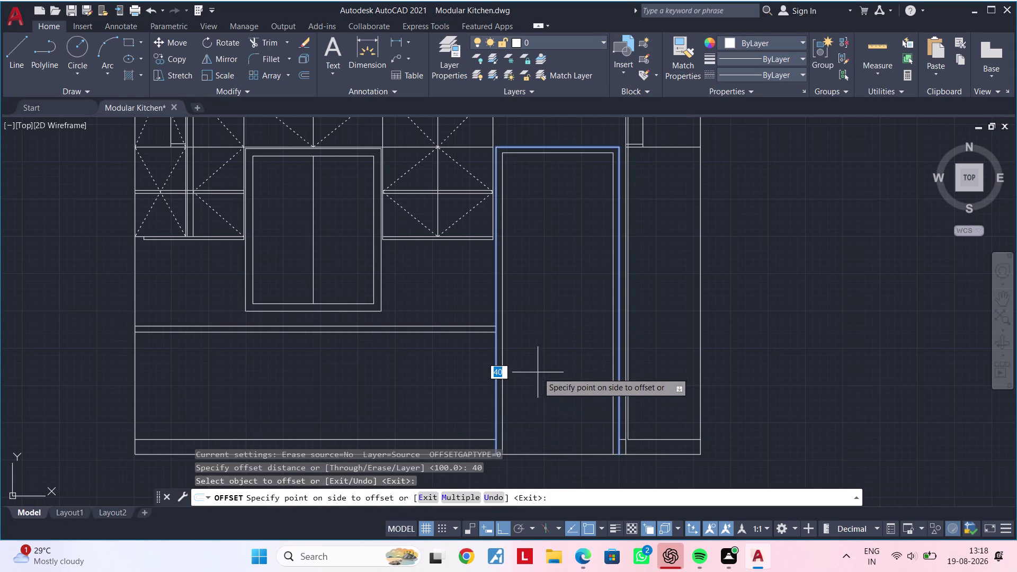
click(548, 363)
key(Escape)
key(Escape)
middle_drag(543, 404, 535, 341)
key(Escape)
key(Escape)
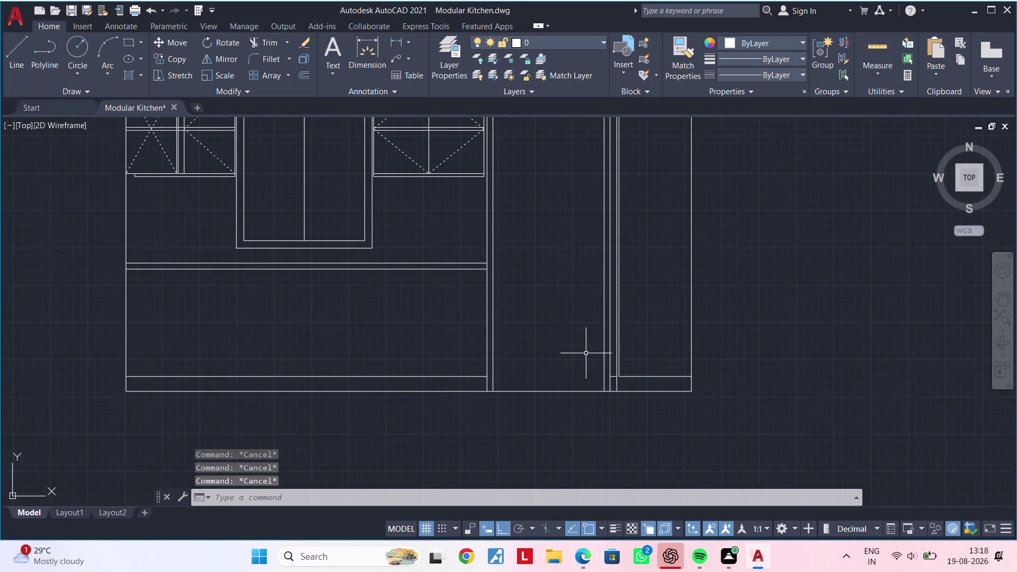
middle_drag(587, 353, 482, 359)
key(Escape)
scroll(up, 3)
middle_drag(528, 356, 597, 263)
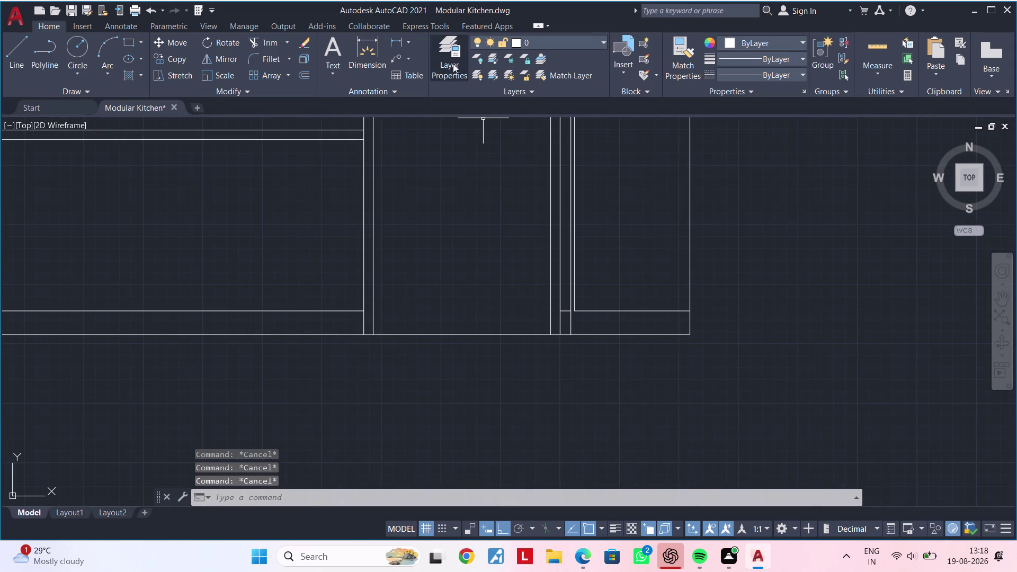
Measure the corner gap with DIMLINEAR, then cancel without placing the dimension.
click(390, 42)
scroll(up, 3)
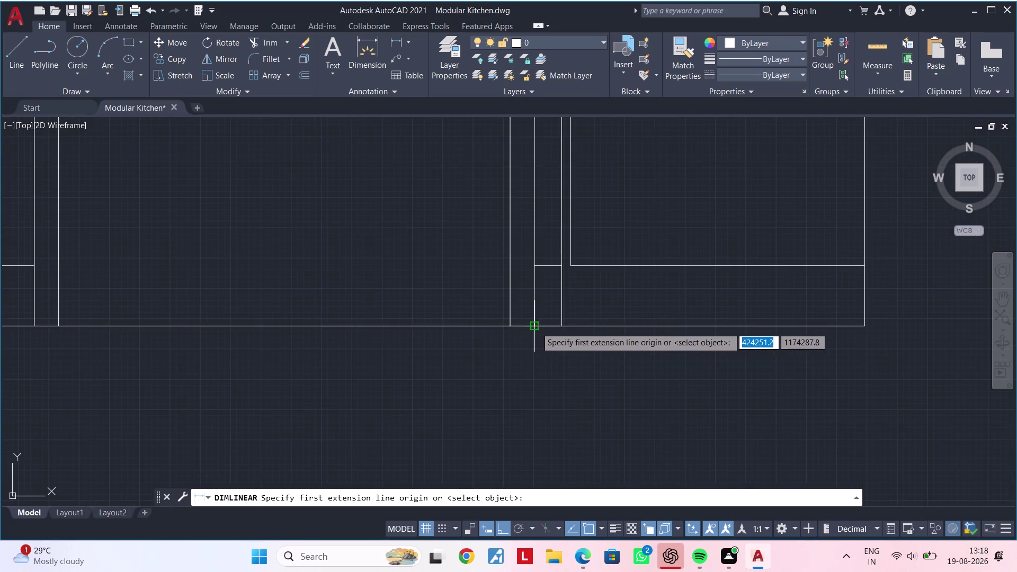
click(536, 327)
click(563, 328)
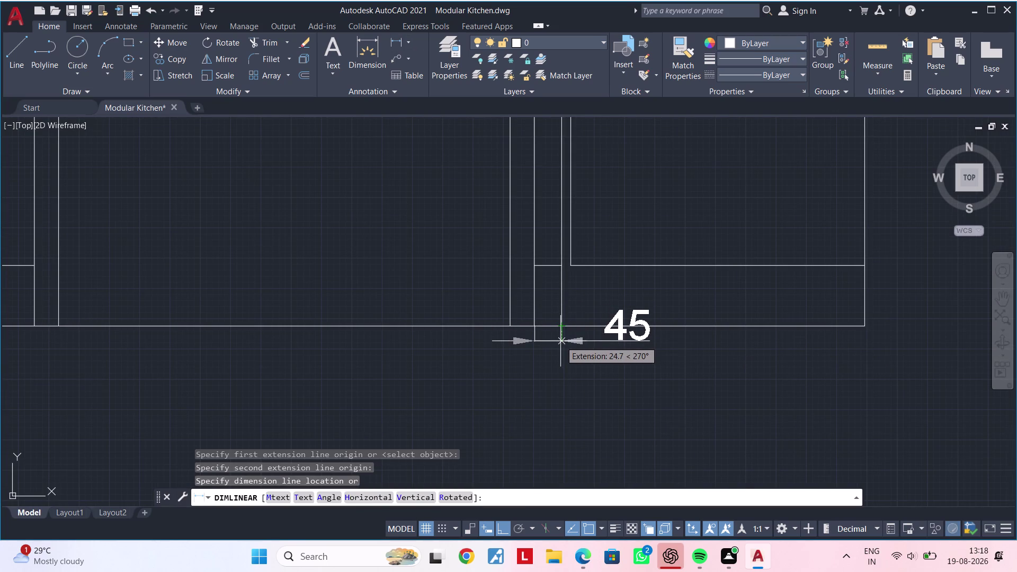
middle_drag(560, 341, 560, 370)
key(Escape)
key(Escape)
key(Escape)
key(Escape)
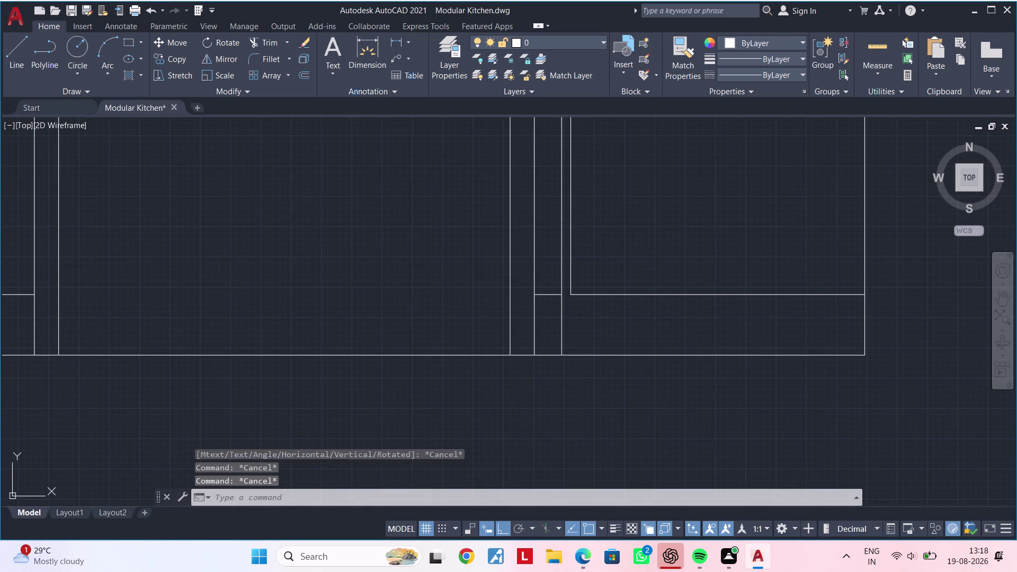
key(Escape)
Extend the inner horizontal line to meet the corner boundary.
key(e)
text(X)
key(space)
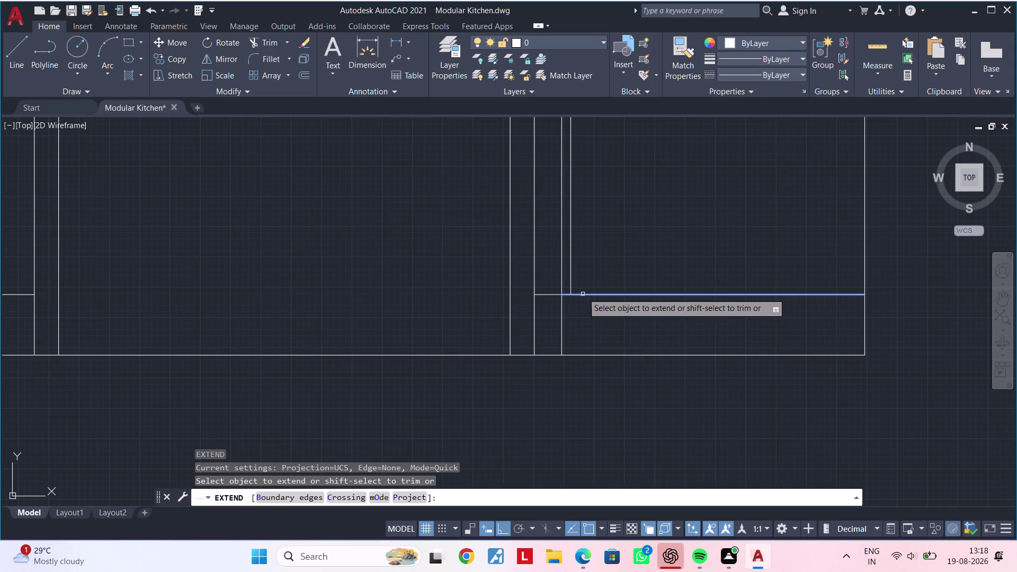
click(583, 293)
key(Escape)
key(Escape)
key(r)
key(Escape)
key(Escape)
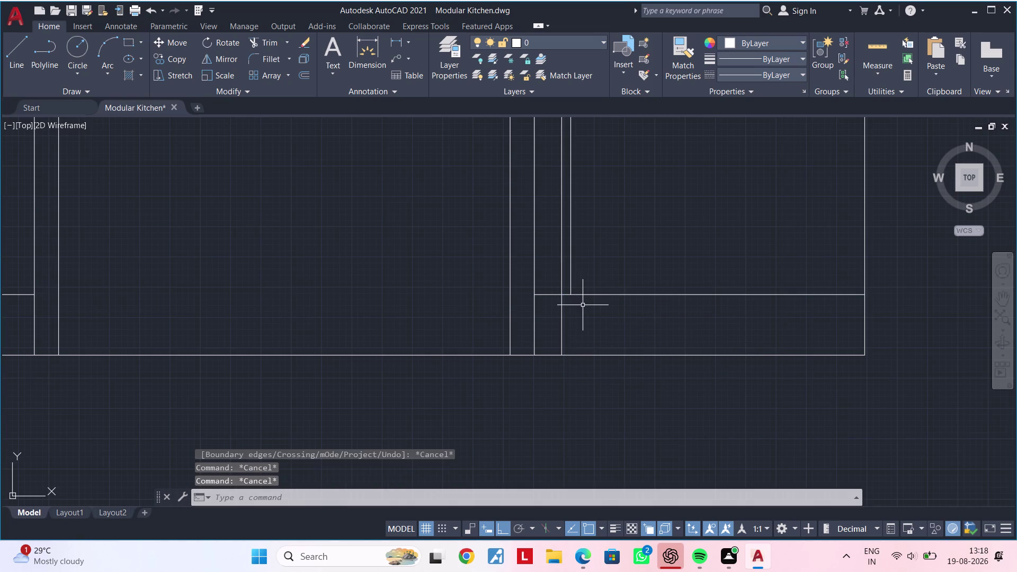
Trim the overhanging piece and the short horizontal stub at the corner.
key(t)
key(r)
key(space)
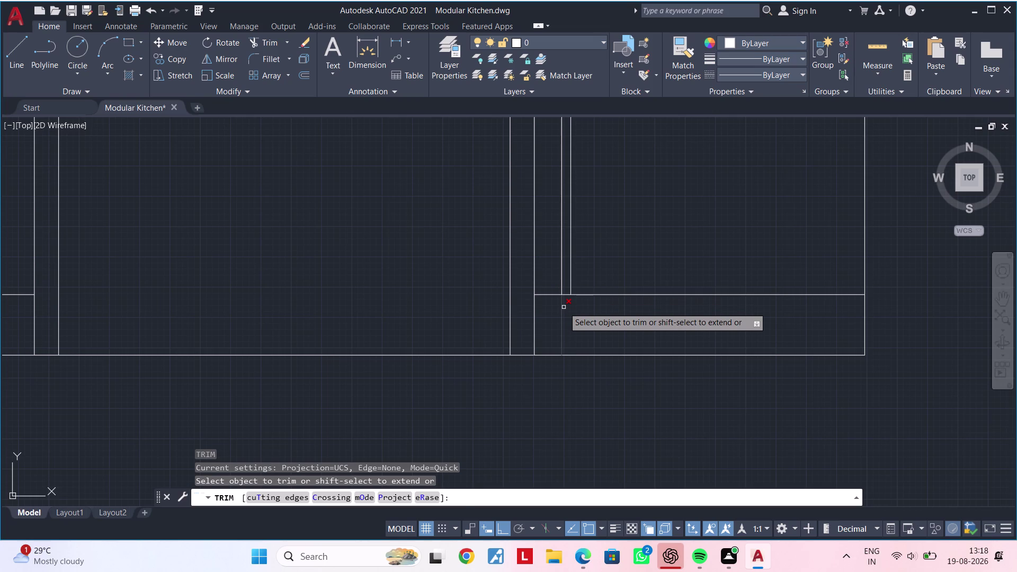
click(563, 307)
click(553, 295)
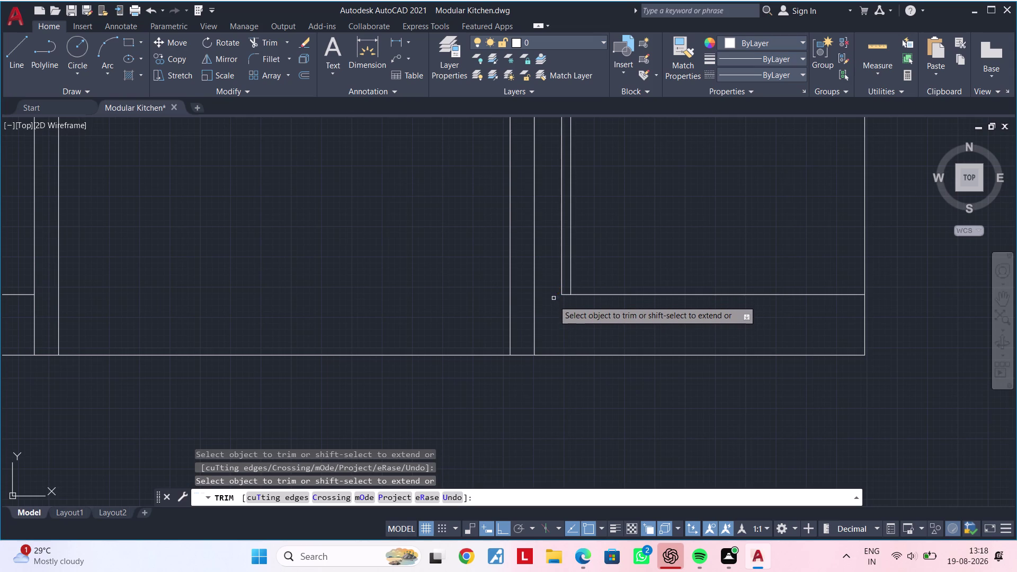
middle_drag(565, 312, 544, 404)
key(Escape)
key(Escape)
Pan the view up to the tall unit's top area.
scroll(down, 3)
middle_drag(594, 334, 567, 396)
key(Escape)
key(Escape)
scroll(down, 3)
middle_drag(578, 338, 536, 463)
scroll(down, 3)
scroll(up, 3)
middle_drag(554, 353, 531, 289)
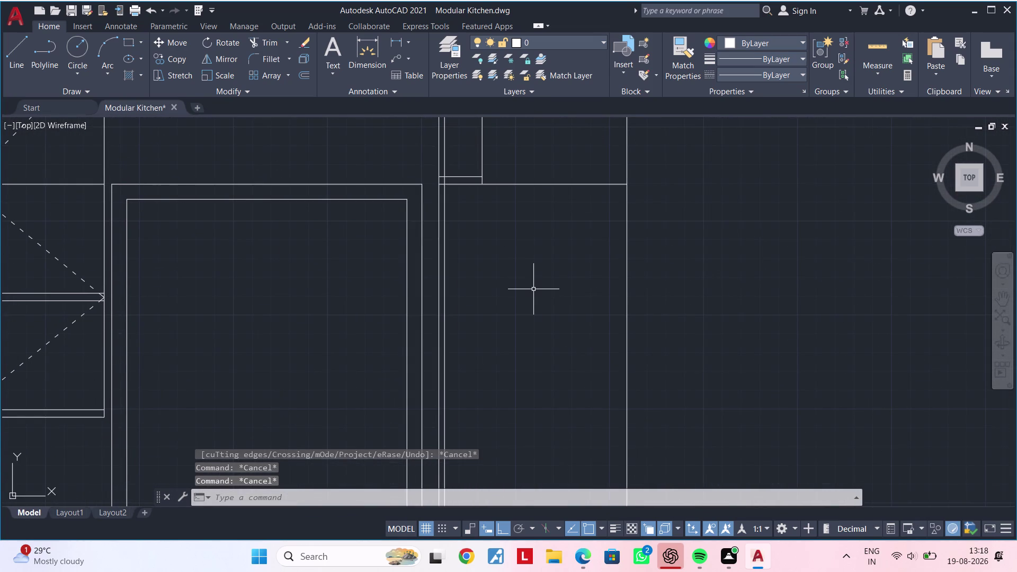
Draw a diagonal from the tall unit's top corner to its bottom corner.
scroll(down, 3)
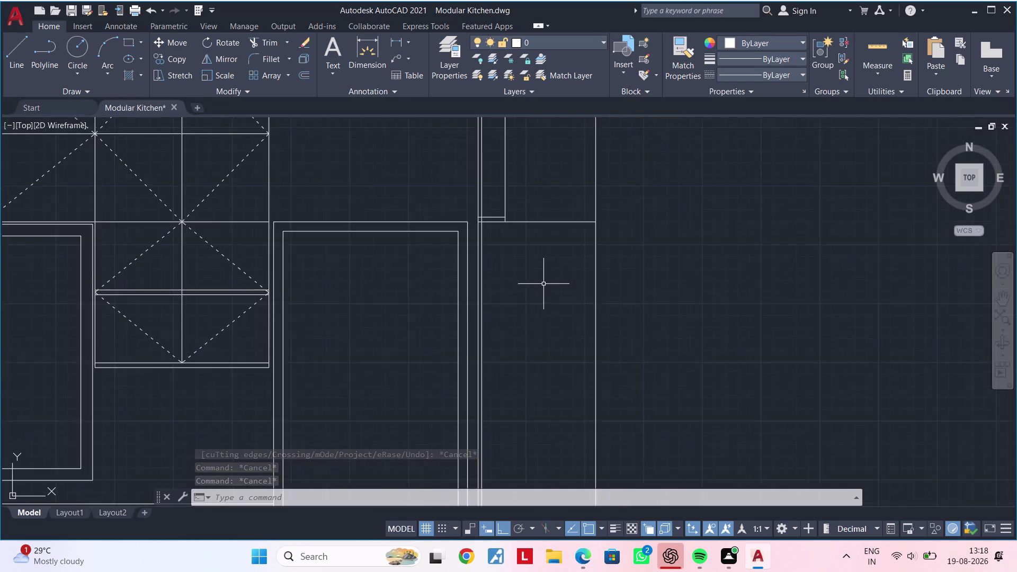
scroll(down, 3)
middle_drag(543, 283, 521, 231)
key(Escape)
key(Escape)
key(l)
key(space)
scroll(up, 3)
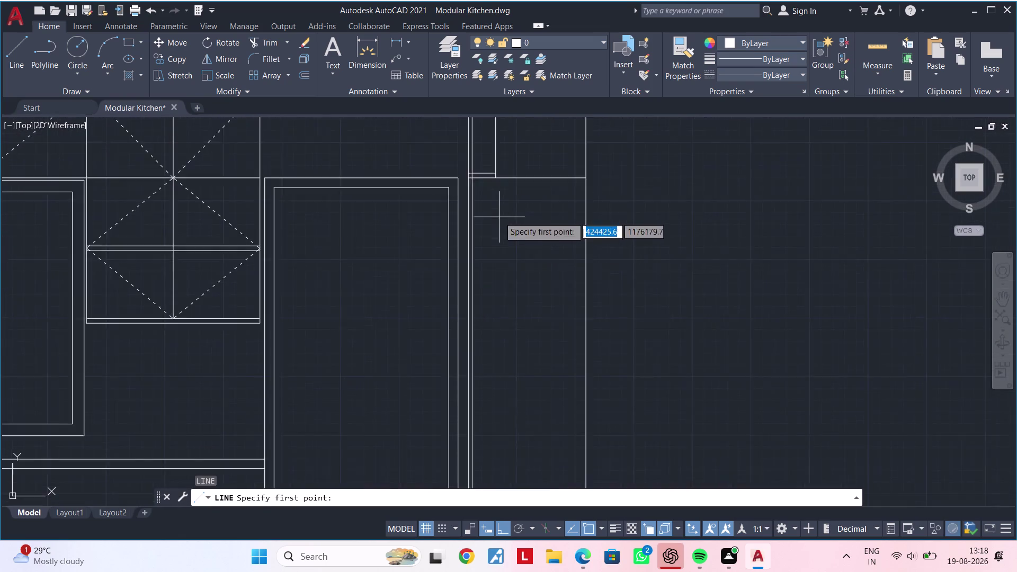
scroll(up, 3)
middle_drag(447, 202, 447, 259)
click(427, 173)
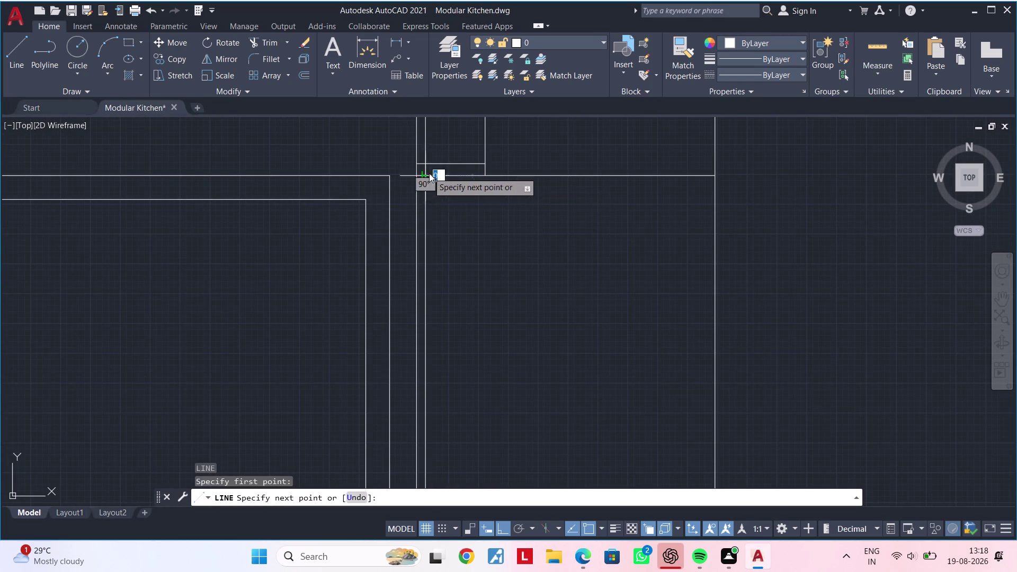
scroll(down, 3)
middle_drag(499, 343, 480, 205)
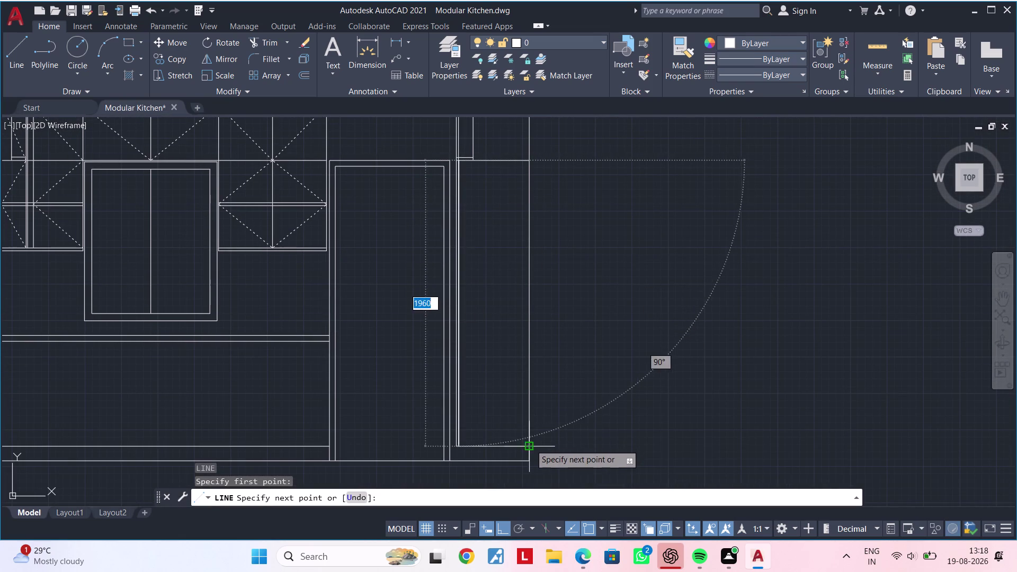
click(530, 444)
key(Escape)
Draw a second diagonal from the bottom corner to the unit's upper corner.
key(space)
scroll(up, 3)
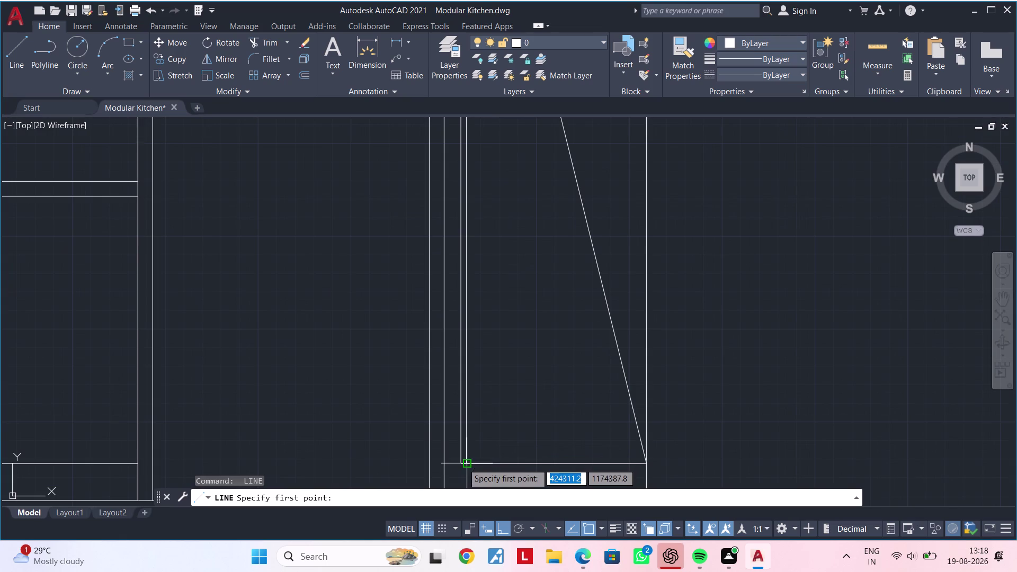
scroll(up, 3)
click(461, 465)
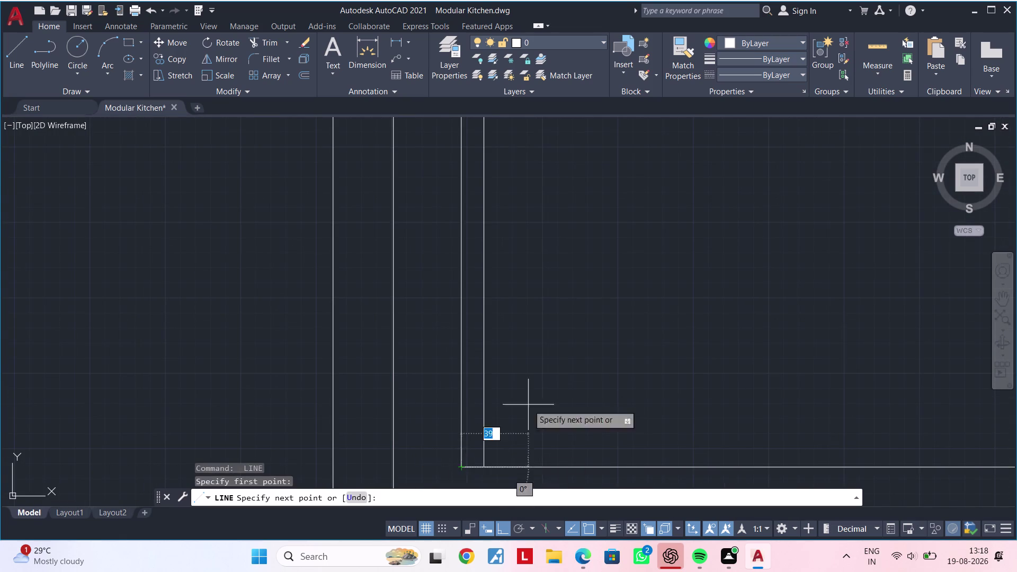
scroll(down, 3)
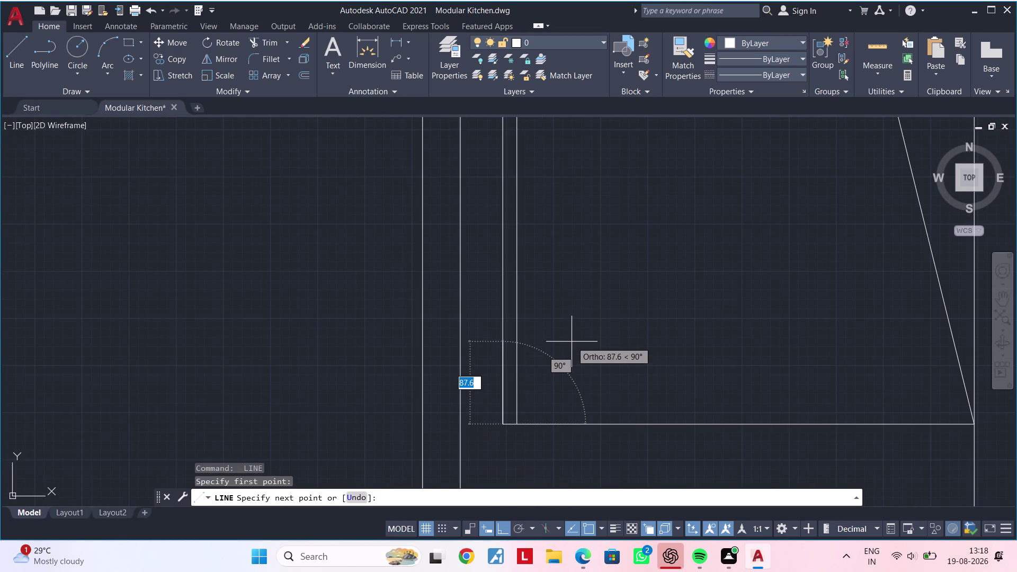
key(Escape)
key(space)
click(518, 422)
scroll(down, 3)
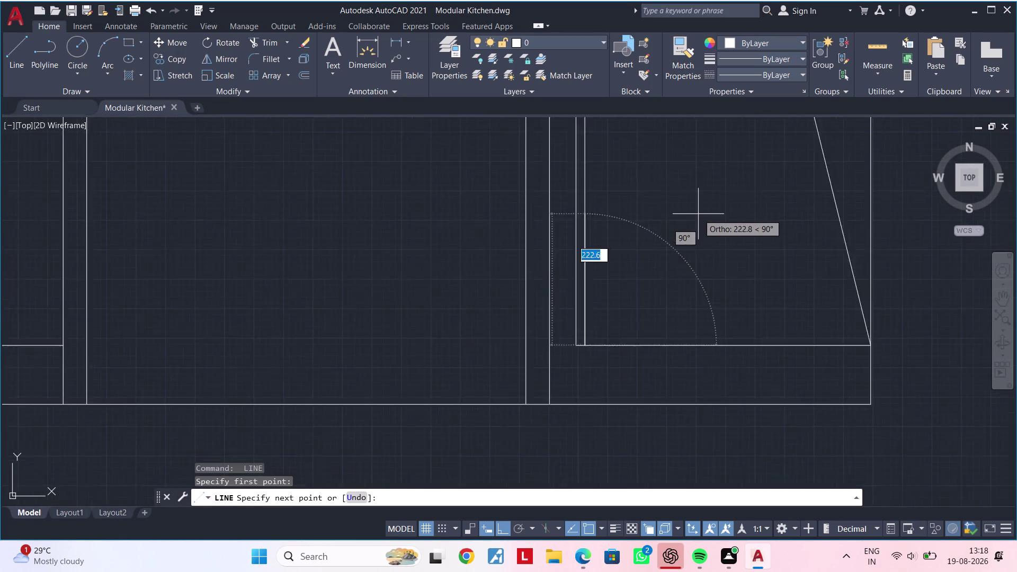
scroll(down, 3)
middle_drag(694, 229, 633, 425)
middle_drag(665, 268, 602, 473)
scroll(up, 3)
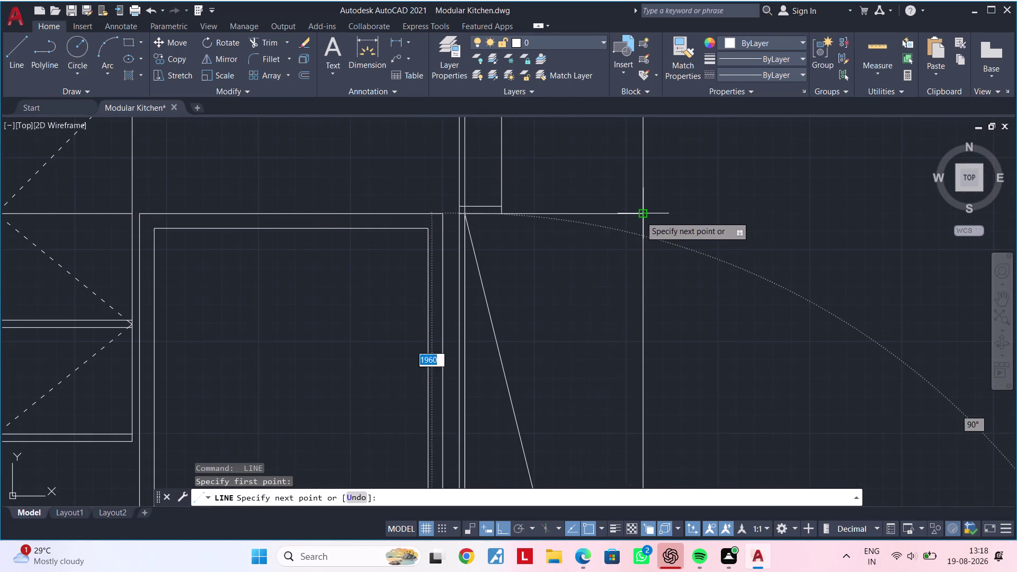
click(640, 212)
key(Escape)
Draw a line from the upper unit's corner to its top corner.
scroll(down, 3)
middle_drag(615, 282, 588, 360)
key(Escape)
key(Escape)
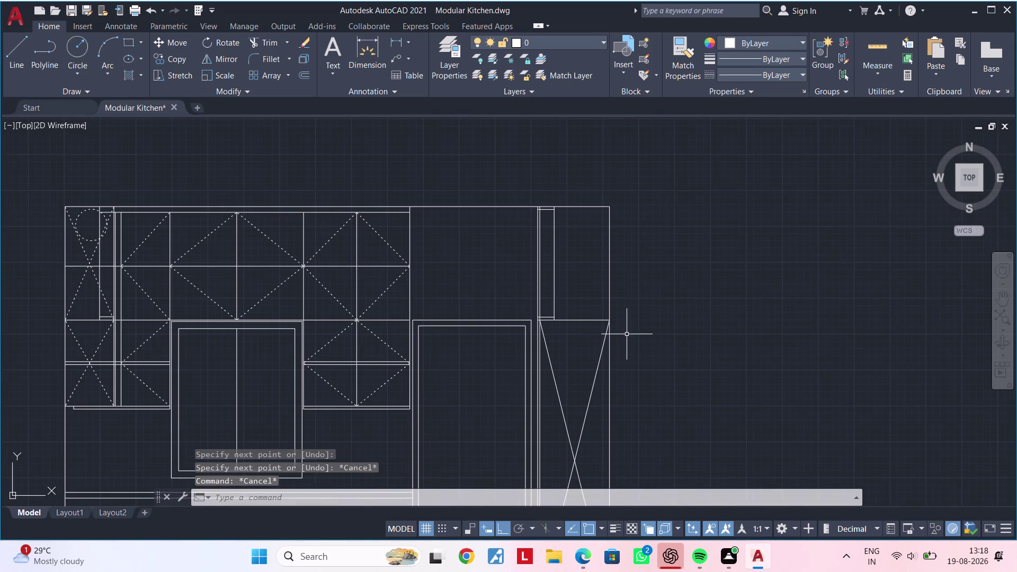
key(space)
scroll(up, 3)
click(595, 314)
middle_drag(511, 250, 521, 345)
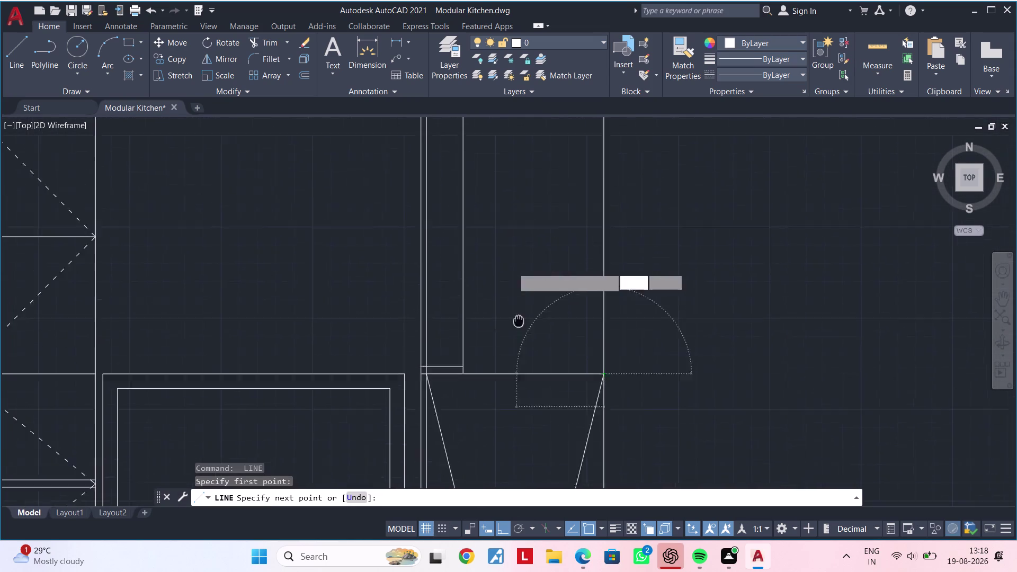
middle_drag(521, 344, 531, 414)
scroll(up, 3)
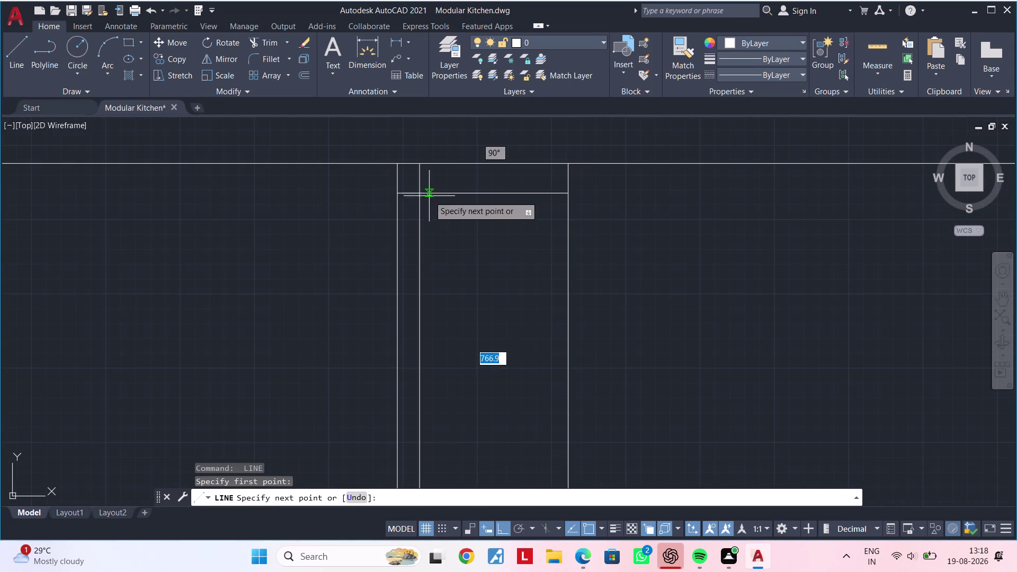
middle_drag(652, 228, 859, 235)
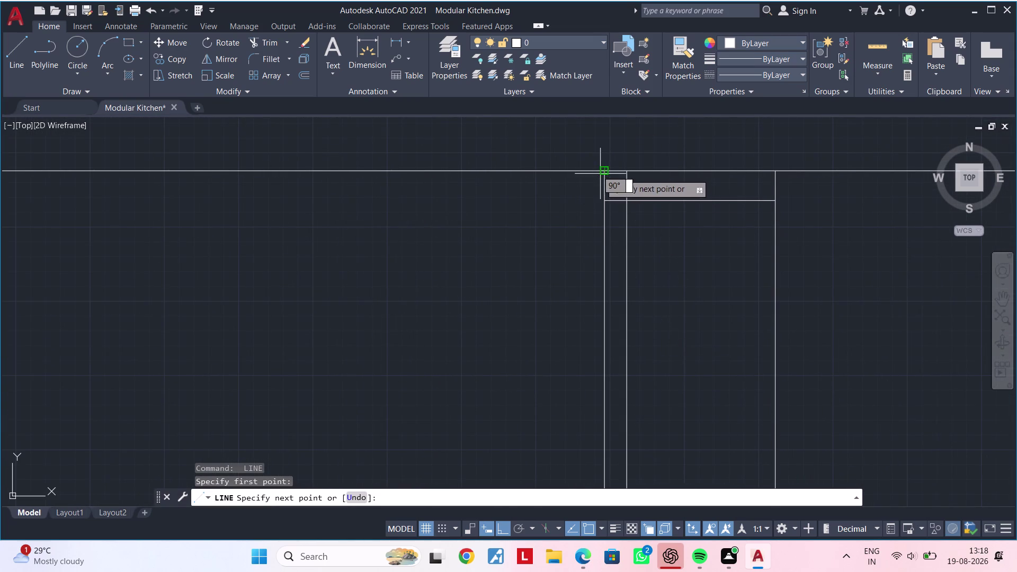
click(600, 174)
scroll(down, 3)
key(Escape)
Attempt another line along the tall unit's right side.
scroll(down, 3)
middle_drag(705, 267, 639, 174)
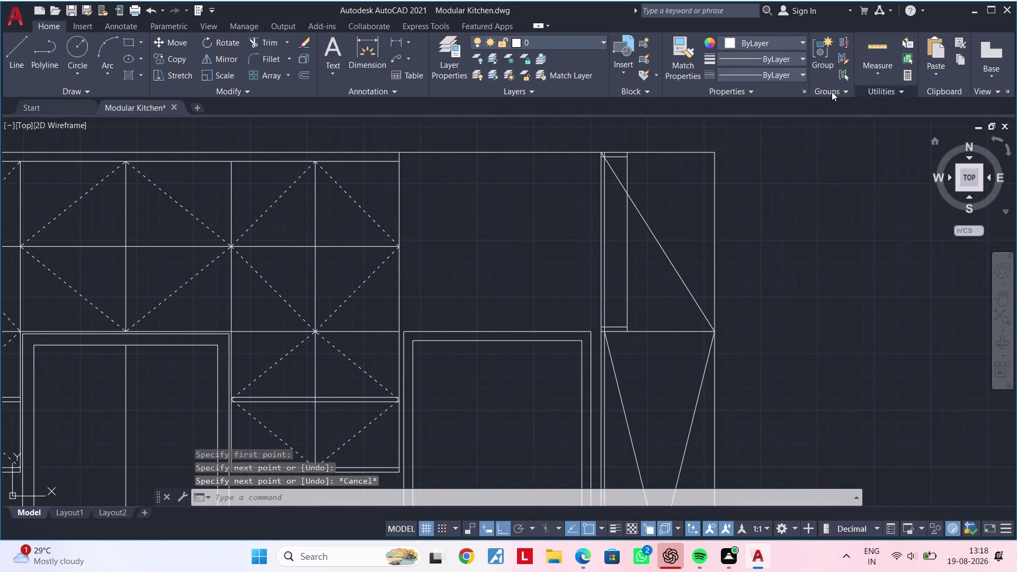
key(space)
click(715, 153)
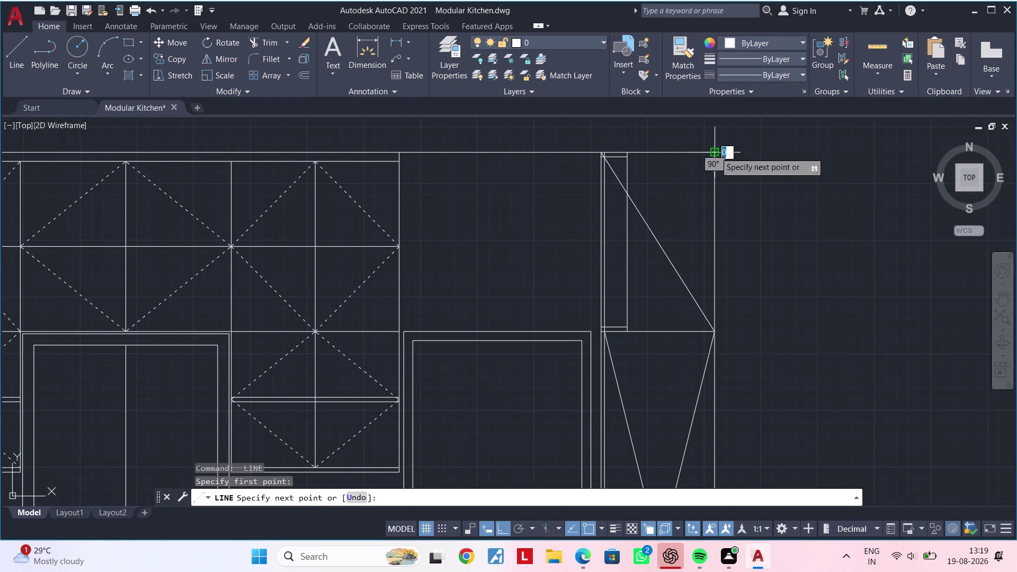
scroll(up, 3)
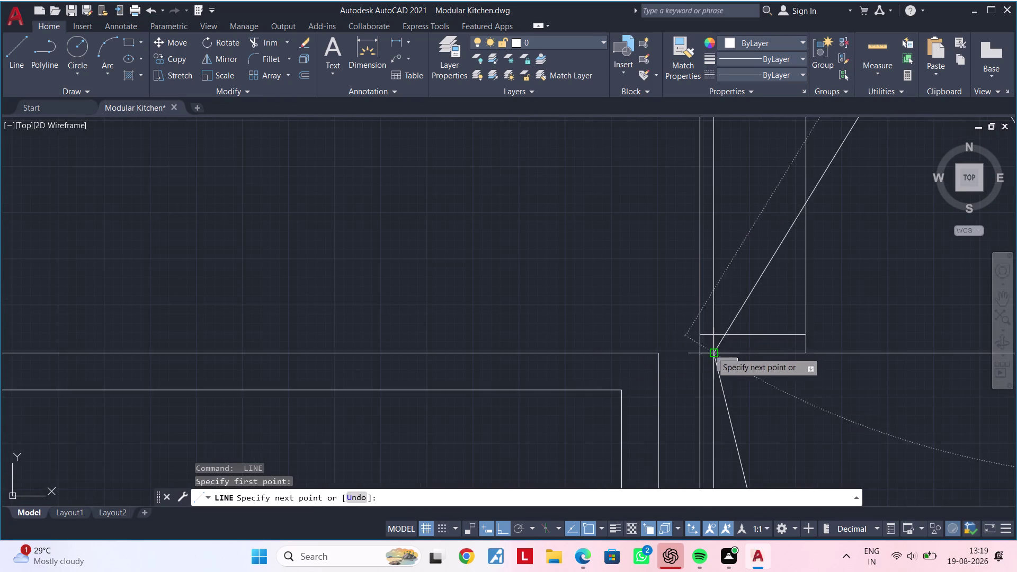
scroll(up, 3)
click(716, 353)
scroll(down, 3)
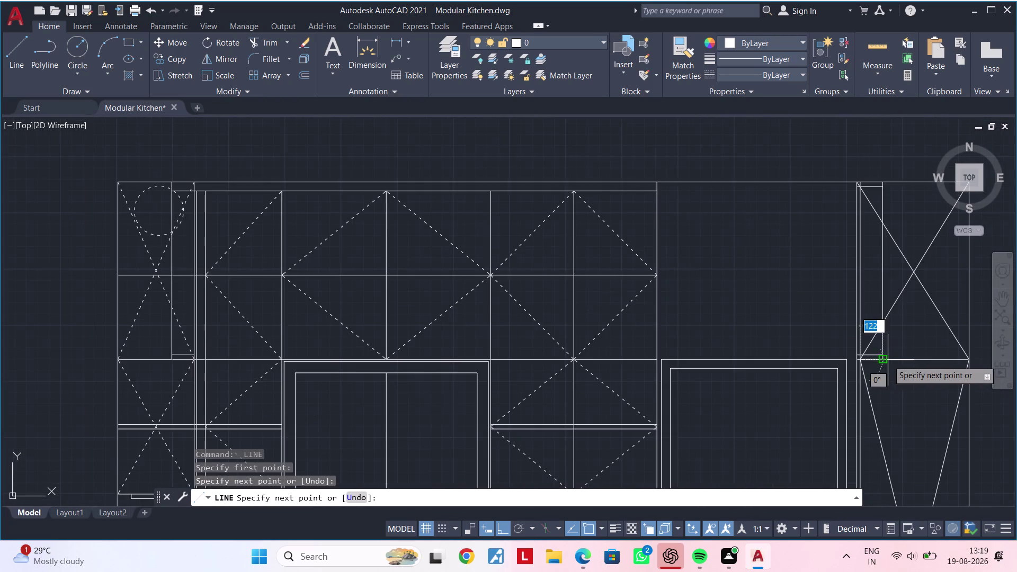
key(Escape)
key(Escape)
Cancel the remaining line drawing and pan across the elevation.
scroll(down, 3)
middle_drag(888, 359, 697, 317)
key(Escape)
key(Escape)
middle_drag(723, 354, 692, 290)
key(Escape)
key(Escape)
key(Escape)
key(Escape)
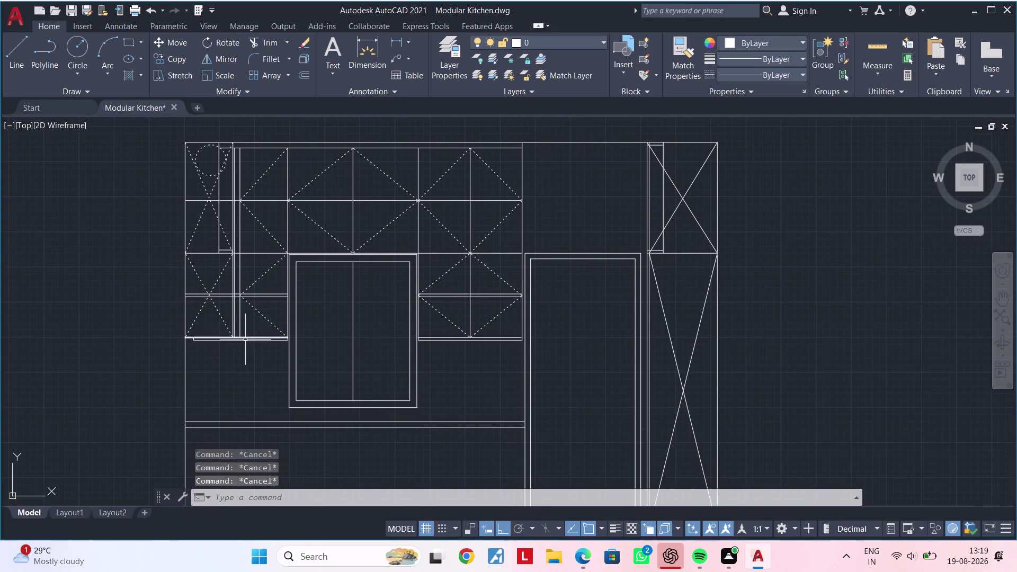
key(Escape)
Use MATCHPROP to copy a dashed diagonal's style onto the tall unit's four diagonals.
key(m)
text(A)
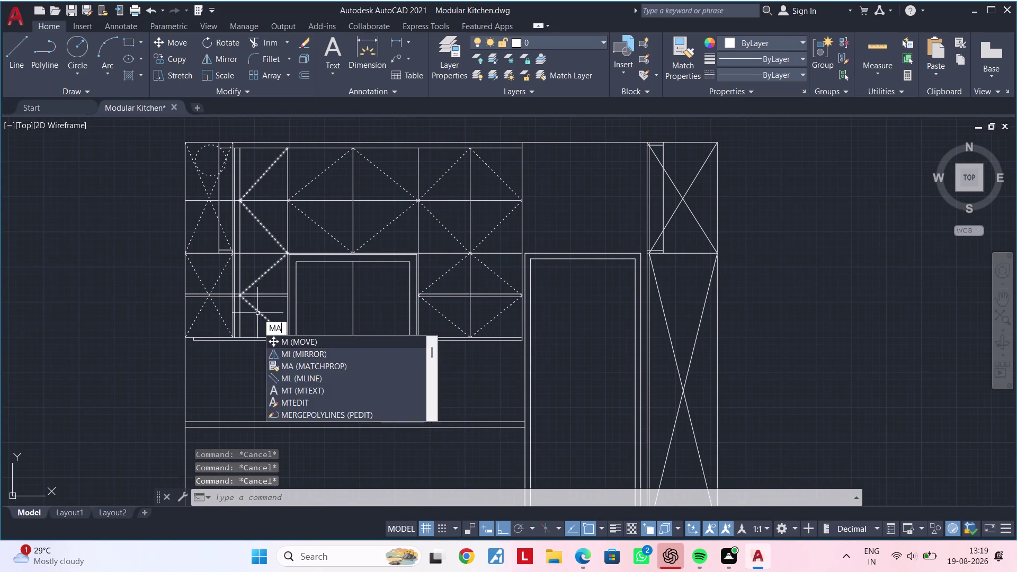
key(space)
click(258, 312)
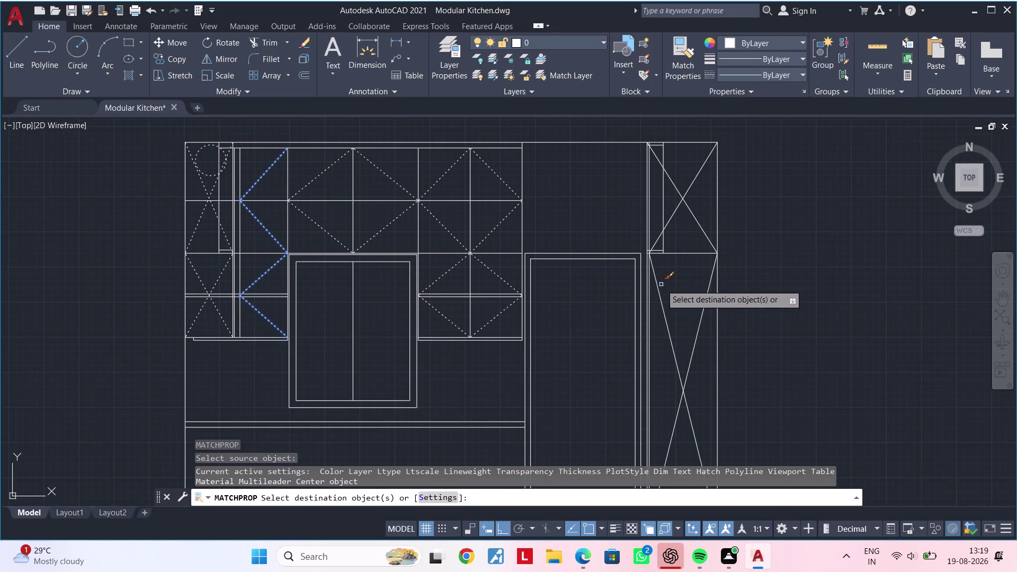
click(657, 287)
click(708, 289)
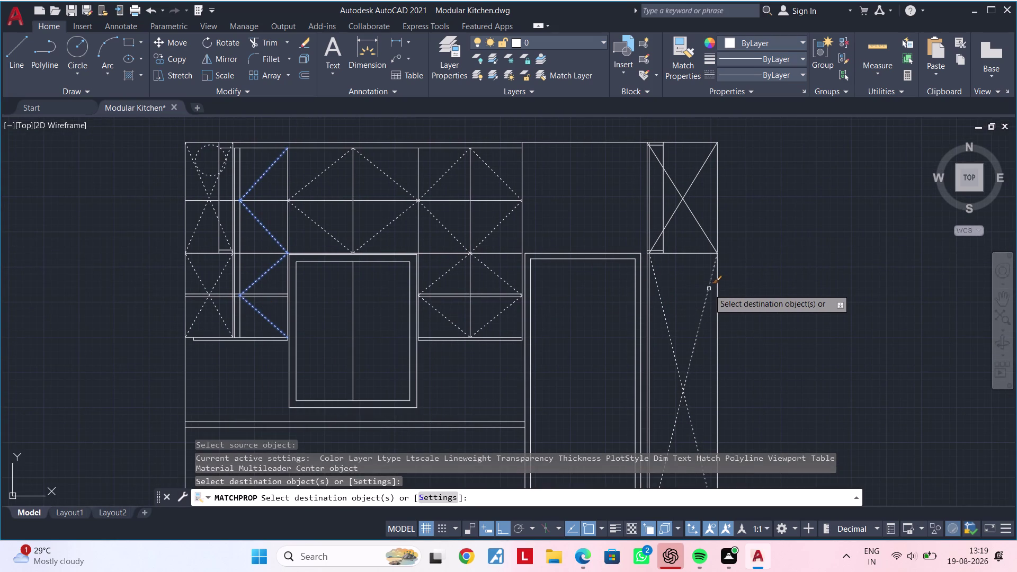
click(705, 237)
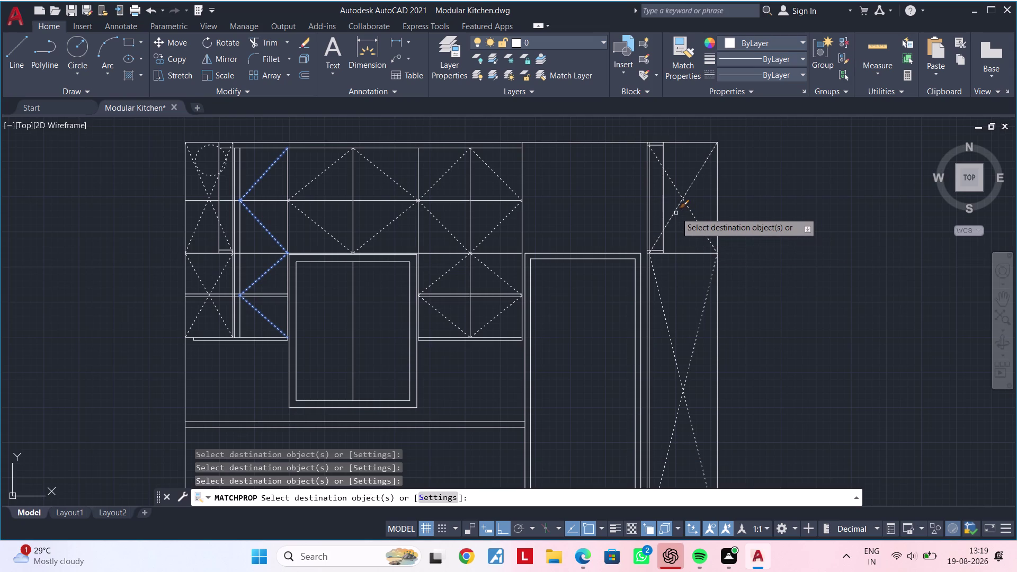
click(676, 213)
scroll(down, 3)
middle_drag(679, 229, 717, 195)
key(Escape)
key(Escape)
middle_drag(640, 277, 653, 261)
key(Escape)
key(Escape)
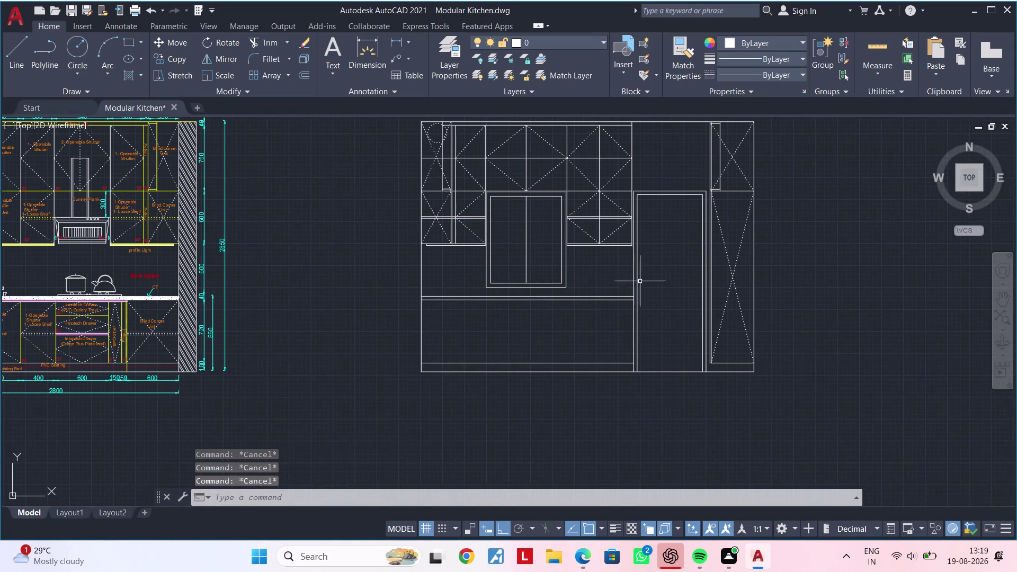
Bring the lower cabinet's vertical edge into view with no command active.
middle_drag(639, 281, 673, 253)
key(Escape)
key(Escape)
scroll(up, 3)
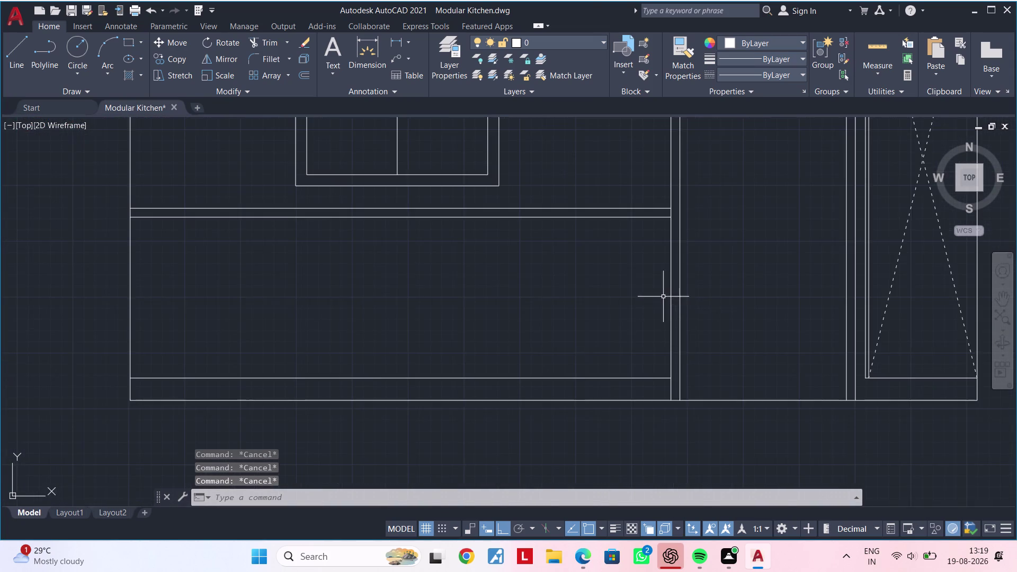
middle_drag(650, 290, 654, 319)
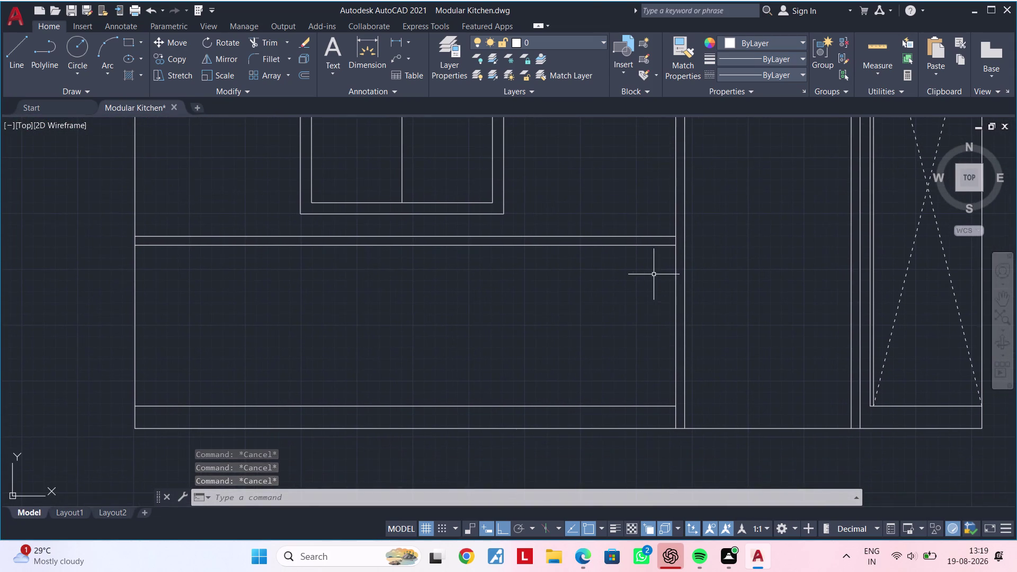
middle_drag(653, 267, 566, 247)
scroll(up, 3)
key(Escape)
key(Escape)
key(Escape)
key(Escape)
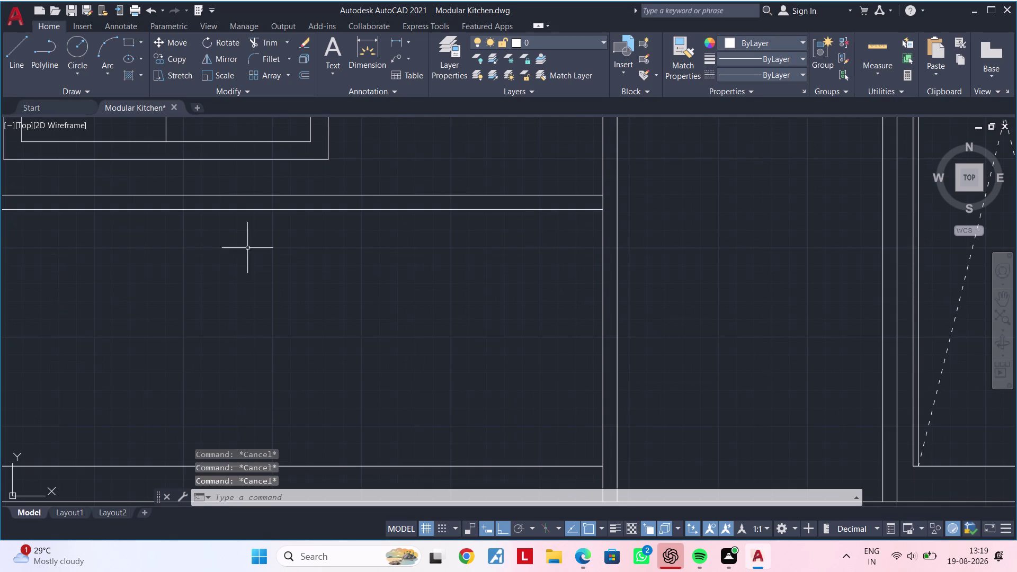
key(Escape)
key(Escape)
key(Escape)
key(Escape)
key(Escape)
scroll(up, 3)
scroll(down, 3)
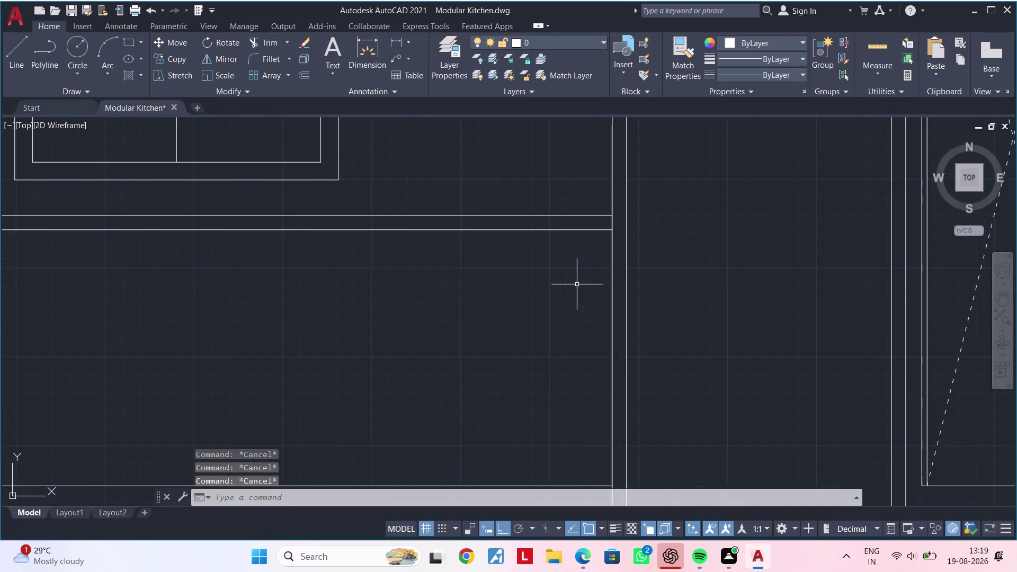
middle_drag(579, 284, 664, 265)
key(Escape)
key(Escape)
key(Escape)
key(Escape)
key(Escape)
key(Escape)
key(Escape)
key(Escape)
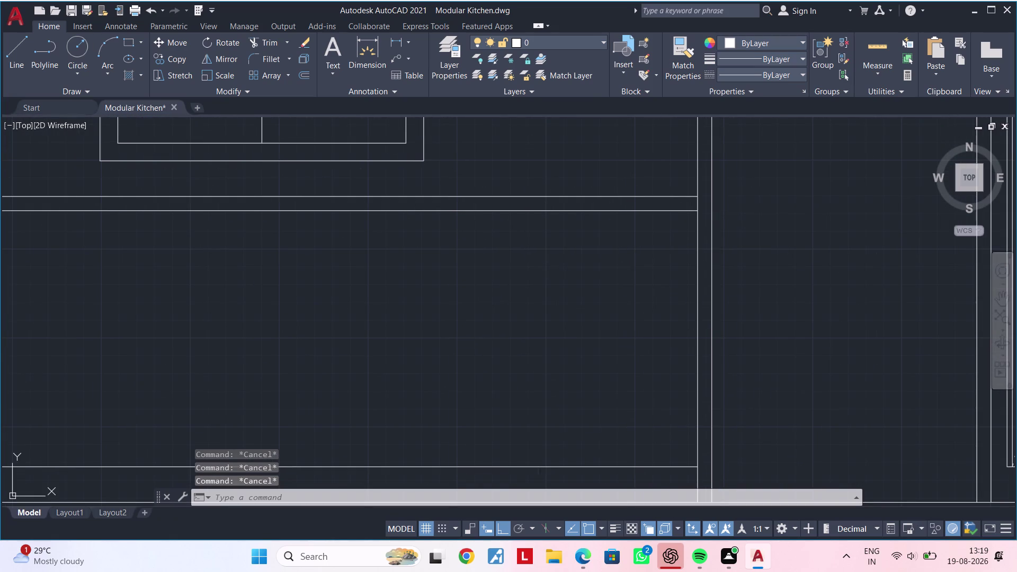
key(Escape)
key(Escape)
Offset the lower cabinet's vertical edge 20 units to its left with OF.
text(OF)
key(space)
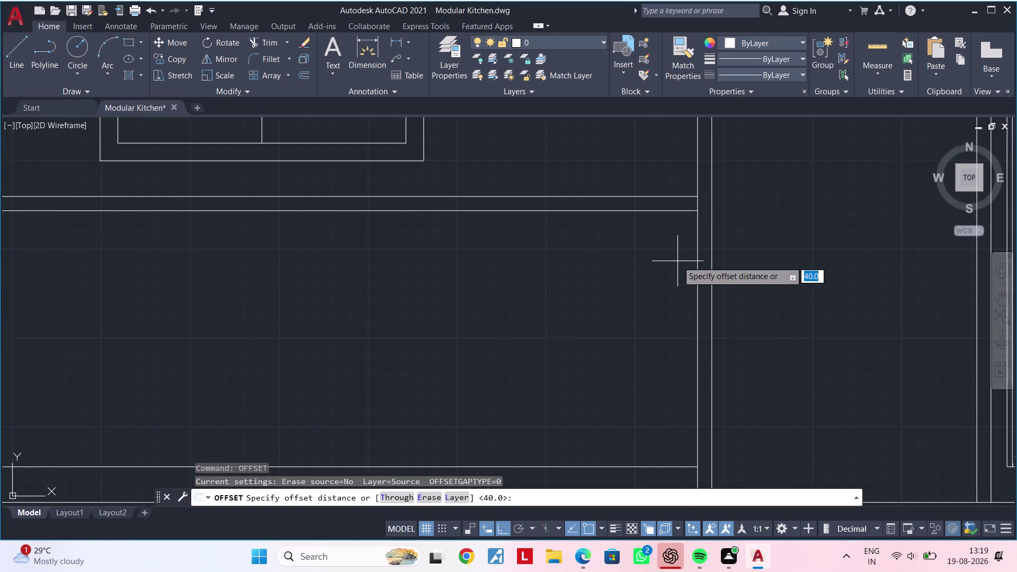
text(20)
key(Return)
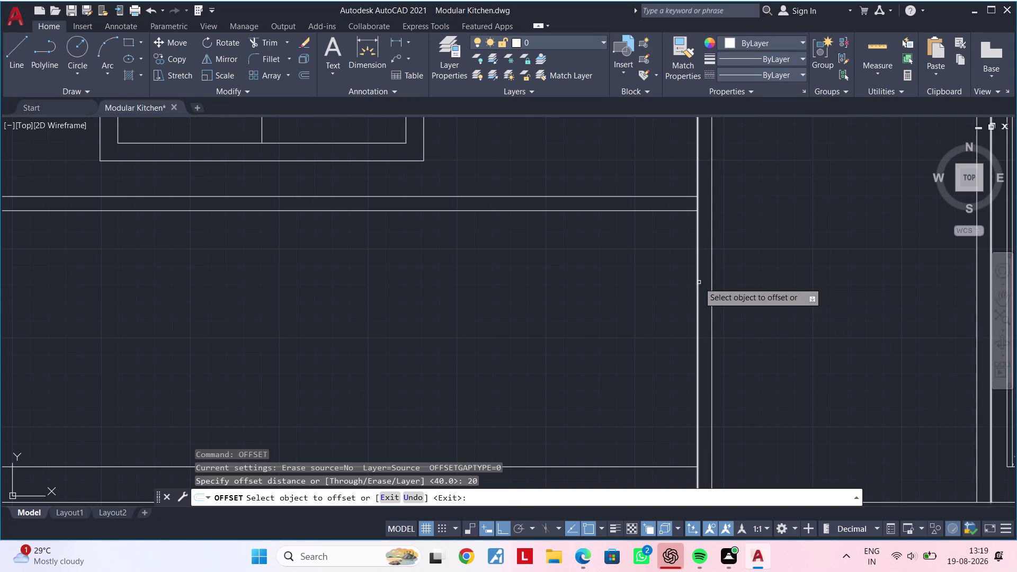
click(698, 282)
click(675, 283)
middle_drag(673, 277, 602, 198)
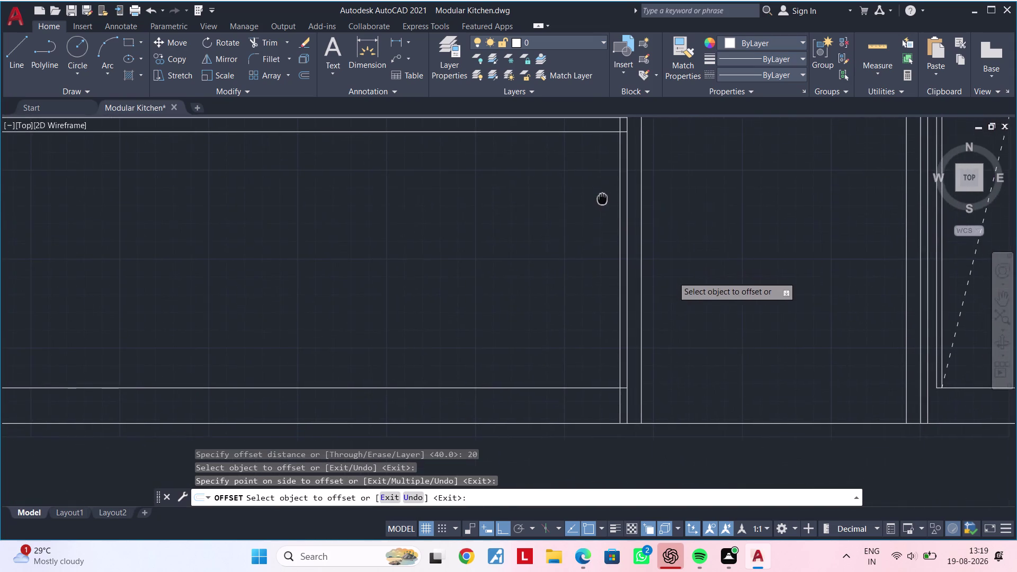
middle_drag(597, 195, 614, 303)
middle_drag(602, 264, 598, 293)
key(Escape)
key(Escape)
key(Escape)
key(Escape)
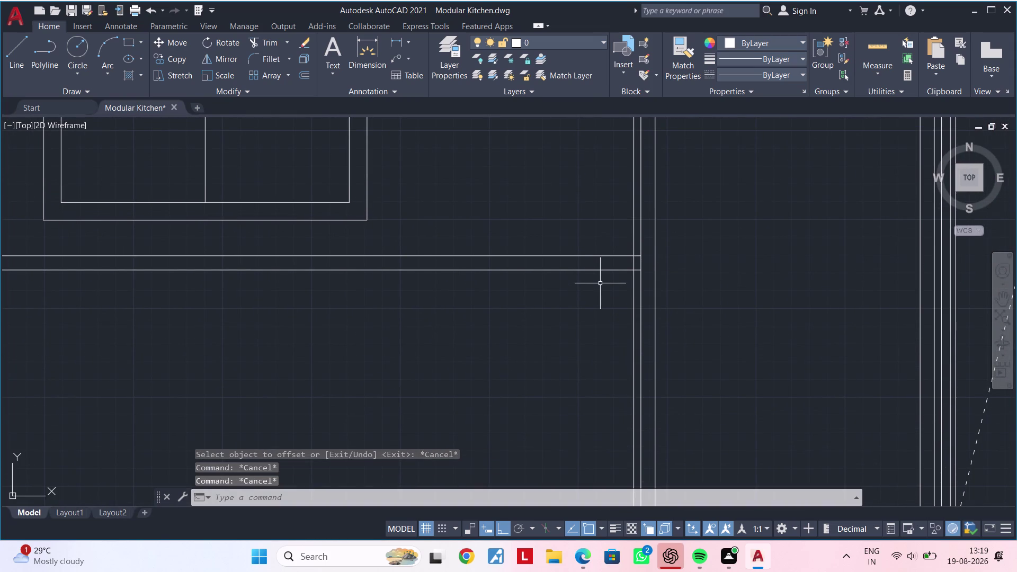
key(Escape)
key(Escape)
key(Escape)
Trim the three overshooting line ends around the 20-offset edge at the base cabinets.
key(Escape)
text(TR)
key(space)
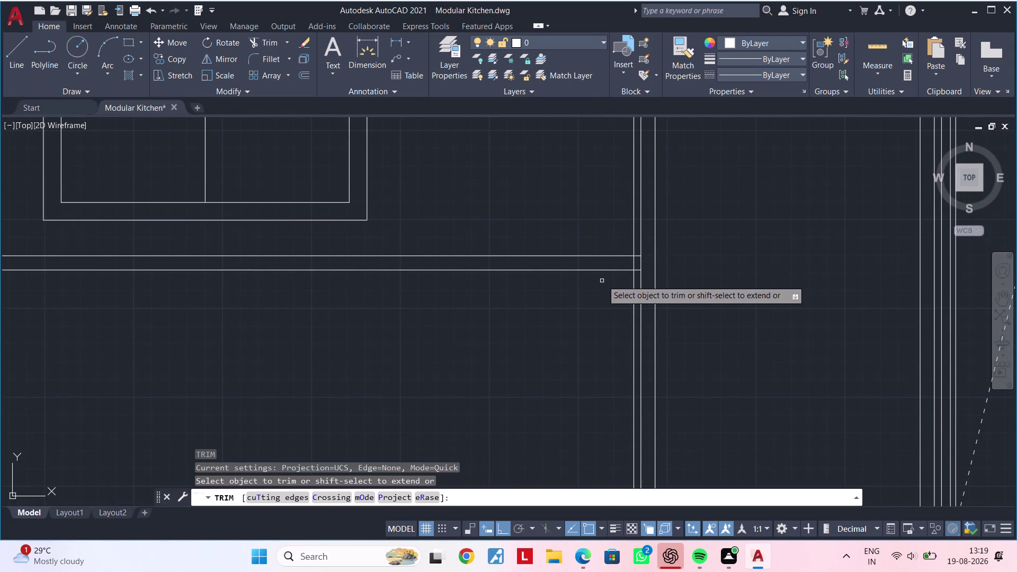
click(632, 215)
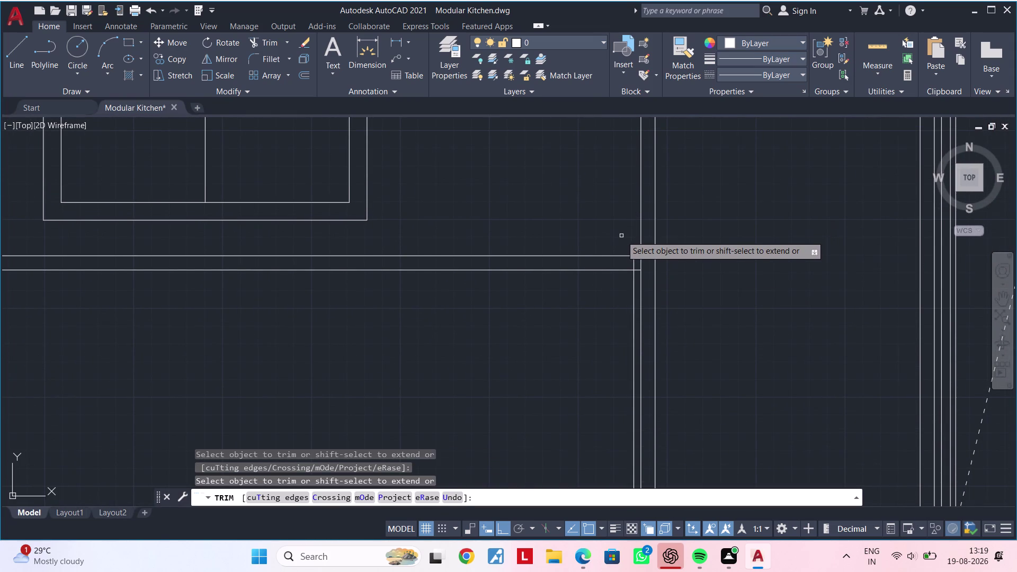
scroll(up, 3)
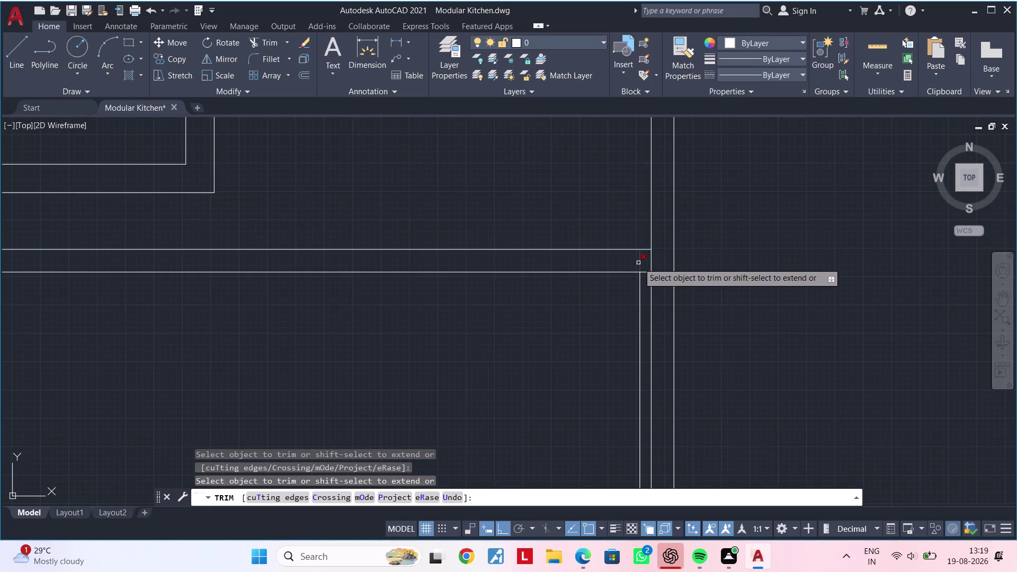
click(638, 263)
scroll(down, 3)
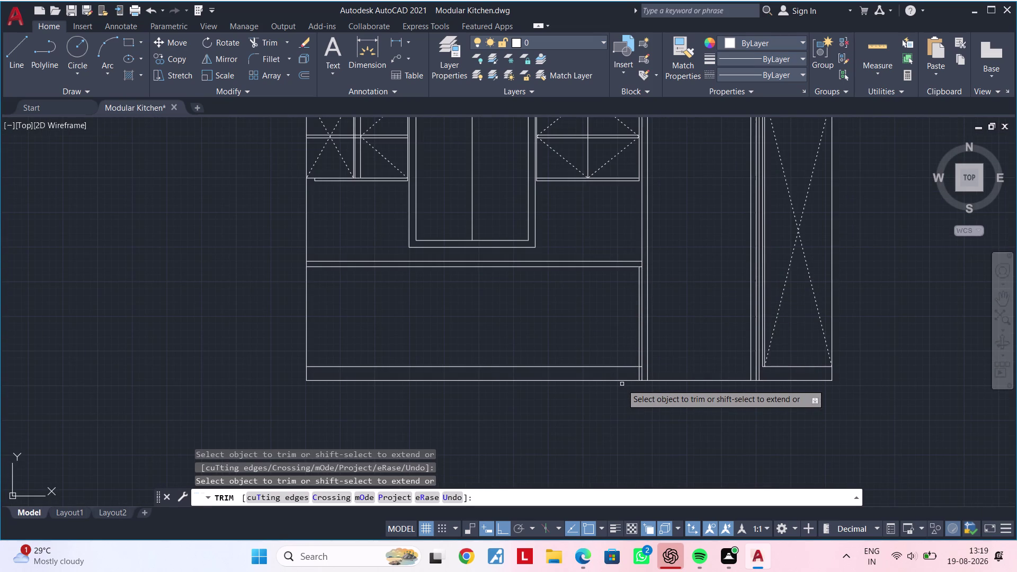
scroll(up, 3)
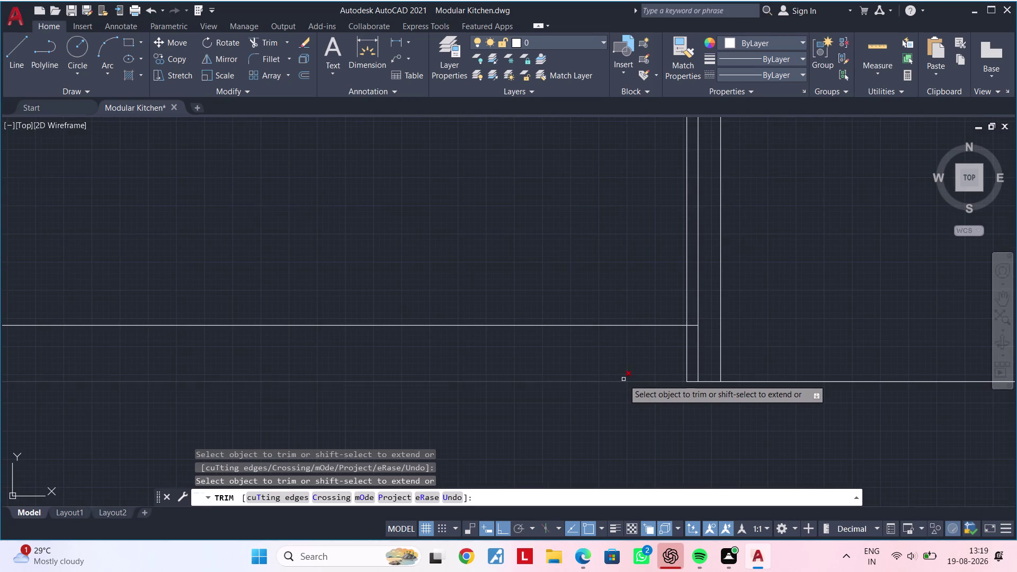
scroll(up, 3)
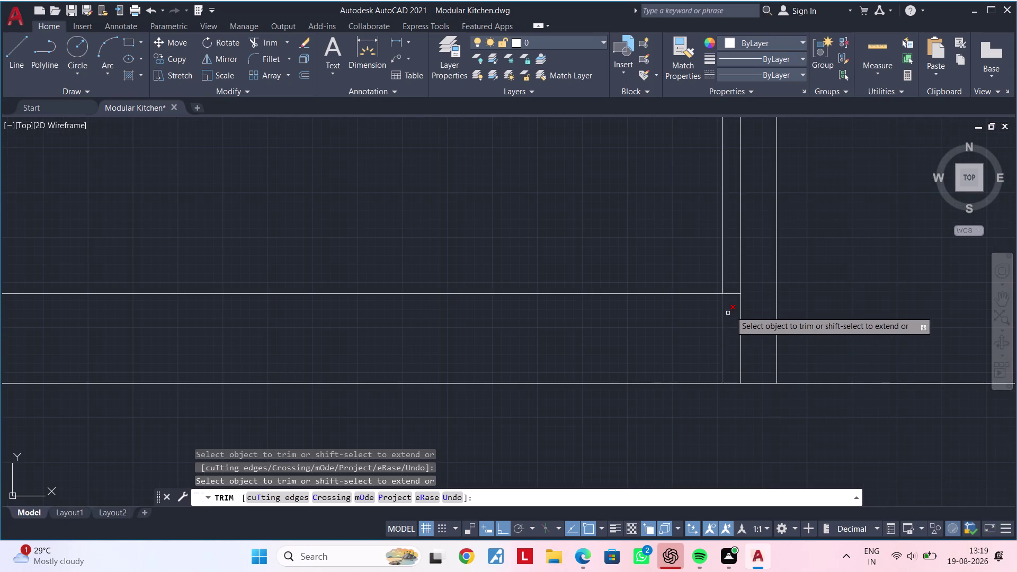
click(733, 293)
scroll(down, 3)
middle_drag(658, 369, 713, 352)
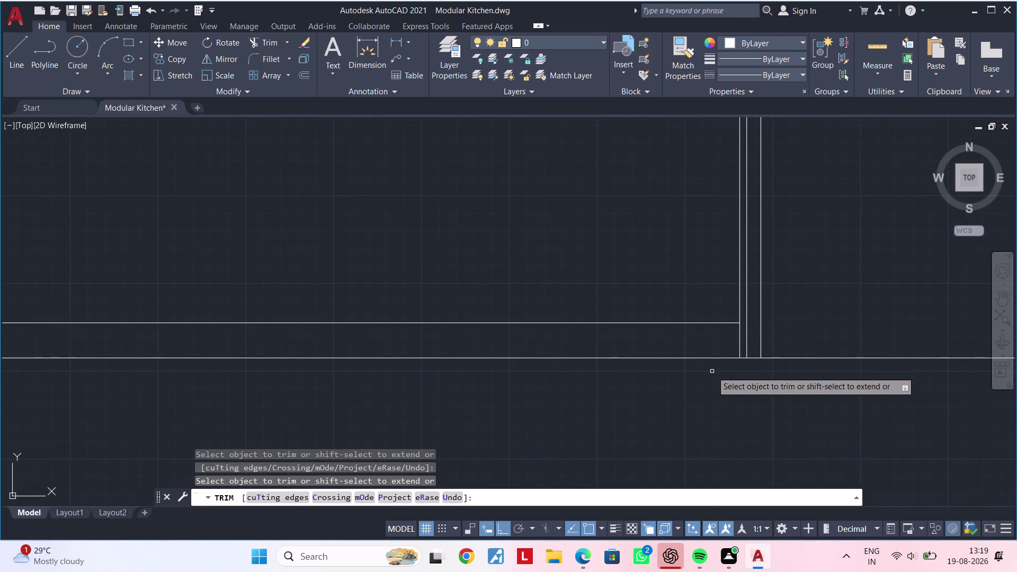
key(Escape)
key(Escape)
scroll(down, 3)
middle_drag(675, 362, 618, 383)
key(Escape)
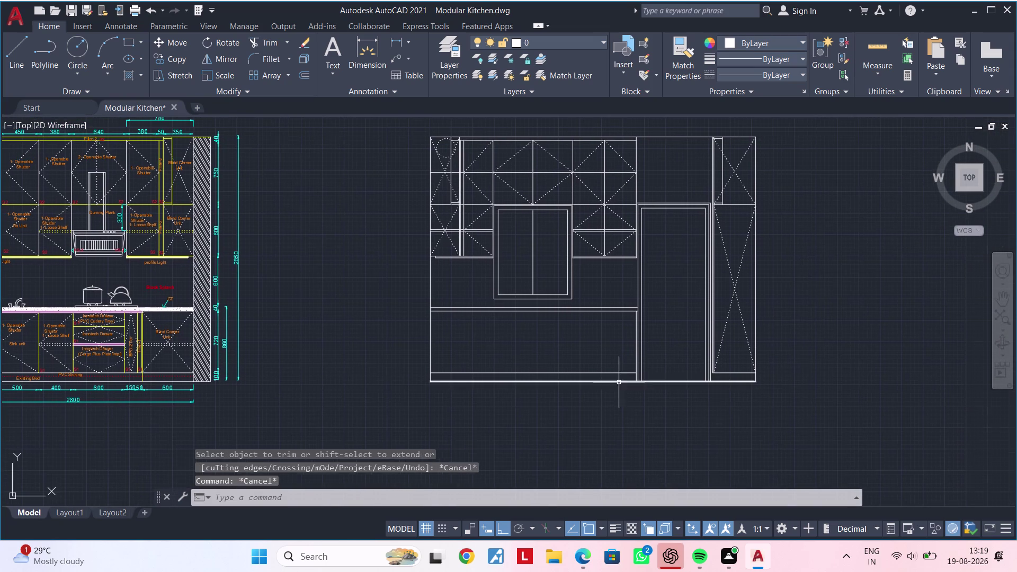
key(Escape)
key(Escape)
key(Escape)
key(Escape)
middle_drag(631, 344, 573, 349)
middle_drag(536, 350, 708, 329)
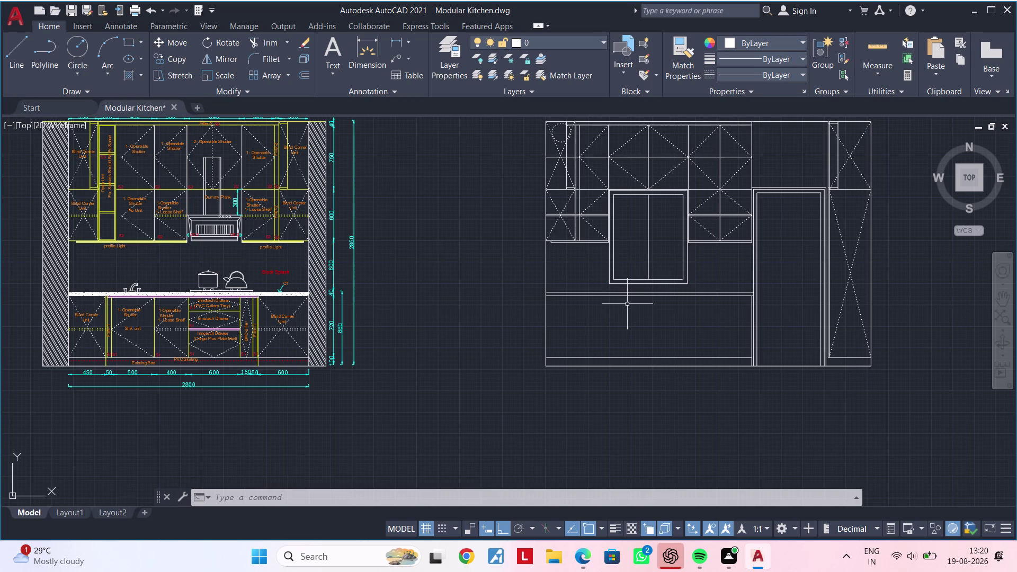
key(Escape)
key(Escape)
middle_drag(679, 316, 590, 313)
key(Escape)
key(Escape)
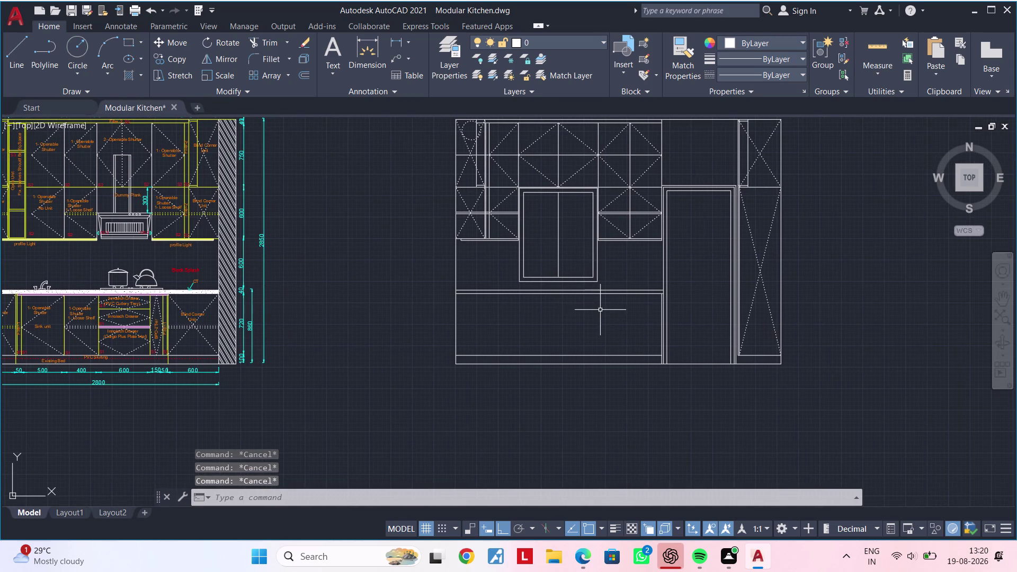
key(Escape)
key(Escape)
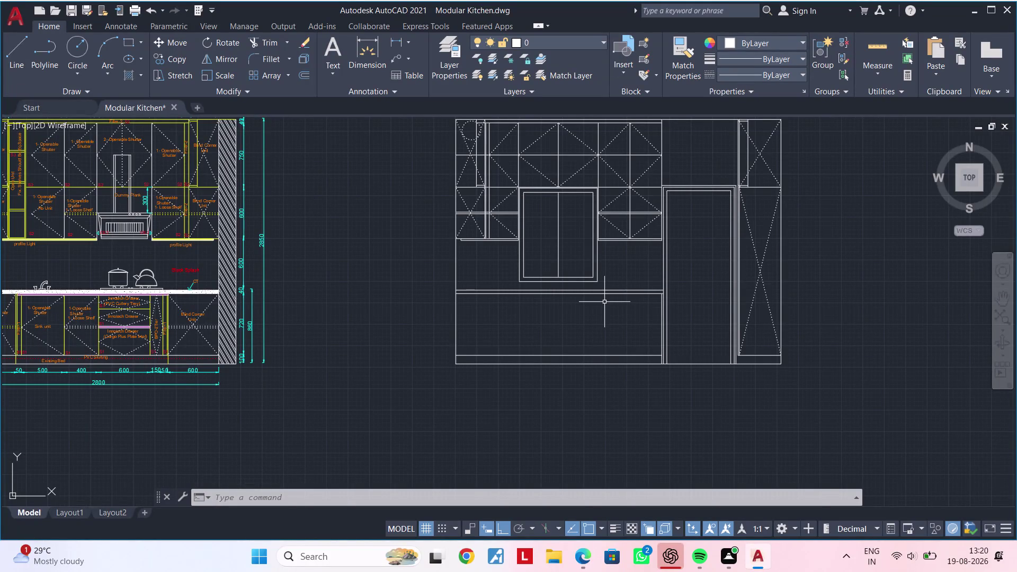
scroll(up, 3)
middle_drag(198, 333, 413, 293)
scroll(down, 3)
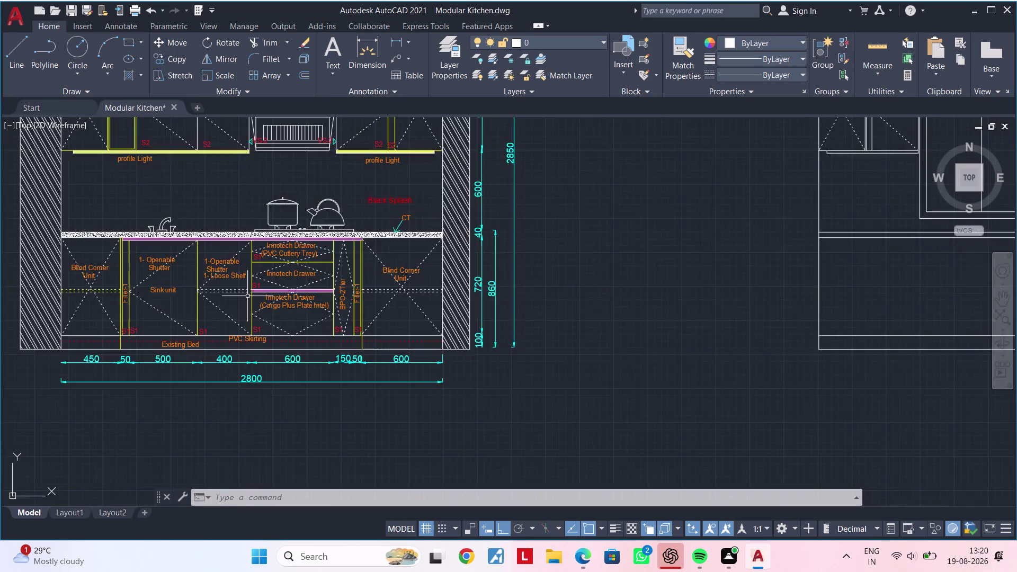
scroll(down, 3)
scroll(up, 3)
middle_drag(156, 304, 399, 335)
scroll(up, 3)
middle_drag(386, 312, 387, 314)
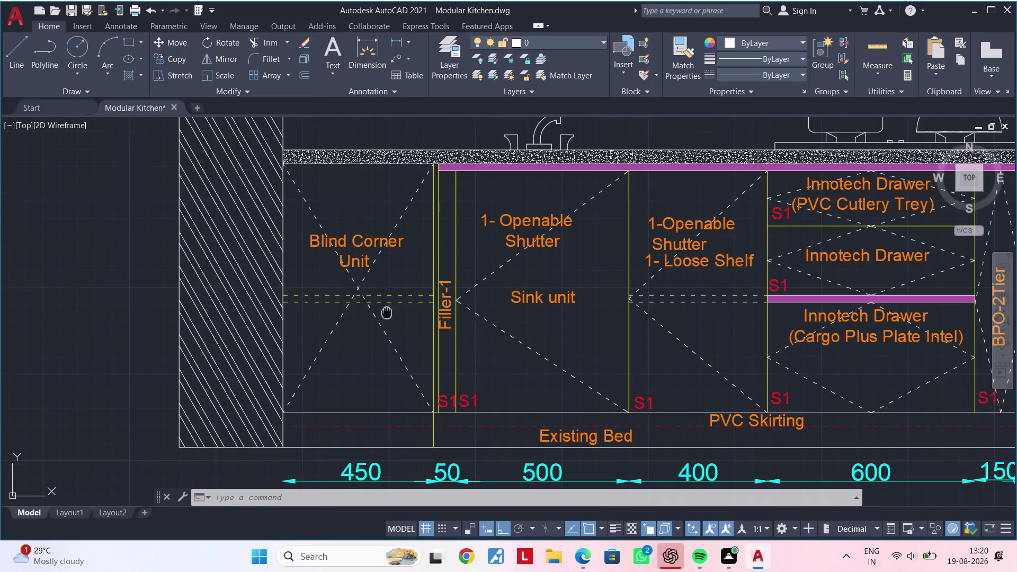
middle_drag(387, 314, 345, 335)
scroll(up, 3)
key(Escape)
key(Escape)
Match the yellow dashed shelf line's properties onto two window-selected sets of cabinet lines.
key(m)
text(A)
key(space)
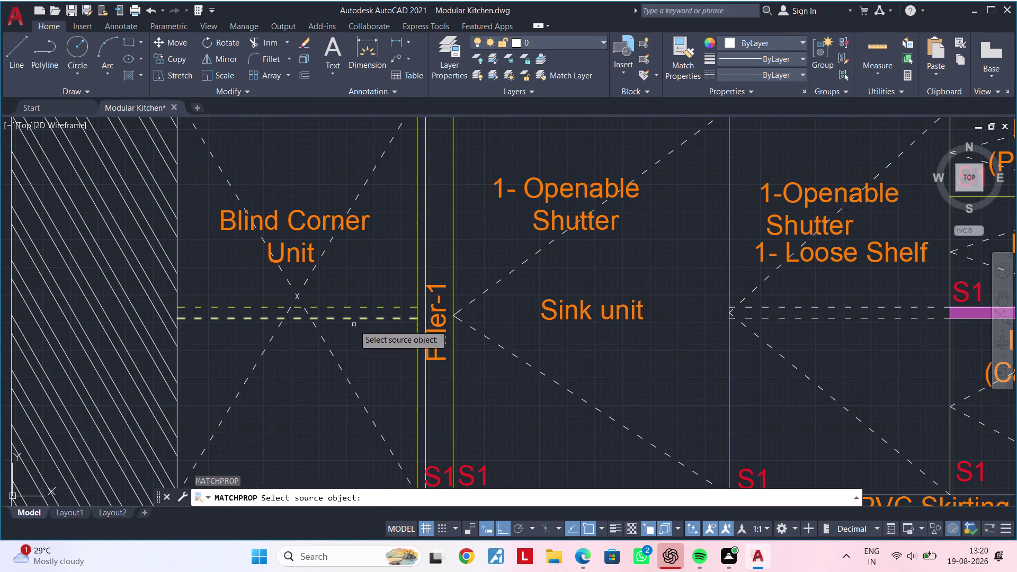
click(356, 332)
click(348, 318)
middle_drag(693, 339, 340, 342)
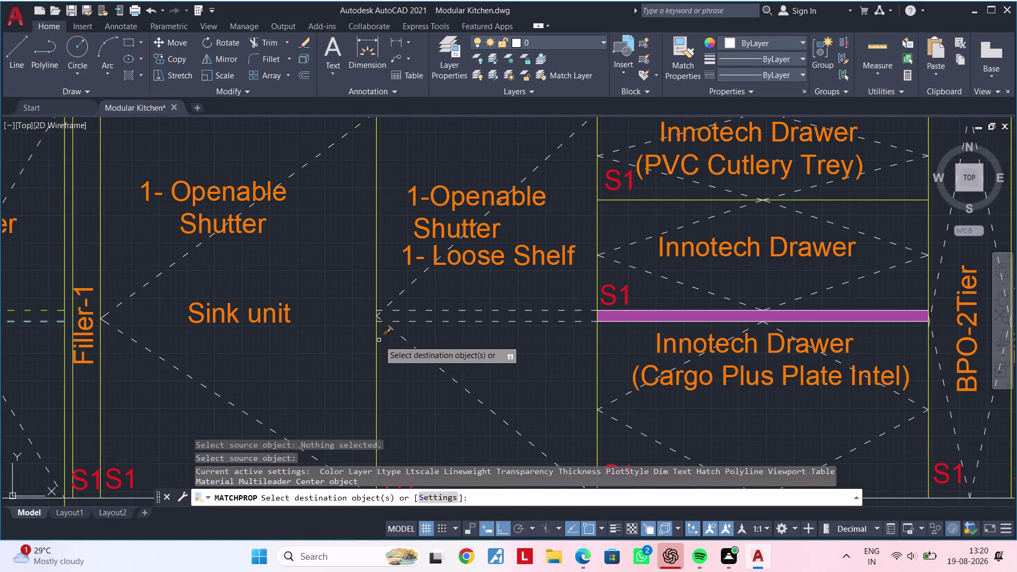
click(471, 340)
click(464, 301)
scroll(down, 3)
middle_drag(543, 340, 285, 343)
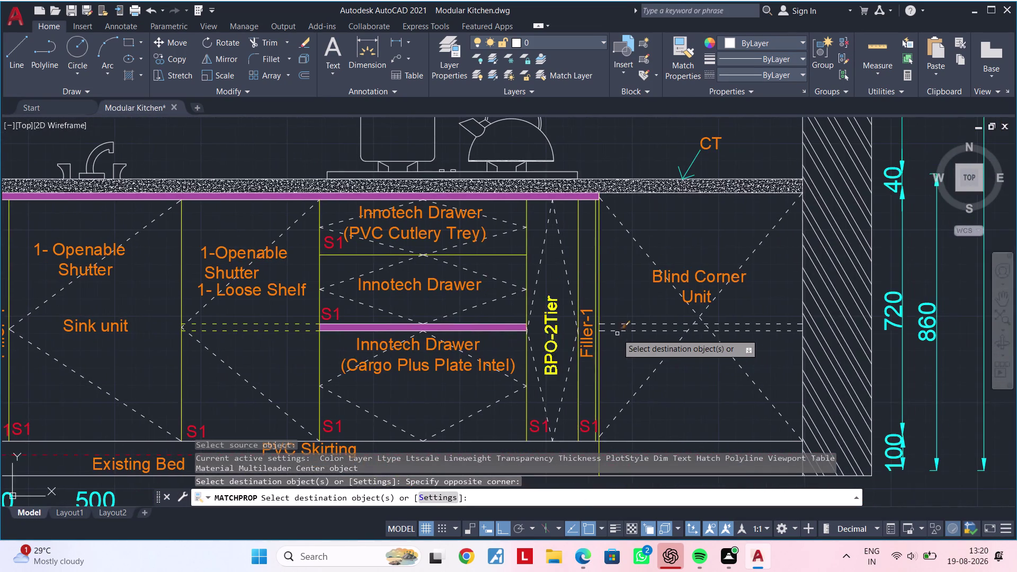
scroll(up, 3)
click(639, 344)
click(609, 295)
Apply the yellow dashed style to the dashed lines in the second elevation's two base cabinets.
scroll(down, 3)
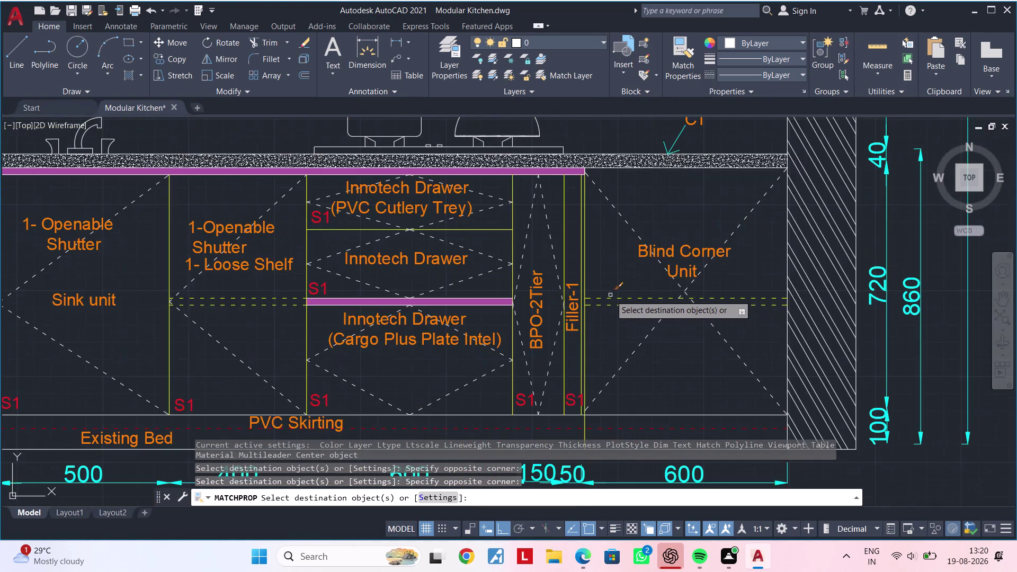
scroll(down, 3)
middle_drag(620, 309, 625, 440)
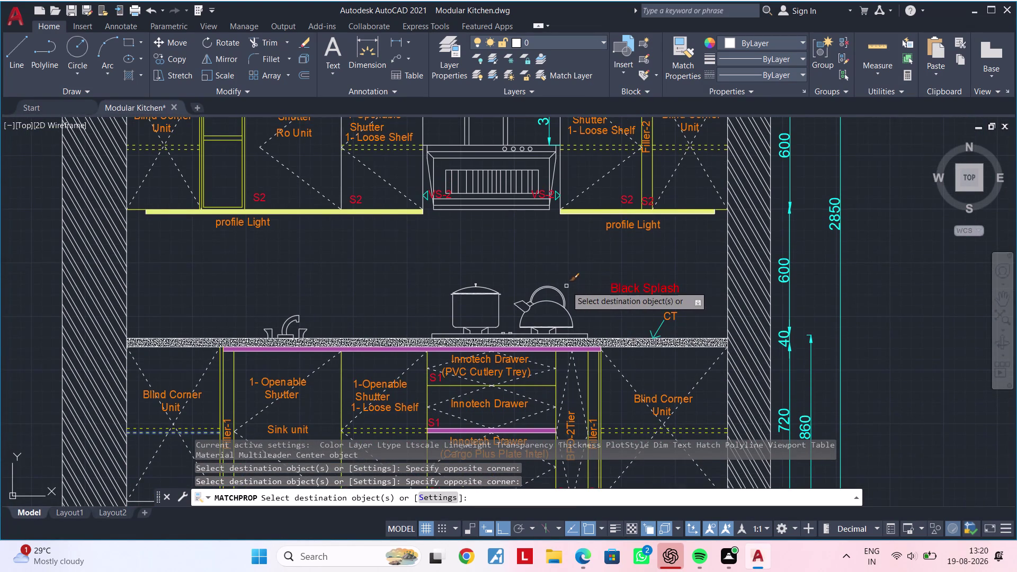
scroll(down, 3)
middle_drag(572, 284, 326, 222)
middle_drag(841, 328, 485, 372)
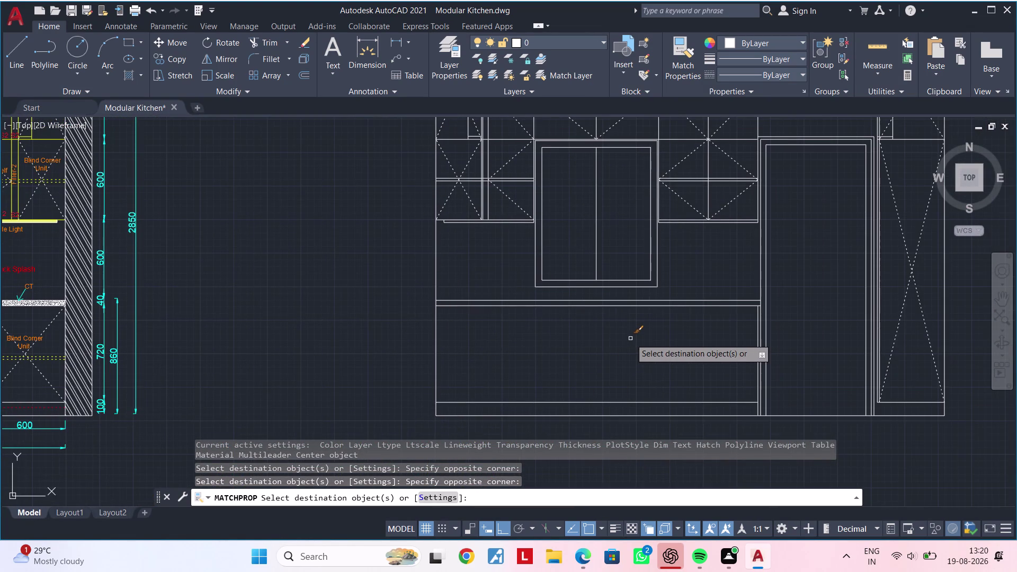
middle_drag(663, 334, 670, 417)
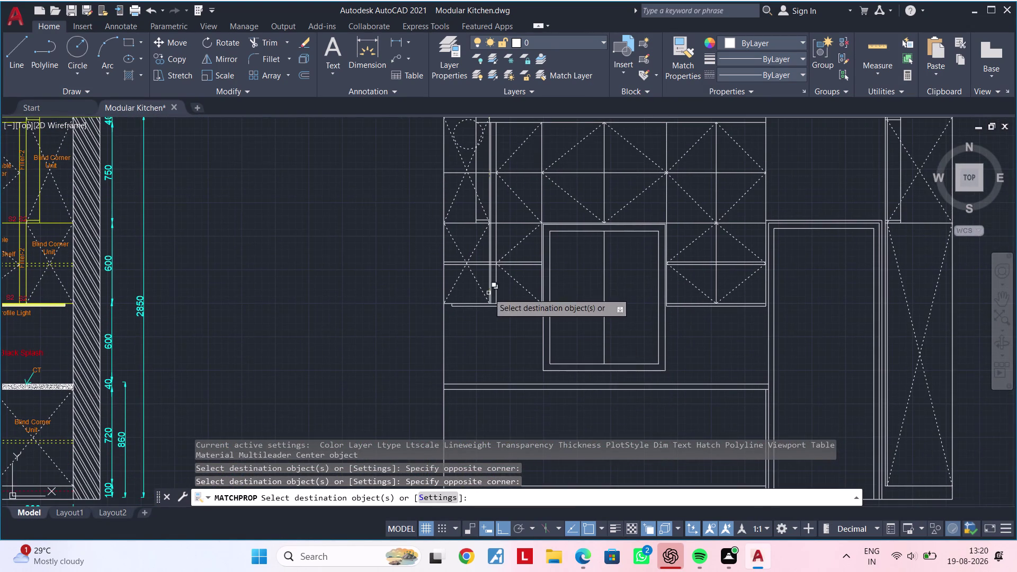
scroll(up, 3)
middle_drag(506, 291, 501, 340)
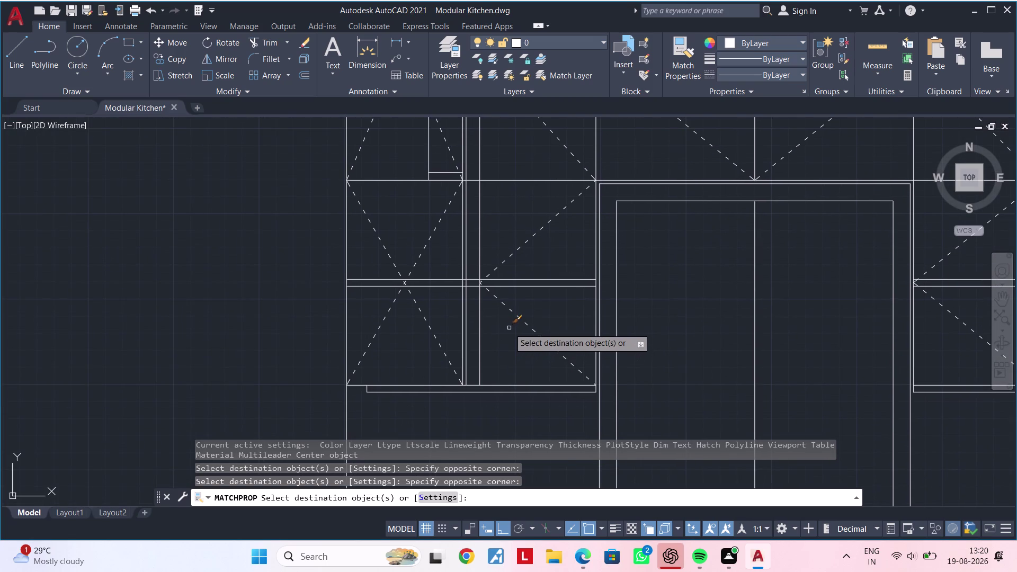
middle_drag(550, 300, 555, 336)
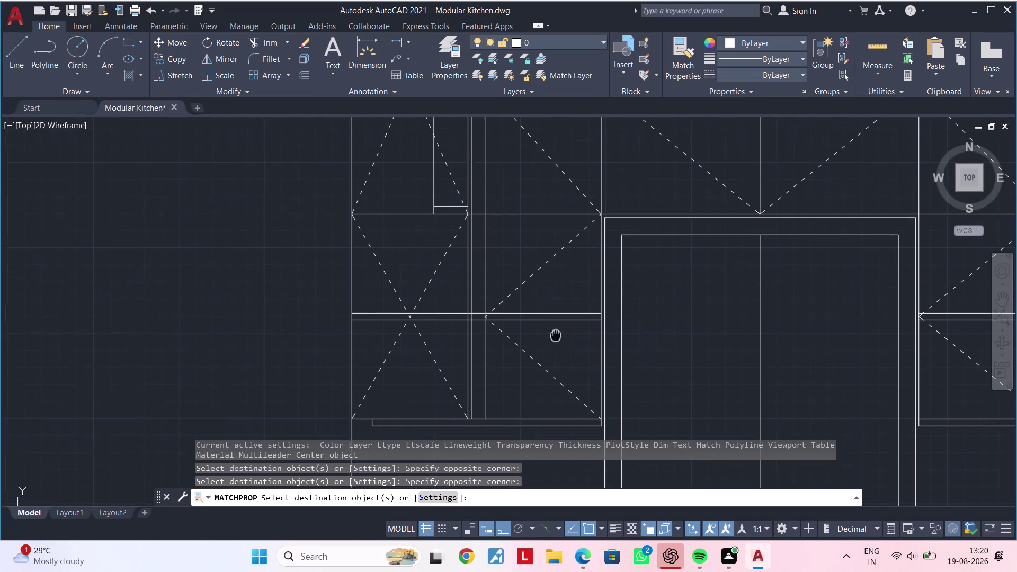
middle_drag(555, 335, 556, 337)
click(563, 331)
click(558, 302)
middle_drag(557, 309, 359, 314)
click(796, 336)
click(789, 313)
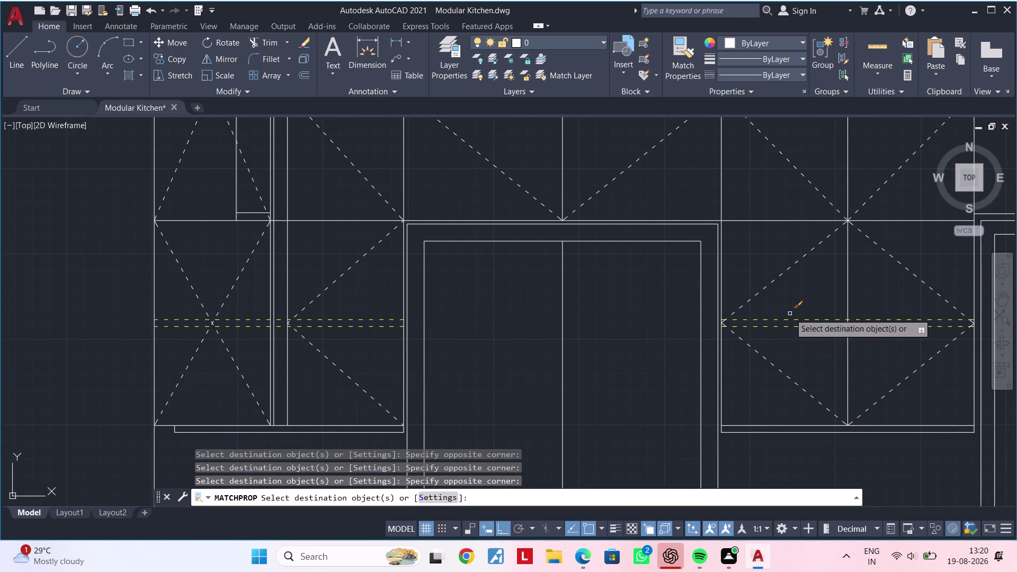
Review the restyled cabinet lines and end the property match.
middle_drag(795, 323, 728, 446)
scroll(down, 3)
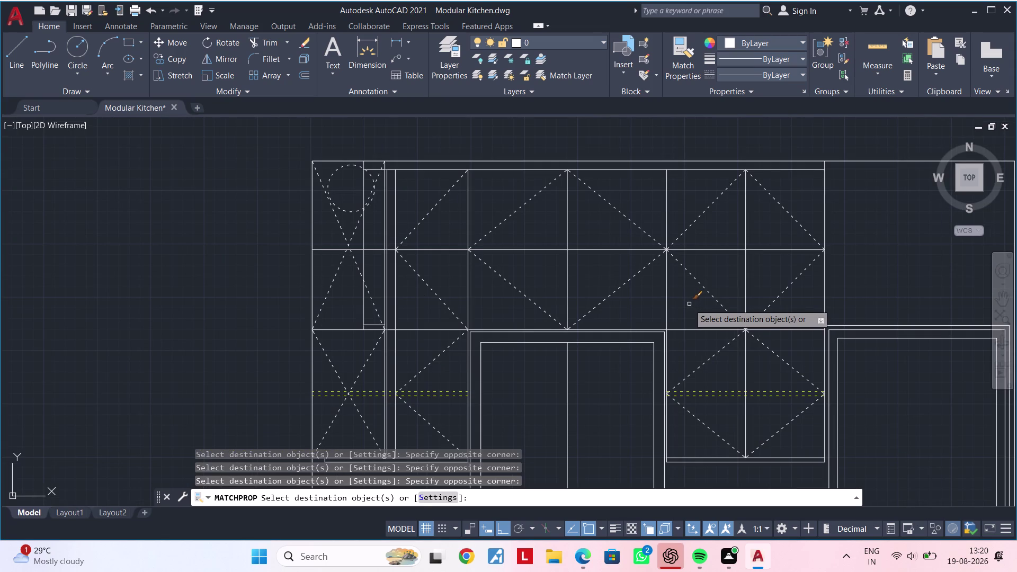
key(Escape)
key(Escape)
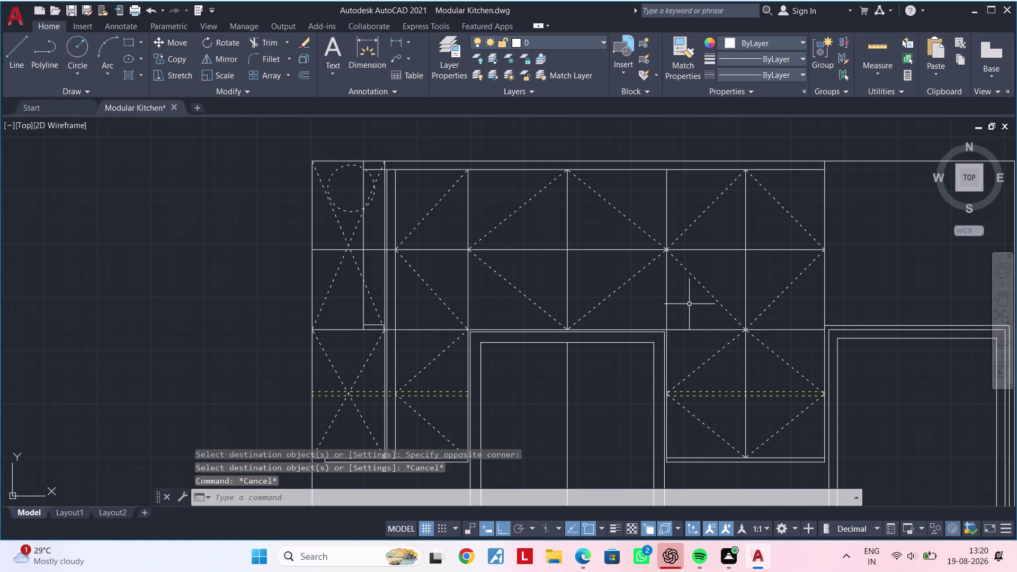
key(Escape)
key(Escape)
middle_drag(695, 341, 639, 238)
key(Escape)
middle_drag(657, 334, 633, 297)
key(Escape)
middle_drag(646, 350, 633, 289)
key(Escape)
middle_drag(621, 323, 644, 268)
key(Escape)
scroll(down, 3)
middle_drag(640, 326, 650, 265)
key(Escape)
scroll(up, 3)
middle_drag(623, 305, 614, 322)
key(Escape)
key(Escape)
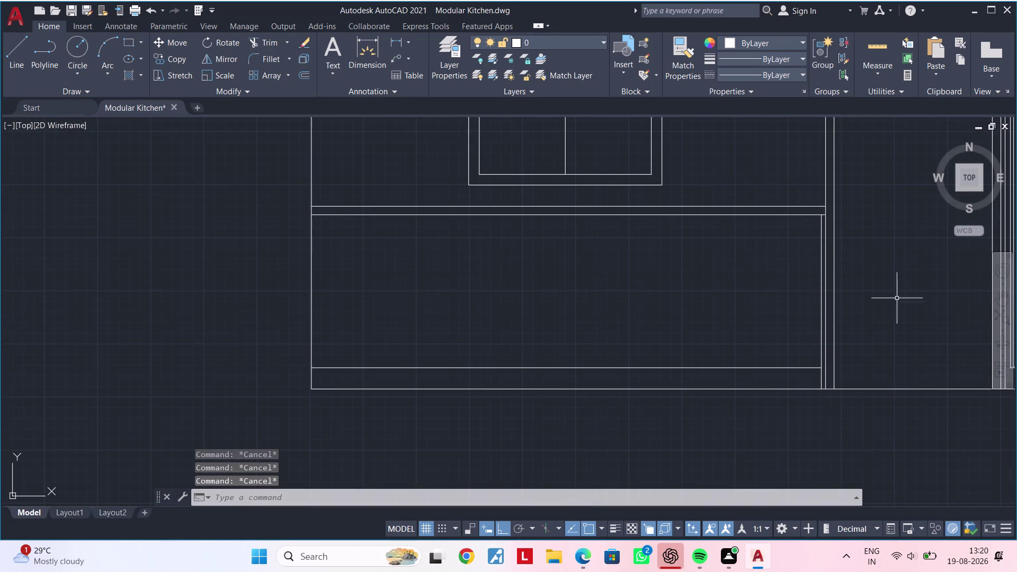
Offset the lower cabinet's vertical edge 600 inward to create a divider.
middle_drag(815, 264, 715, 203)
key(Escape)
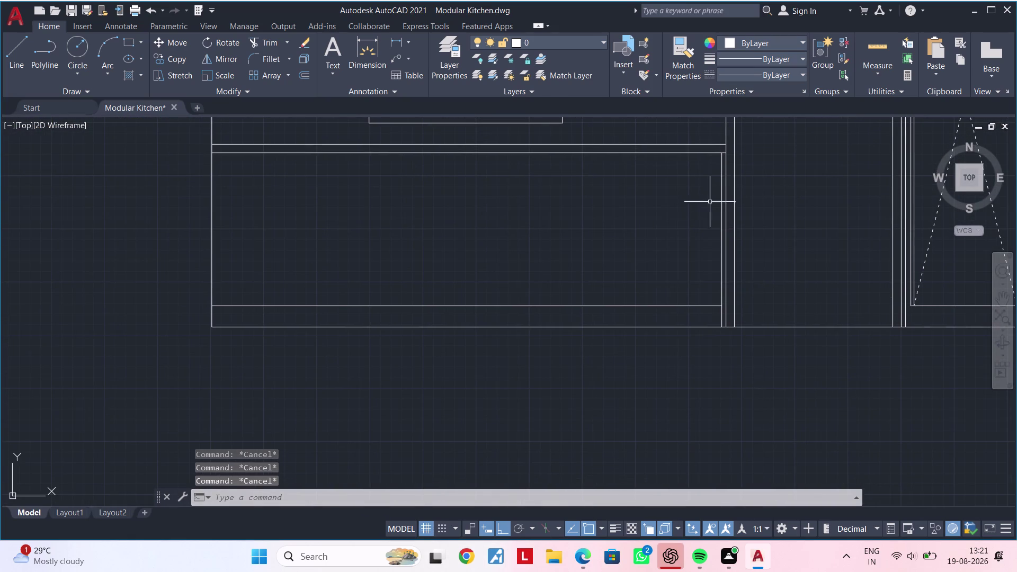
key(Escape)
text(OF)
key(space)
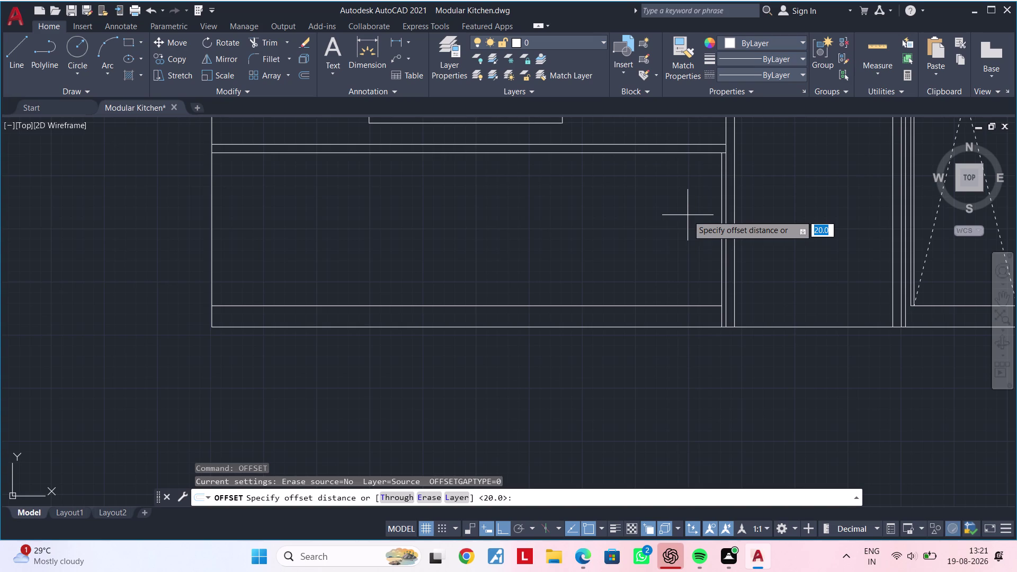
text(600)
key(Return)
scroll(up, 3)
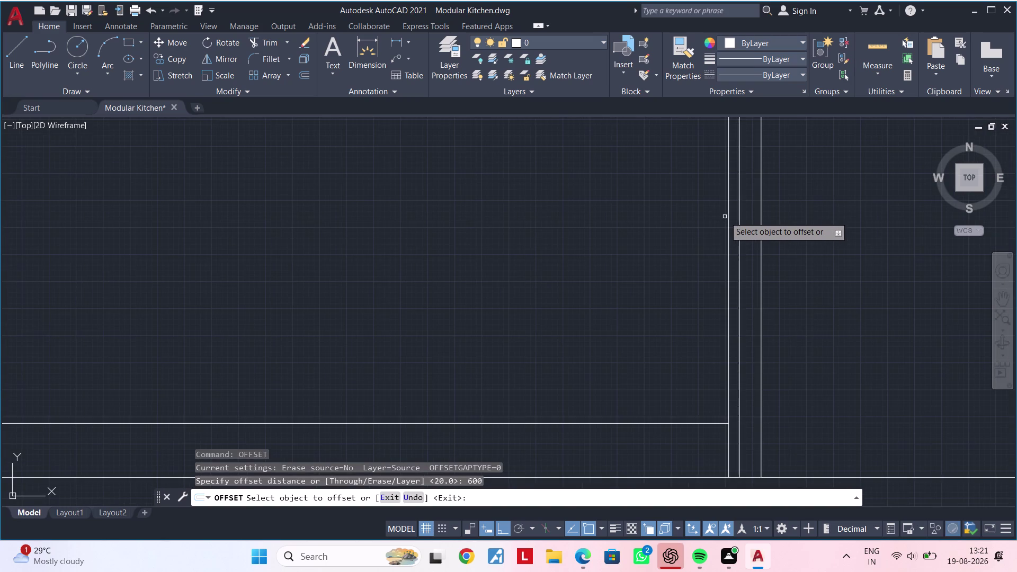
click(726, 216)
click(729, 215)
click(565, 216)
scroll(down, 3)
middle_drag(557, 218, 661, 223)
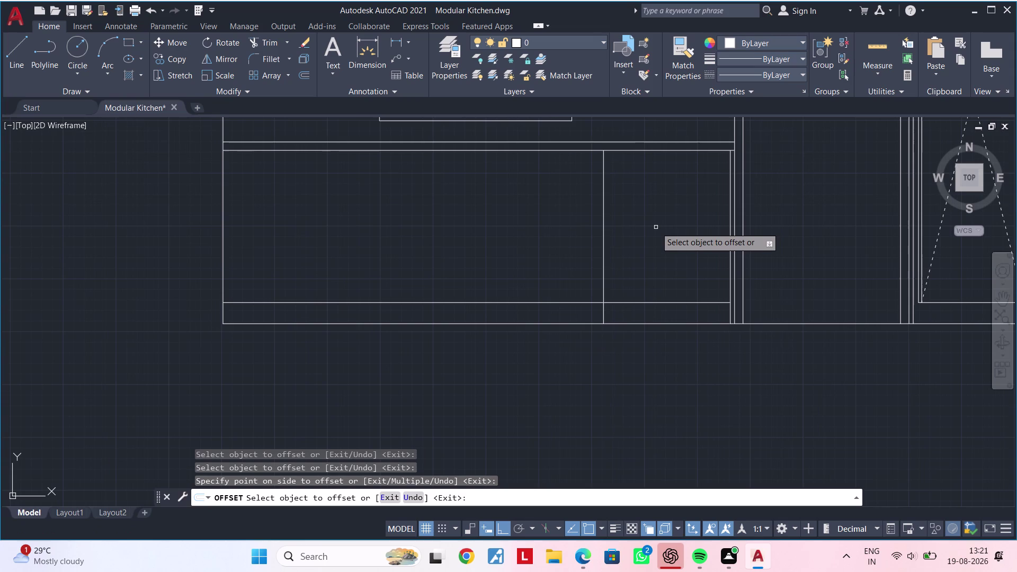
key(space)
Offset the new divider another 600 to add a second cabinet divider.
key(space)
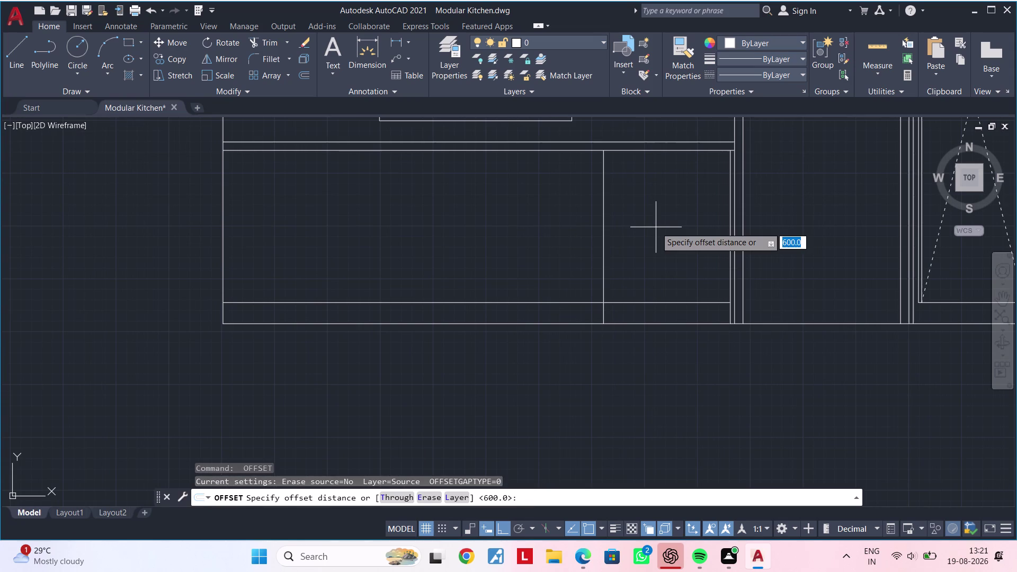
text(600)
key(Return)
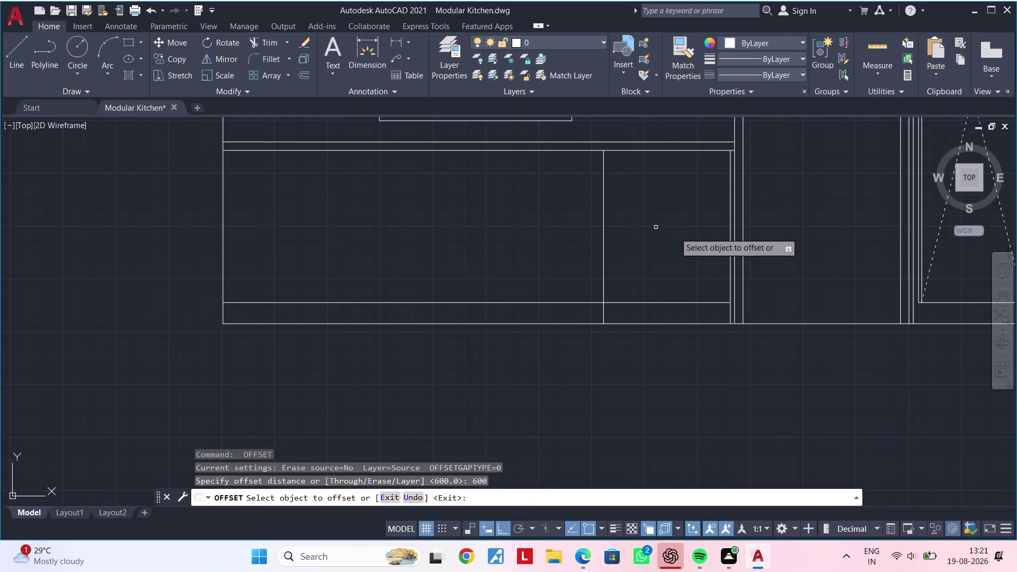
click(604, 231)
click(515, 230)
middle_drag(522, 233, 550, 238)
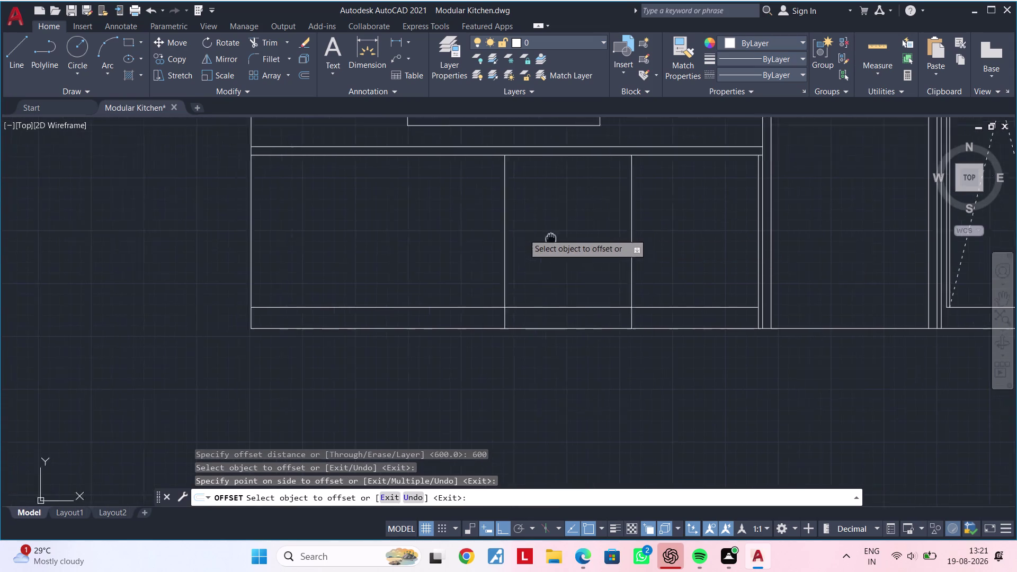
middle_drag(550, 238, 671, 241)
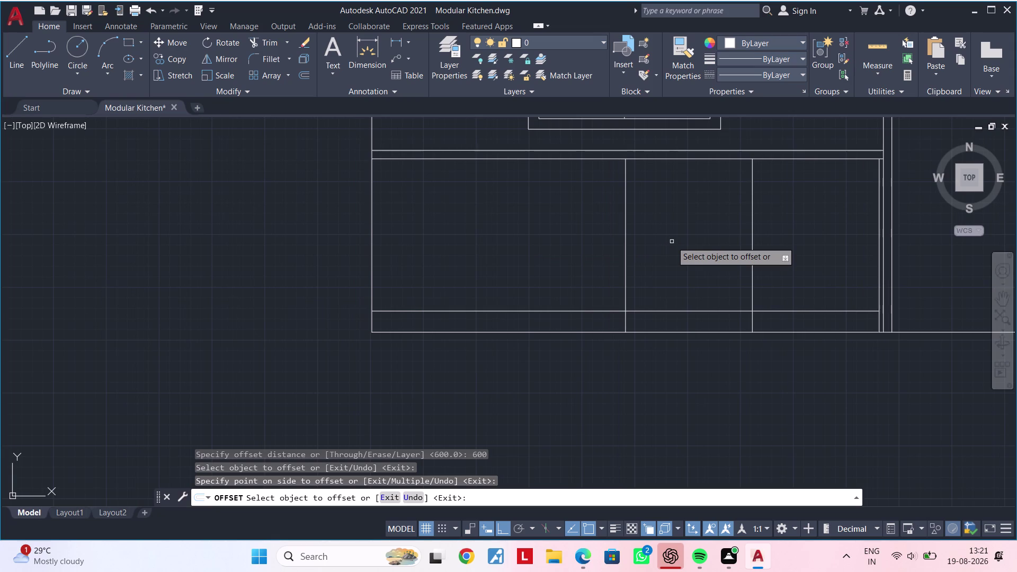
key(space)
Add another vertical divider offset 550 from an existing one.
key(space)
text(550)
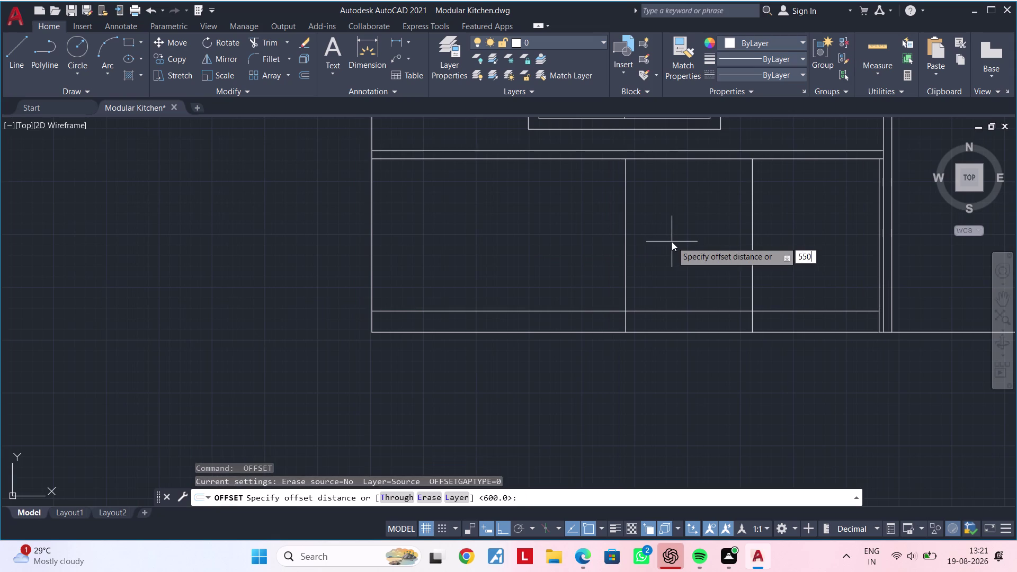
key(Return)
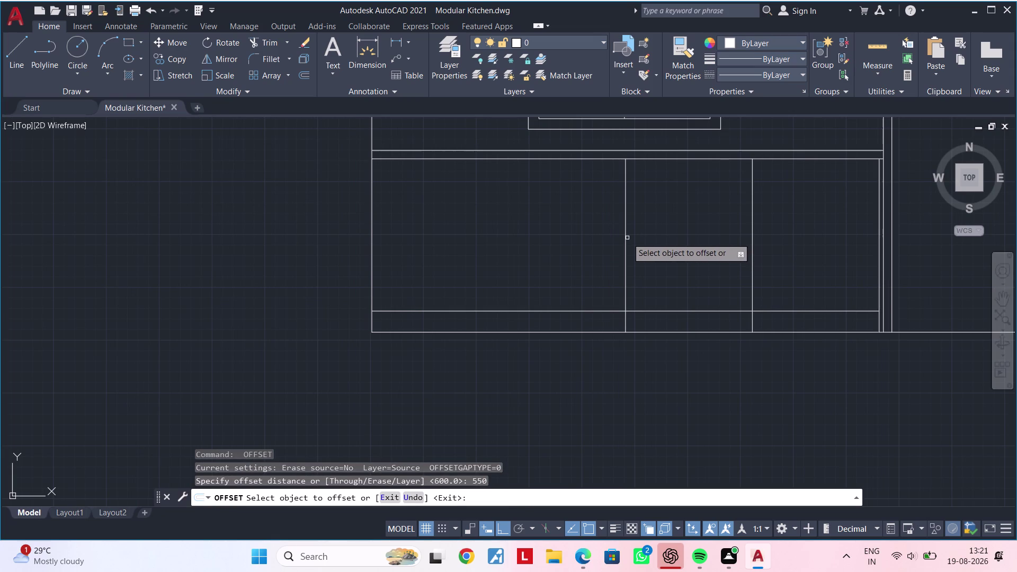
click(627, 238)
click(503, 242)
middle_drag(521, 243, 632, 254)
scroll(up, 3)
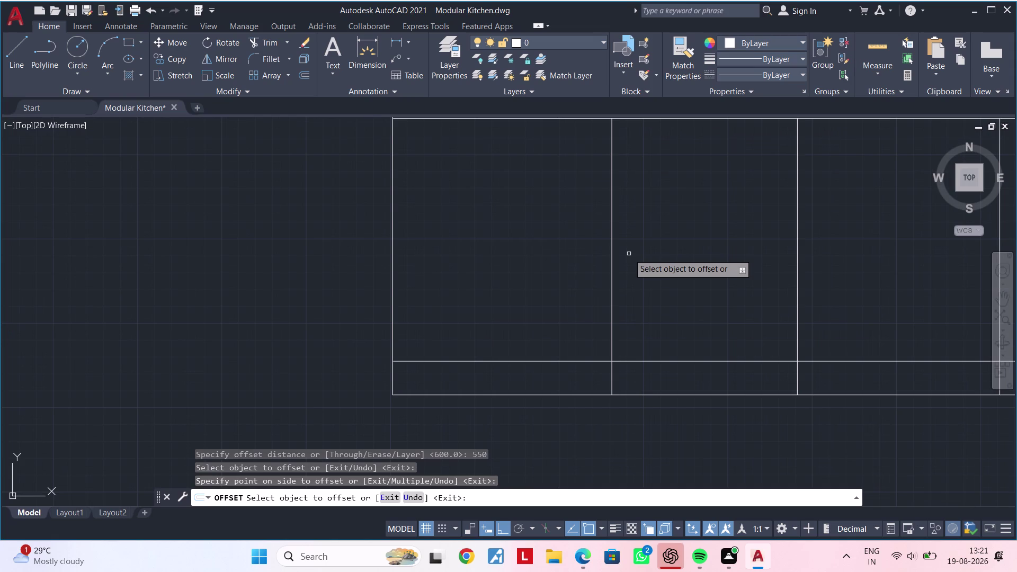
key(space)
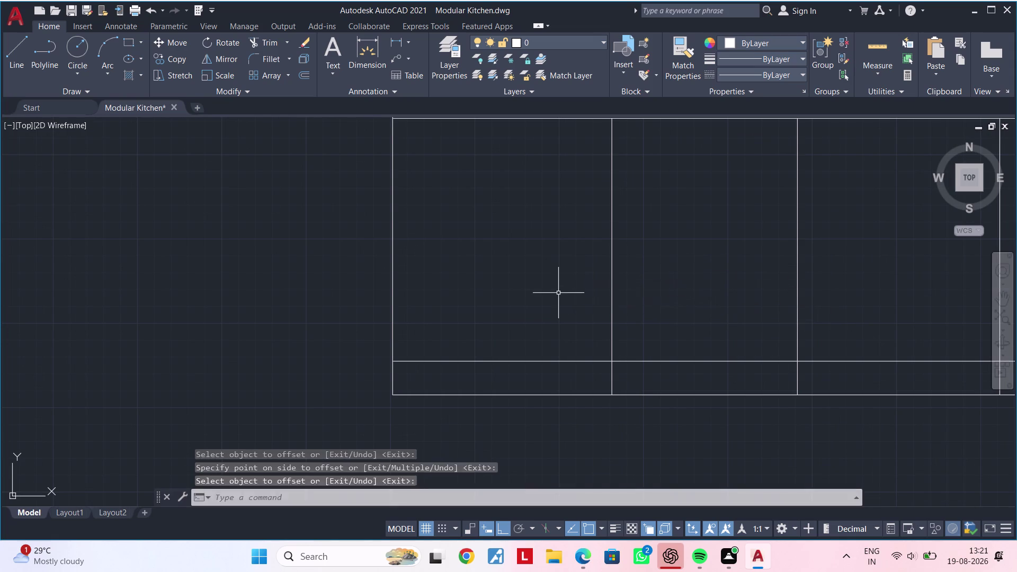
Offset a divider by 50 to add a thin filler line.
key(space)
text(50)
key(Return)
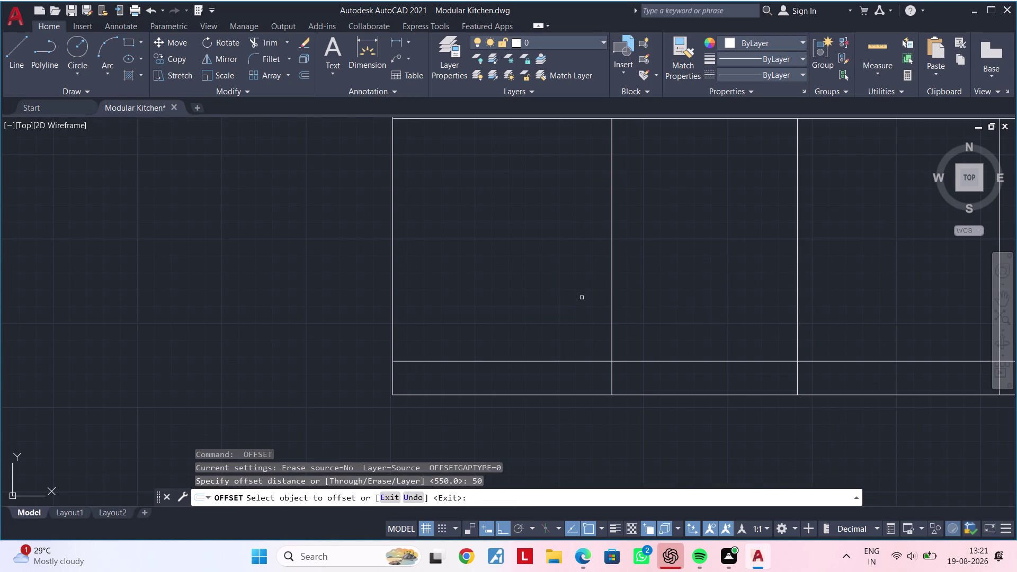
click(613, 248)
click(555, 246)
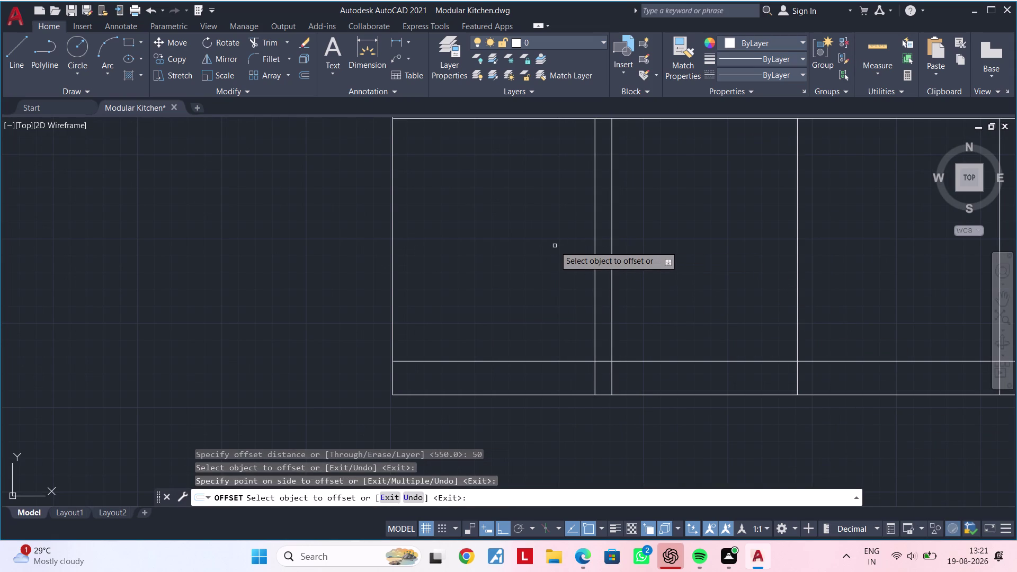
key(space)
Abandon a 600 offset of the filler line and clear all commands.
key(space)
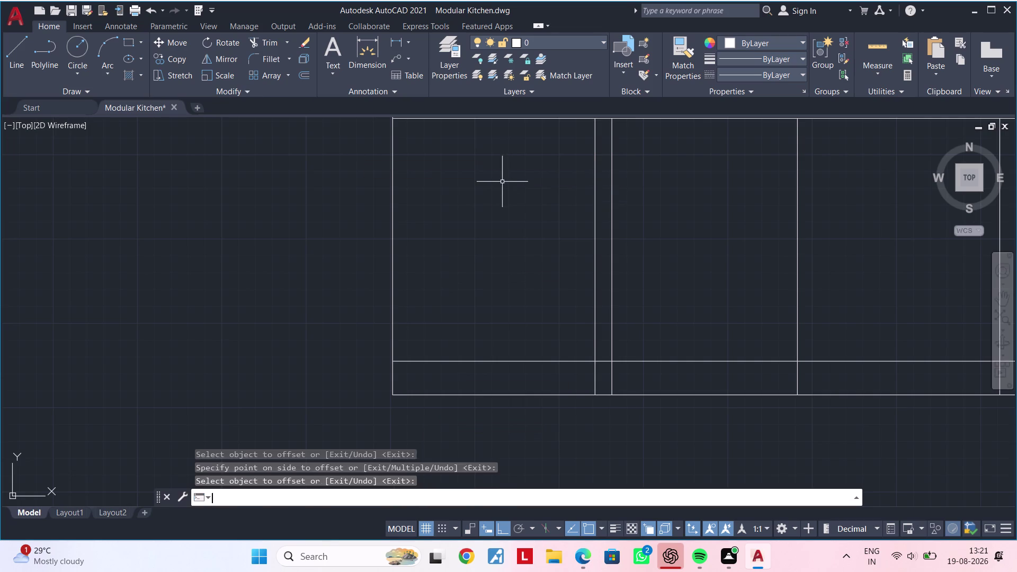
text(600)
key(Return)
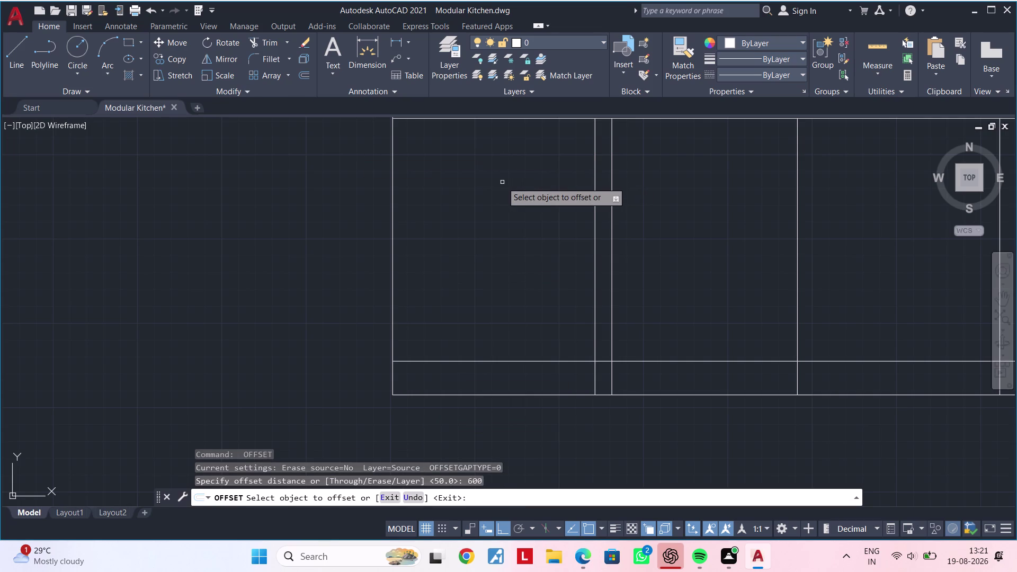
click(593, 193)
key(Escape)
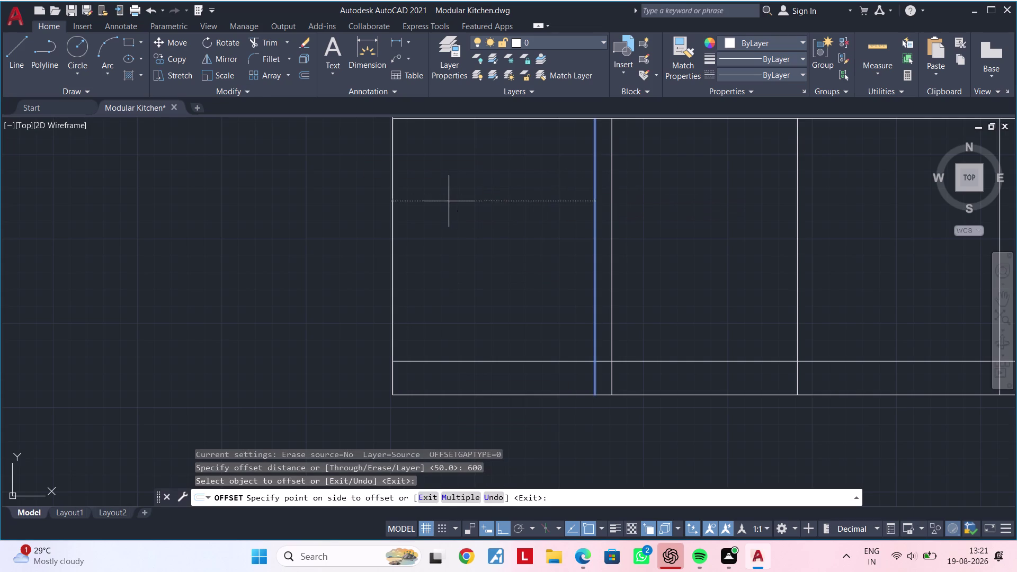
key(Escape)
scroll(down, 3)
middle_drag(506, 220, 422, 216)
key(Escape)
key(Escape)
key(Escape)
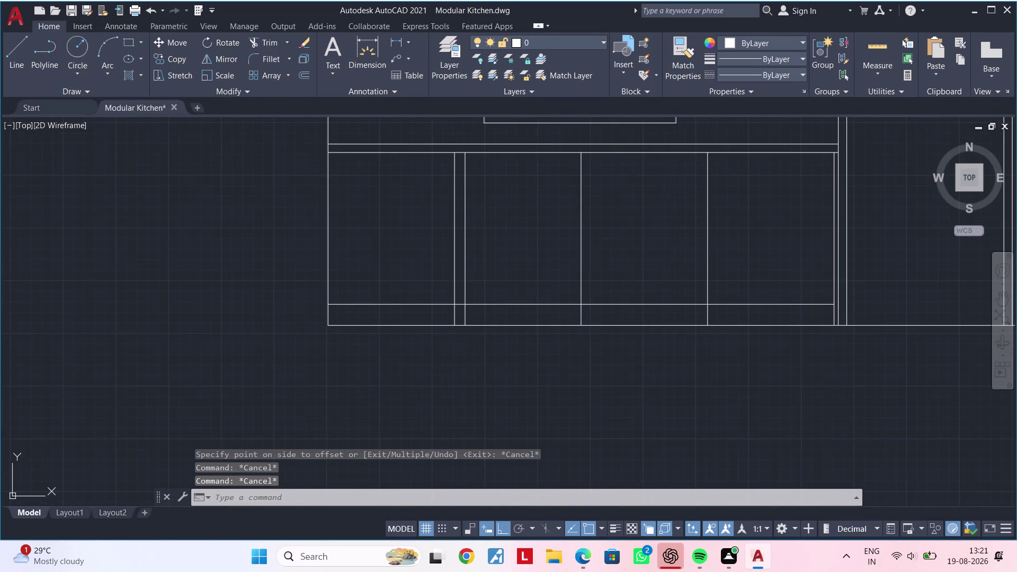
key(Escape)
key(Escape)
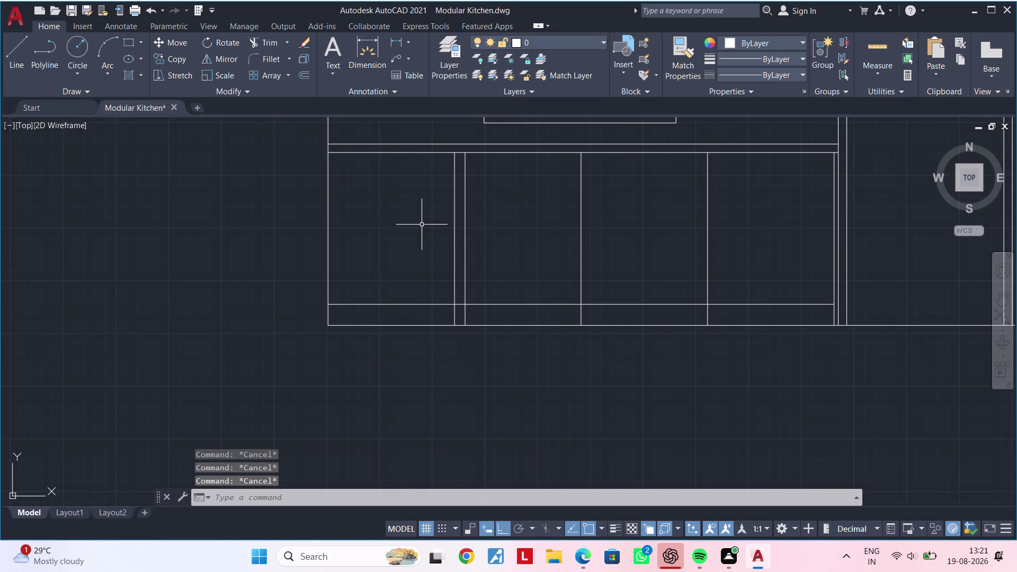
key(Escape)
key(Escape)
key(Escape)
key(Escape)
key(Escape)
key(Escape)
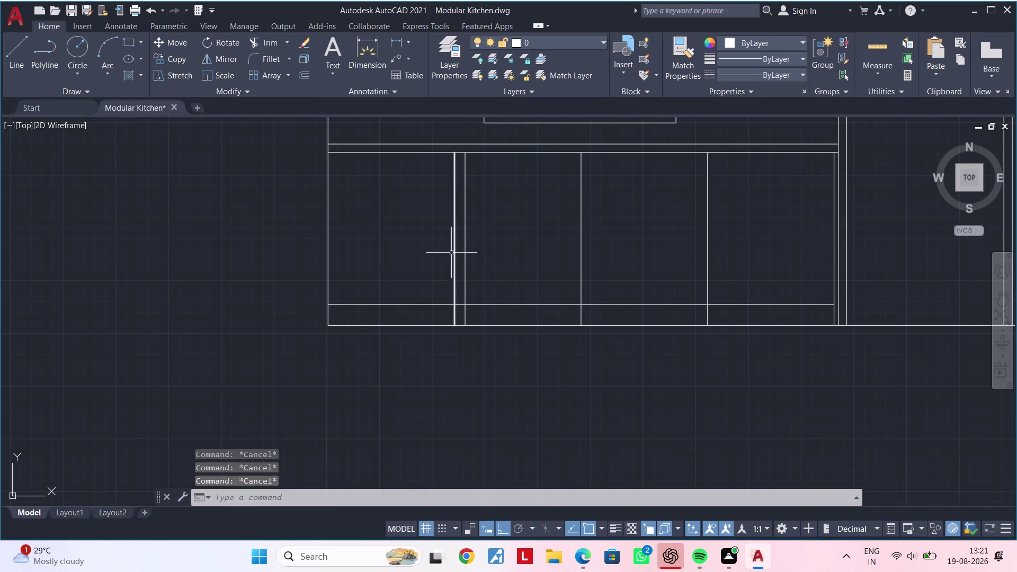
Offset the left base-cabinet divider 20 to its left.
middle_drag(440, 249, 507, 282)
key(Escape)
key(Escape)
text(OF)
key(space)
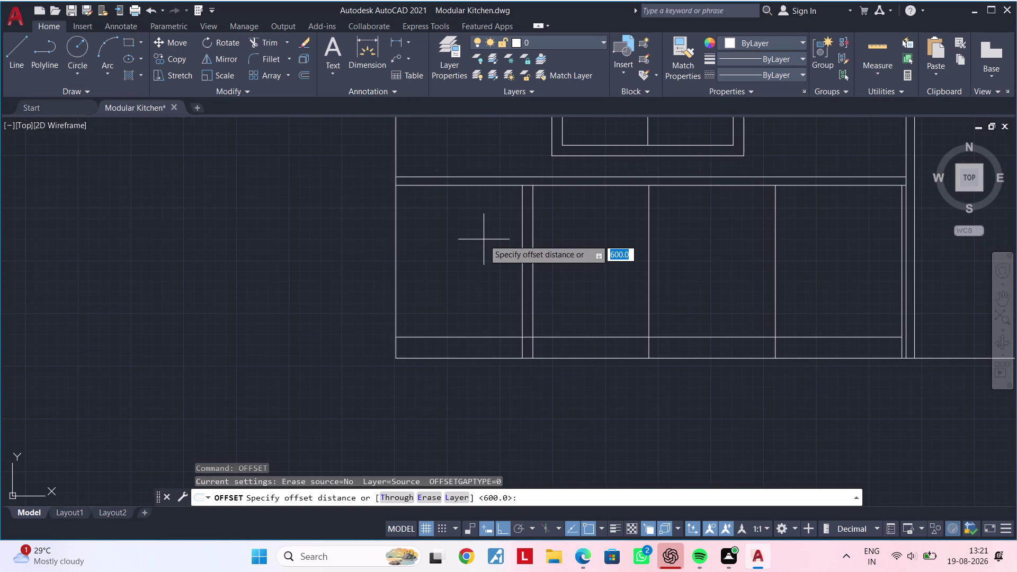
text(20)
key(Return)
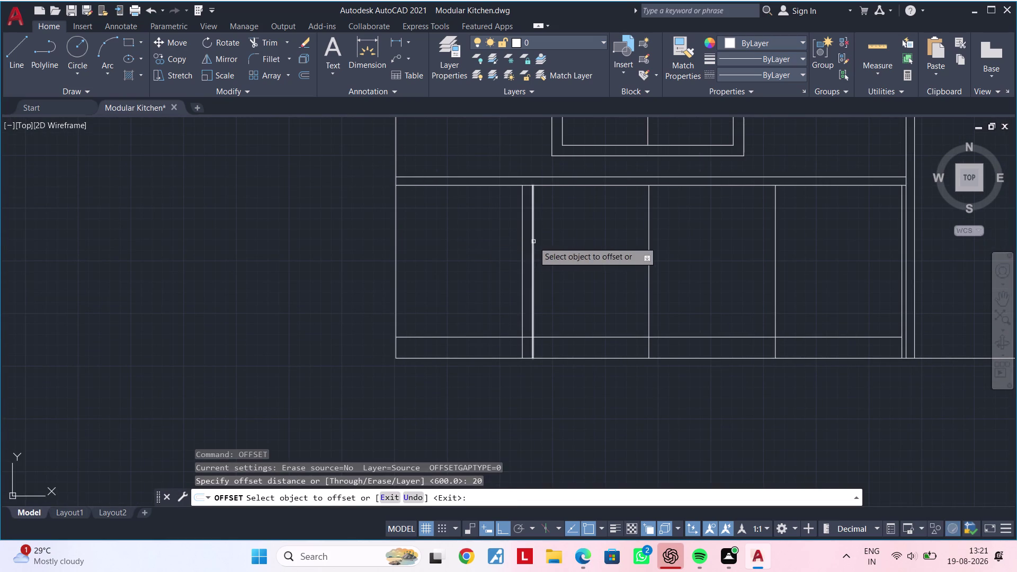
click(522, 240)
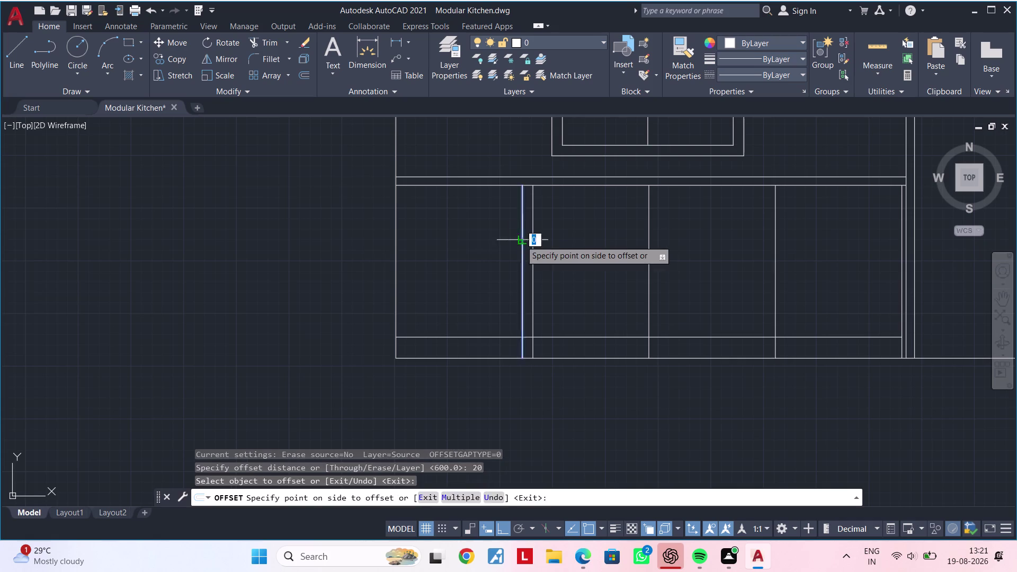
click(499, 243)
key(Escape)
key(Escape)
key(Escape)
text(TR)
key(space)
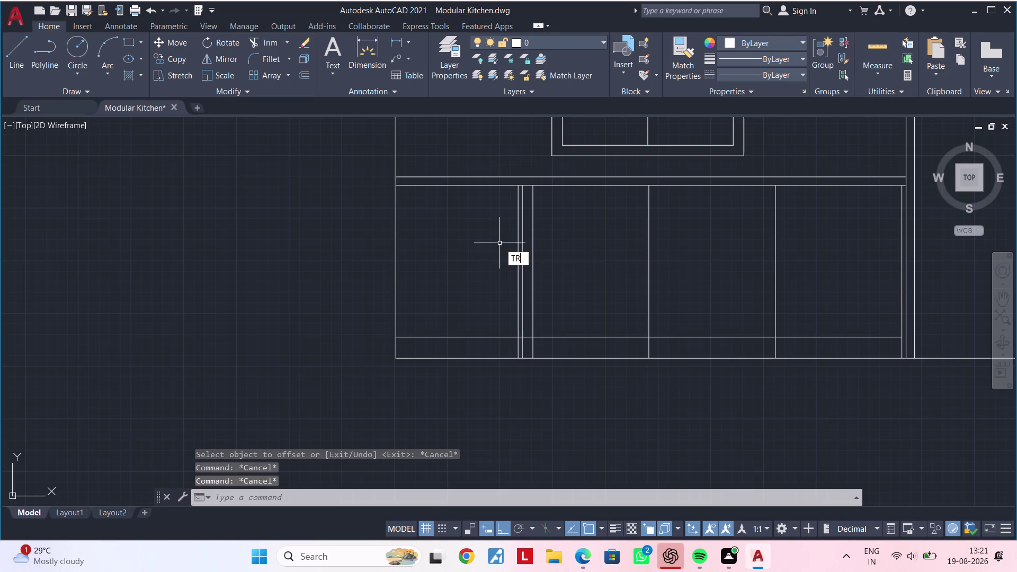
Fence-trim the divider line ends crossing the plinth strip.
scroll(up, 3)
click(527, 363)
scroll(down, 3)
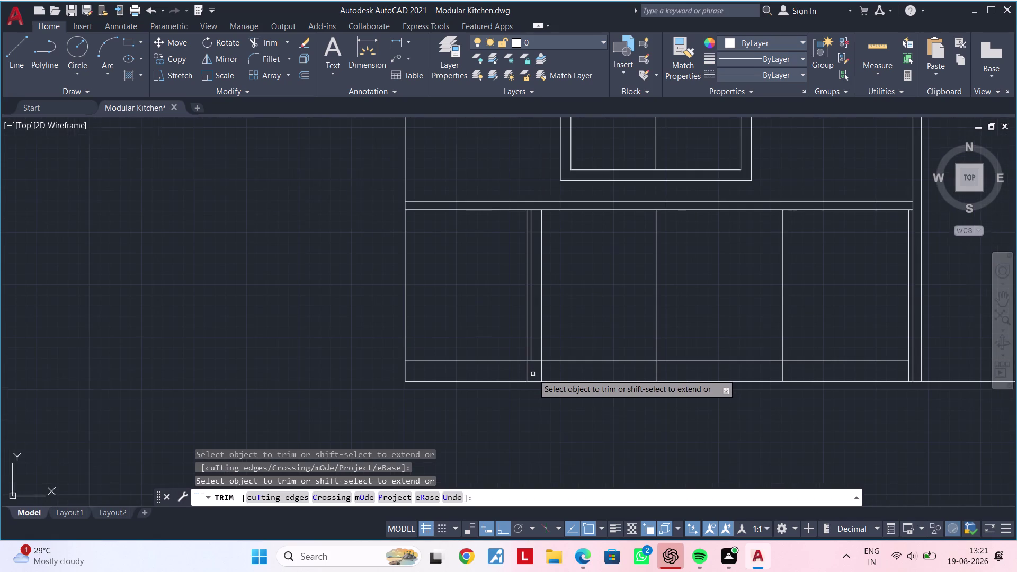
scroll(up, 3)
drag(534, 377, 541, 377)
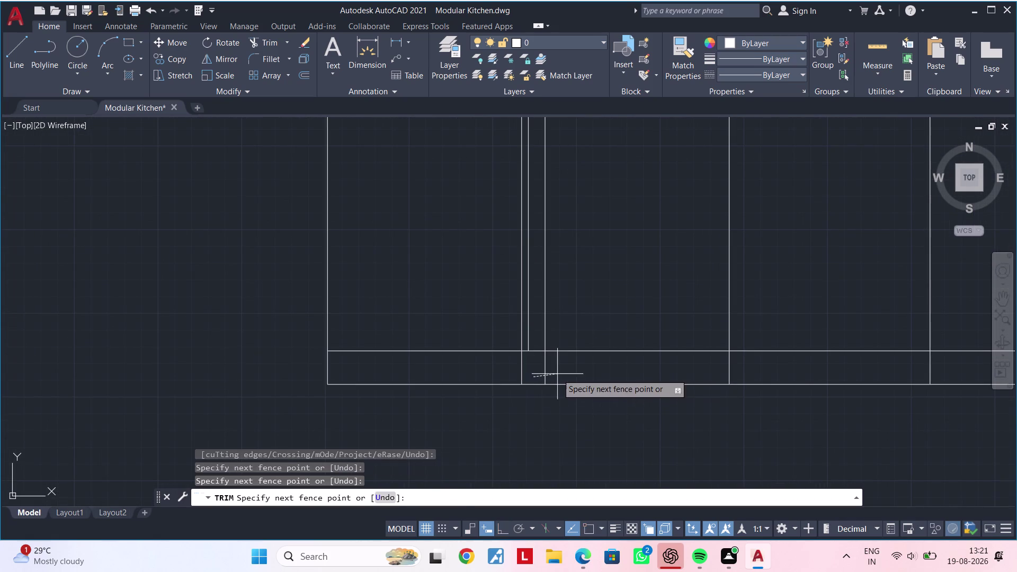
click(565, 372)
scroll(down, 3)
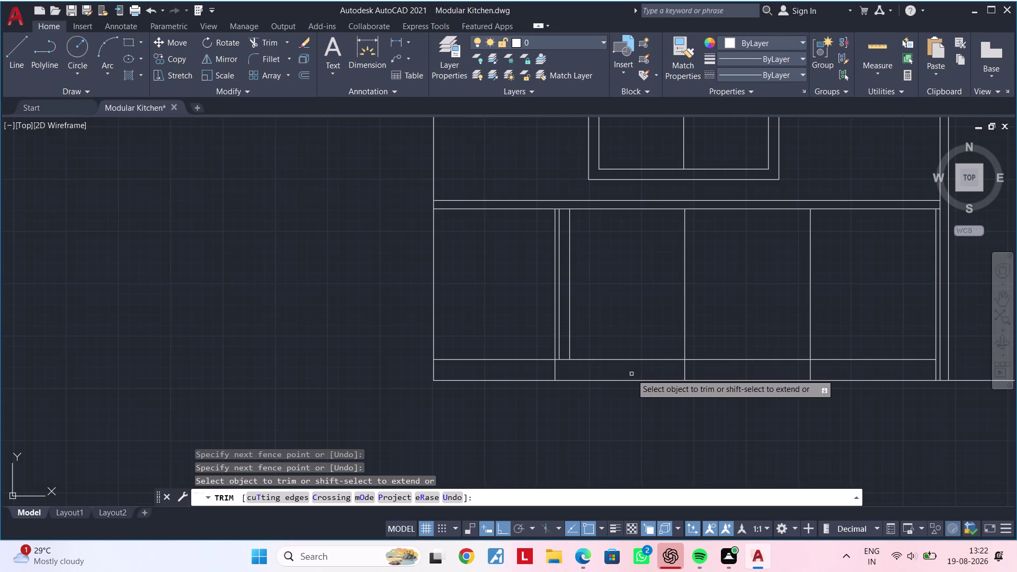
middle_drag(631, 374, 474, 370)
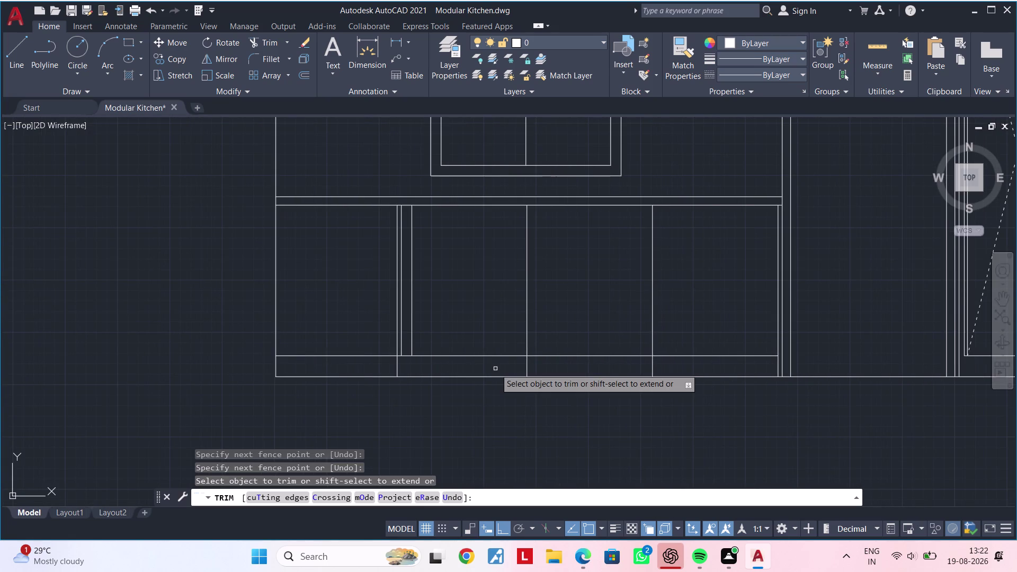
Trim the remaining divider pieces inside the plinth along the base cabinets.
click(495, 369)
drag(499, 369, 534, 368)
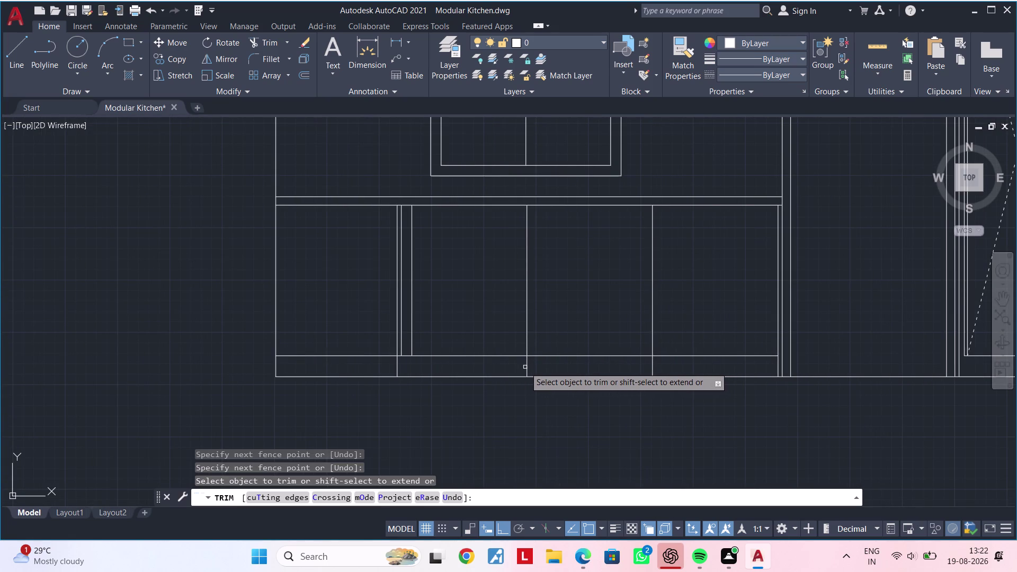
drag(525, 367, 532, 366)
click(545, 367)
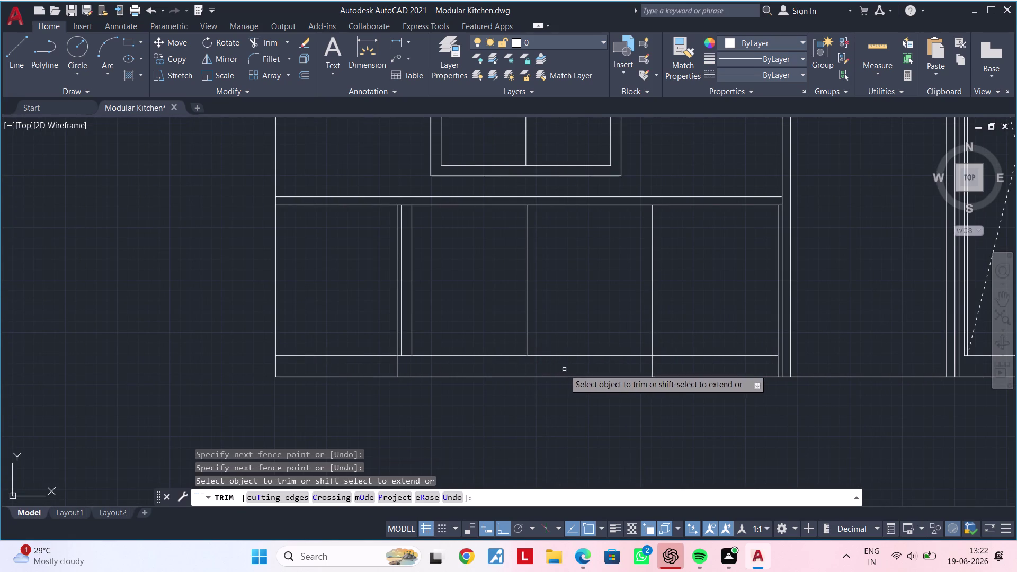
middle_drag(557, 367, 445, 359)
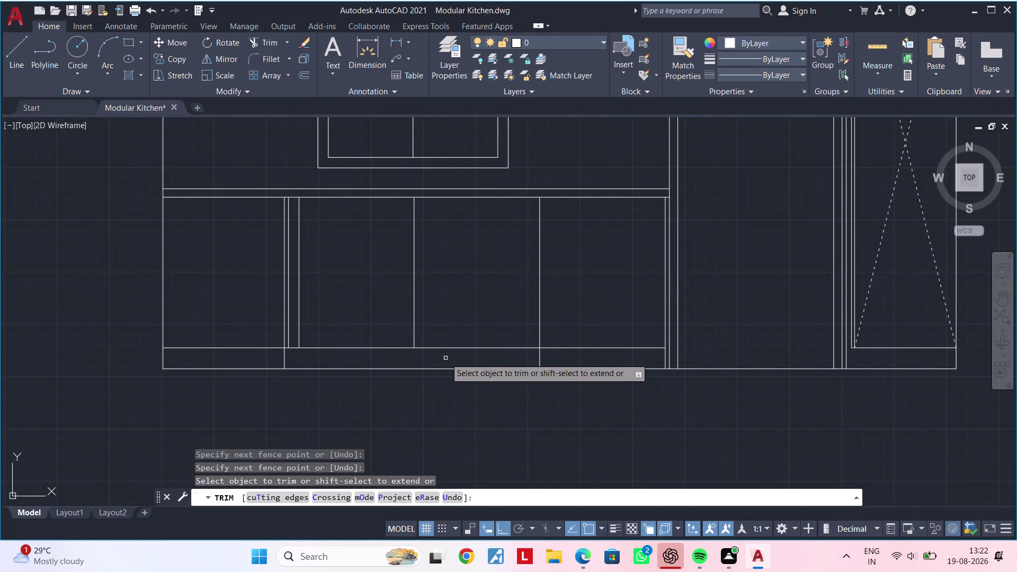
click(540, 358)
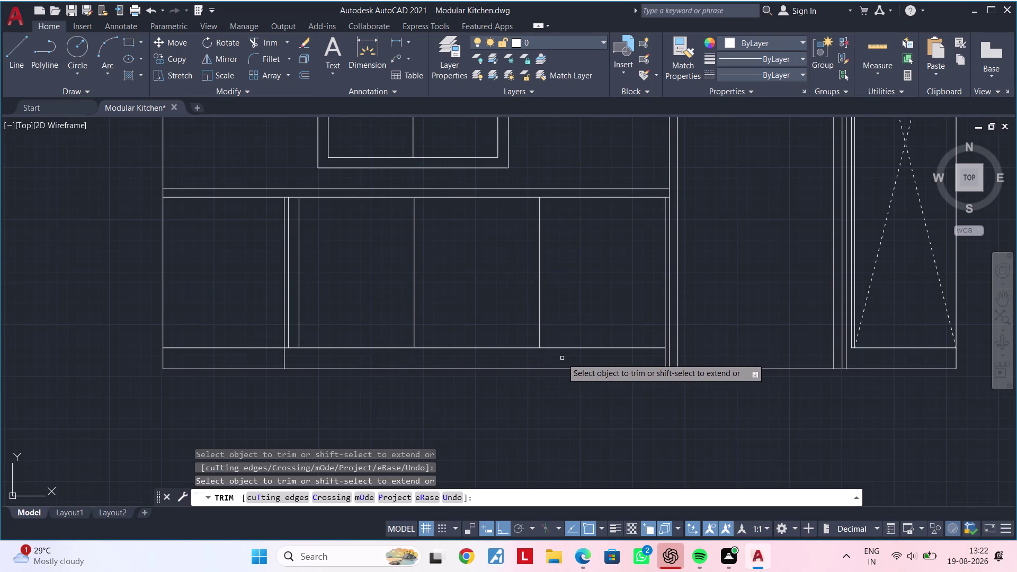
middle_drag(539, 357, 586, 361)
End trimming and bring the left base cabinet back into close view.
key(Escape)
key(Escape)
middle_drag(533, 313, 596, 321)
key(Escape)
key(Escape)
scroll(down, 3)
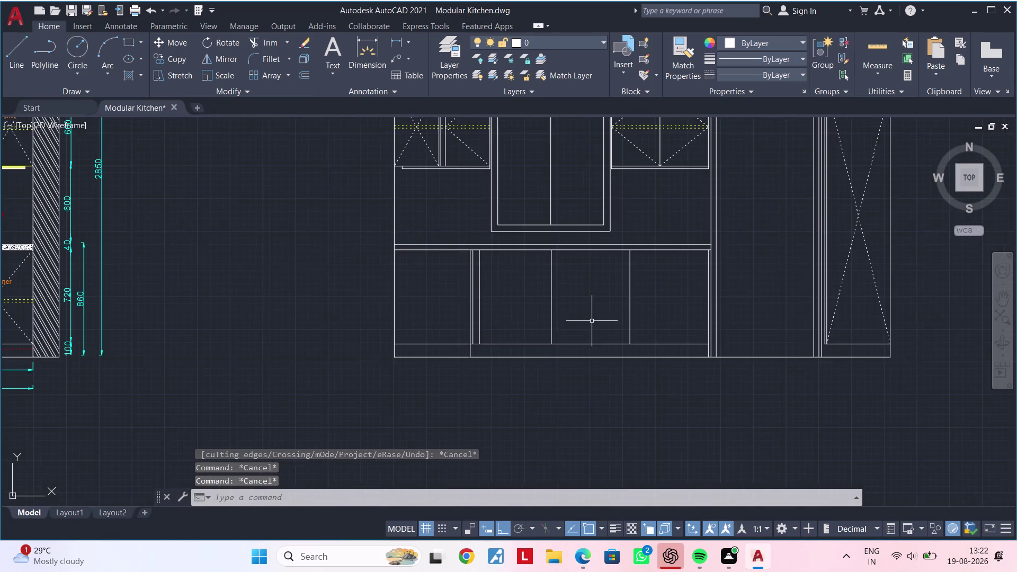
middle_drag(591, 321, 621, 317)
key(Escape)
key(Escape)
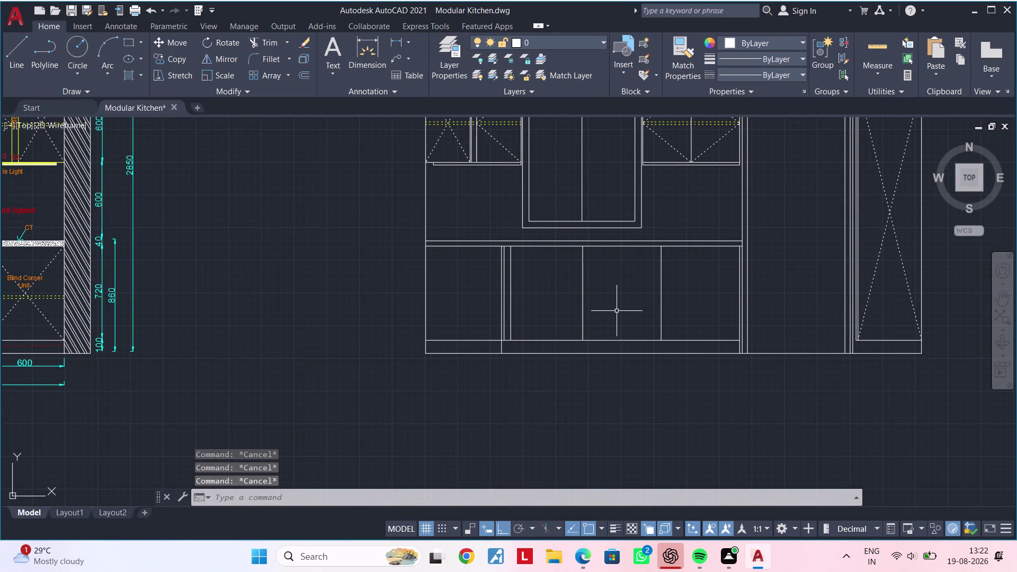
key(Escape)
key(Escape)
scroll(up, 3)
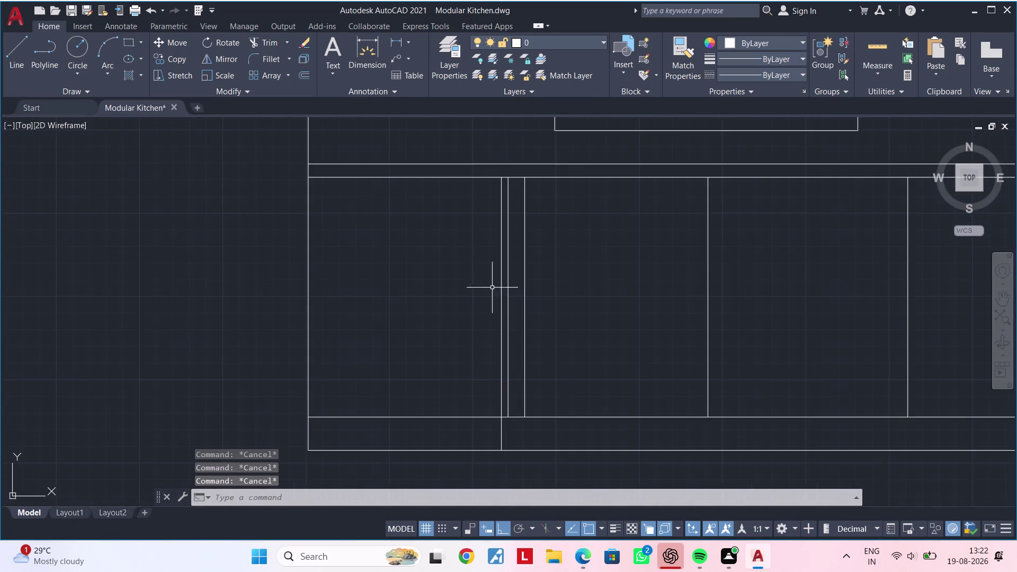
middle_drag(492, 287, 479, 294)
key(Escape)
scroll(up, 3)
Draw a horizontal line from the divider to the left base cabinet's edge.
key(Escape)
text(L)
key(space)
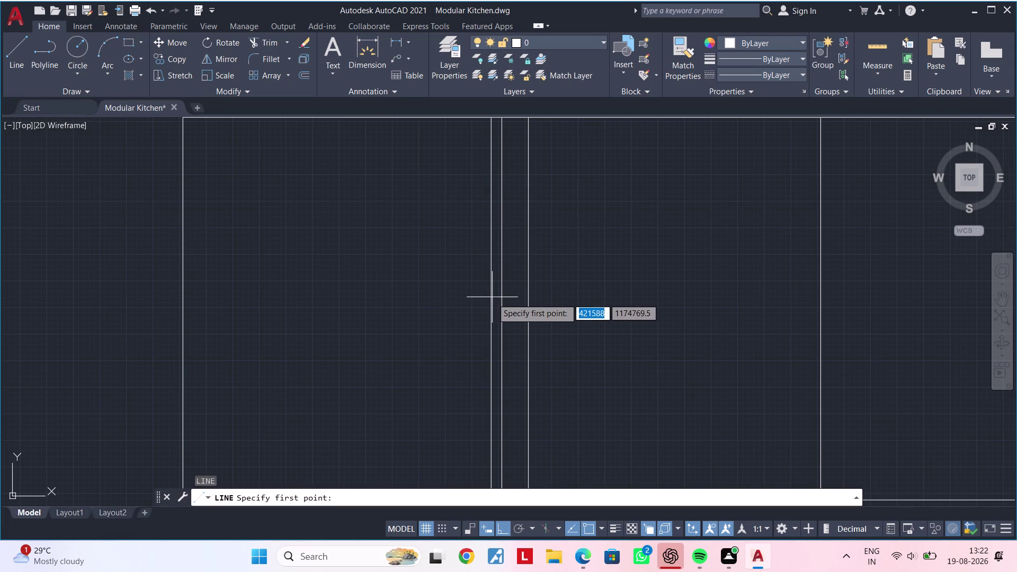
click(492, 338)
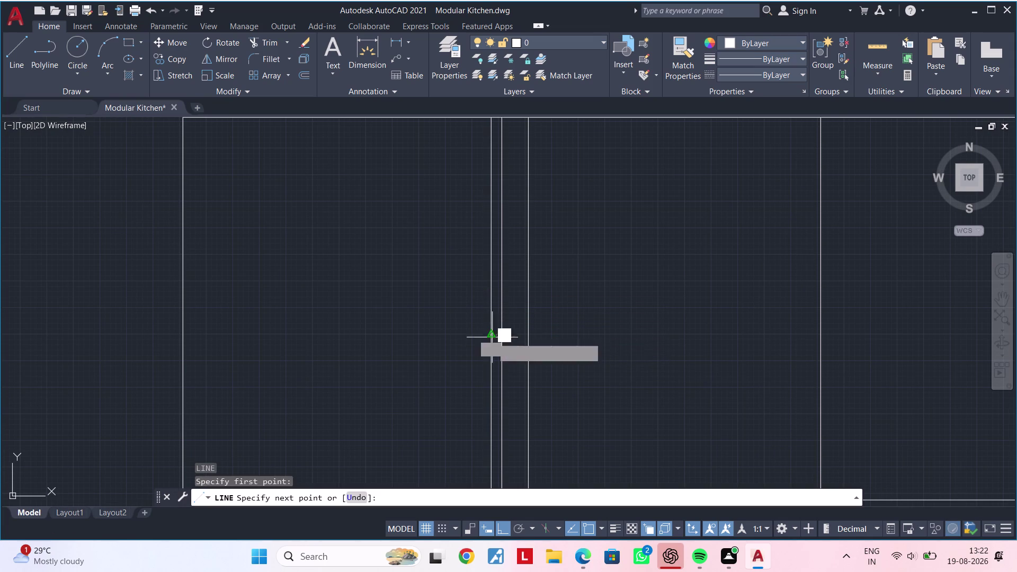
click(180, 334)
key(Escape)
key(Escape)
Extend the horizontal line to the base cabinets' right edge.
middle_drag(334, 354, 271, 345)
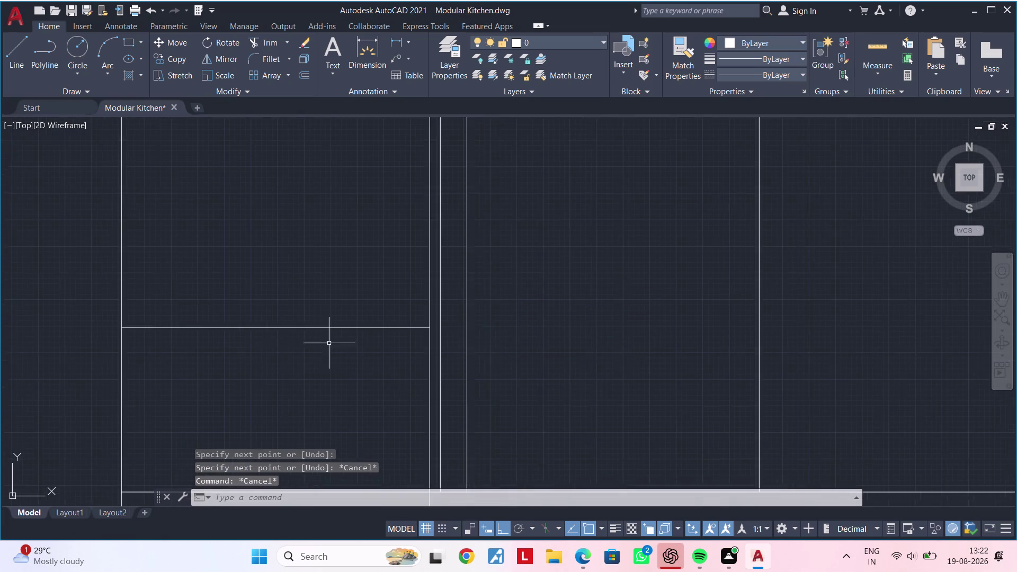
scroll(down, 3)
middle_drag(522, 342, 419, 341)
scroll(up, 3)
scroll(up, 3)
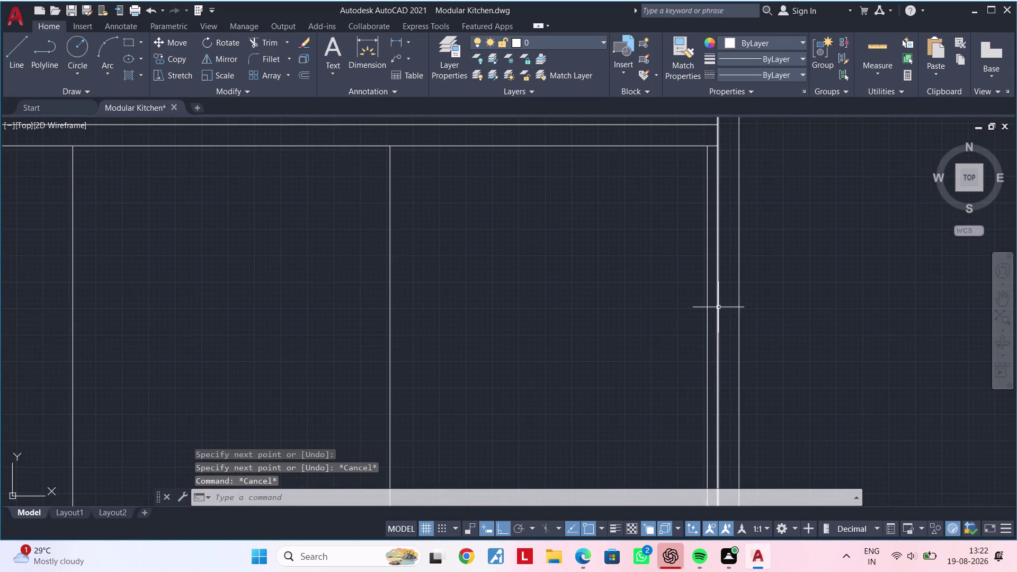
click(718, 308)
scroll(down, 3)
middle_drag(589, 320, 691, 315)
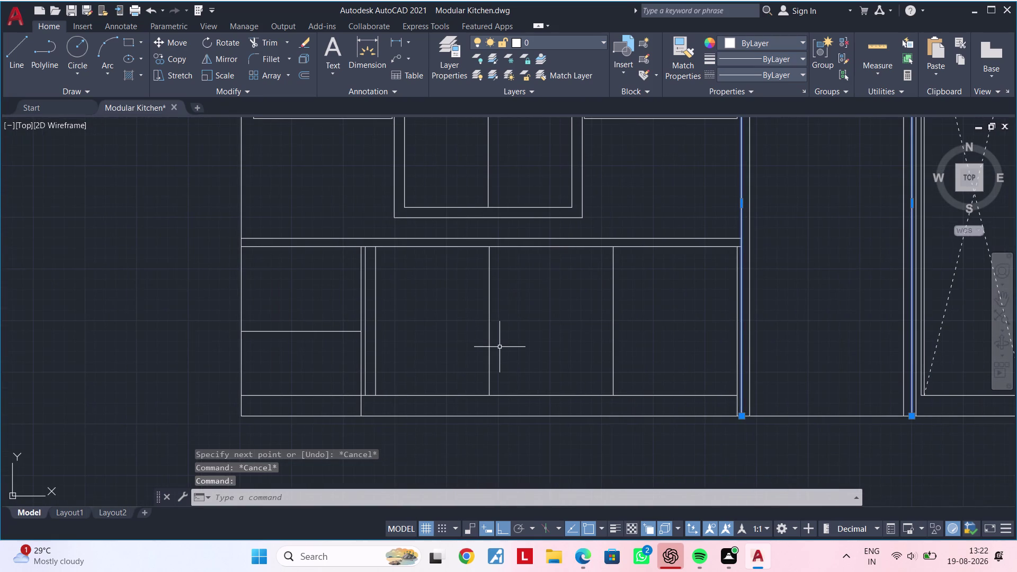
text(EX)
key(space)
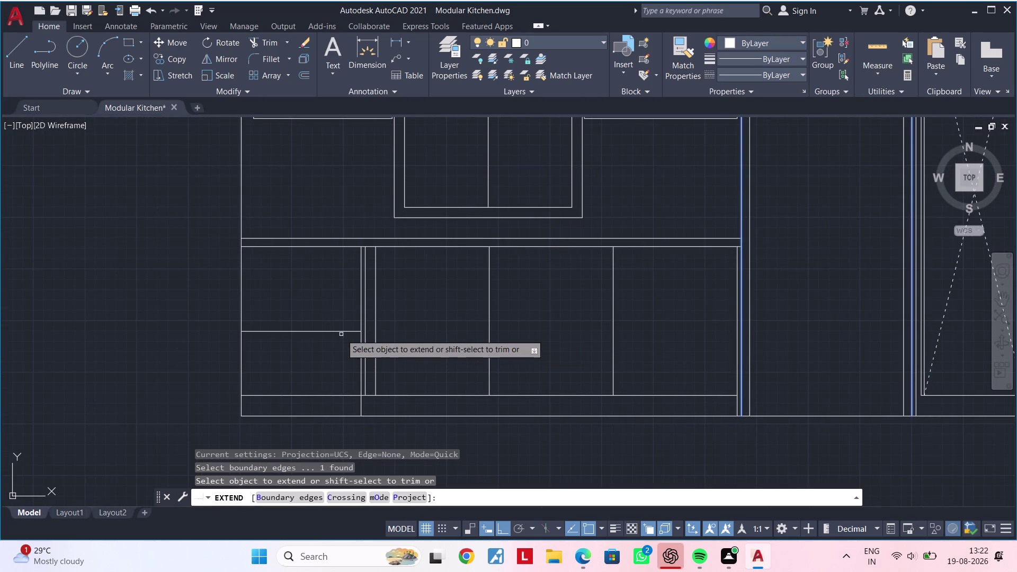
click(343, 331)
key(Escape)
key(Escape)
middle_drag(557, 340, 545, 345)
key(Escape)
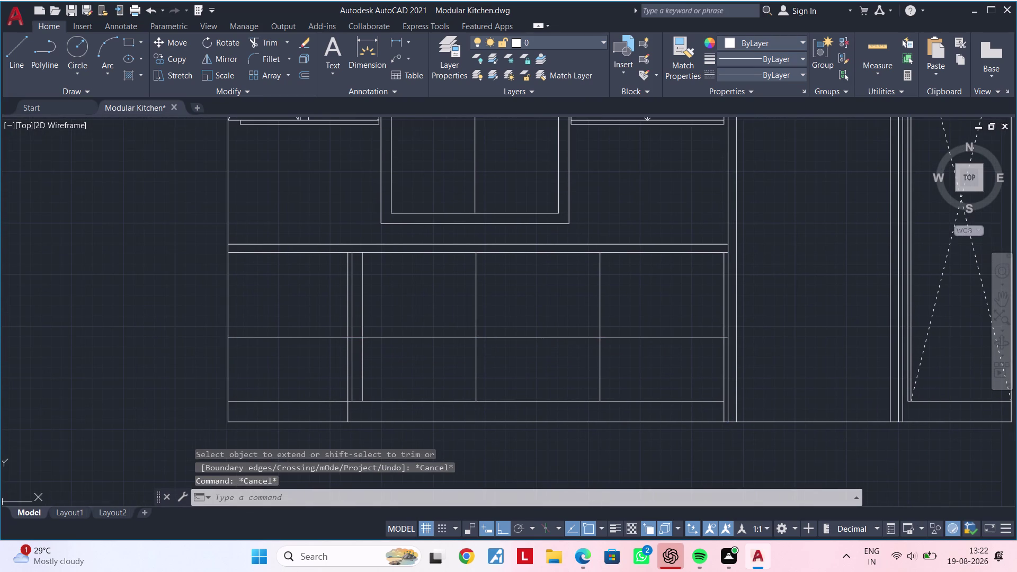
key(Escape)
Offset the base cabinets' horizontal line upward by 10 to form a double band.
text(OF 10)
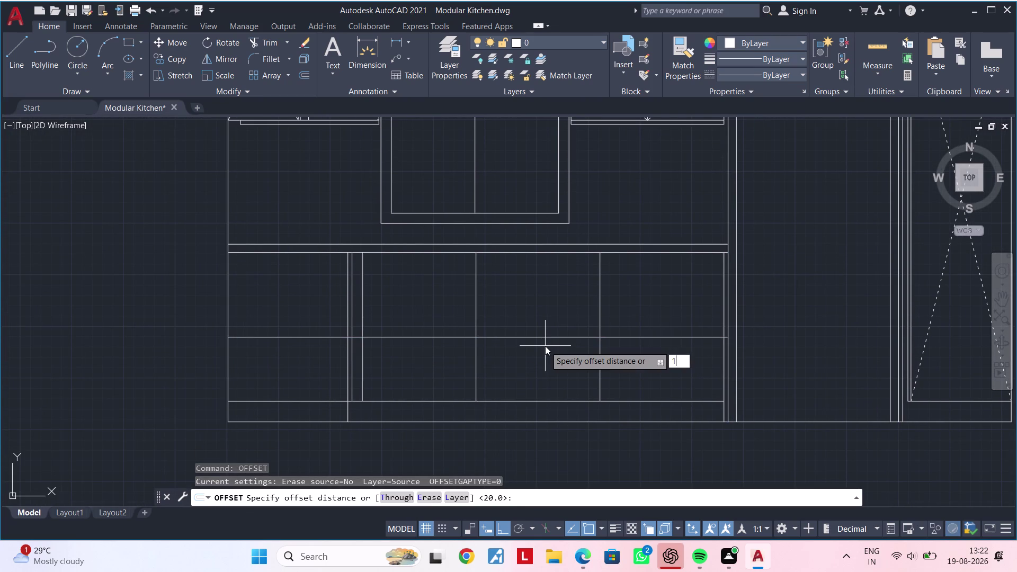
key(Return)
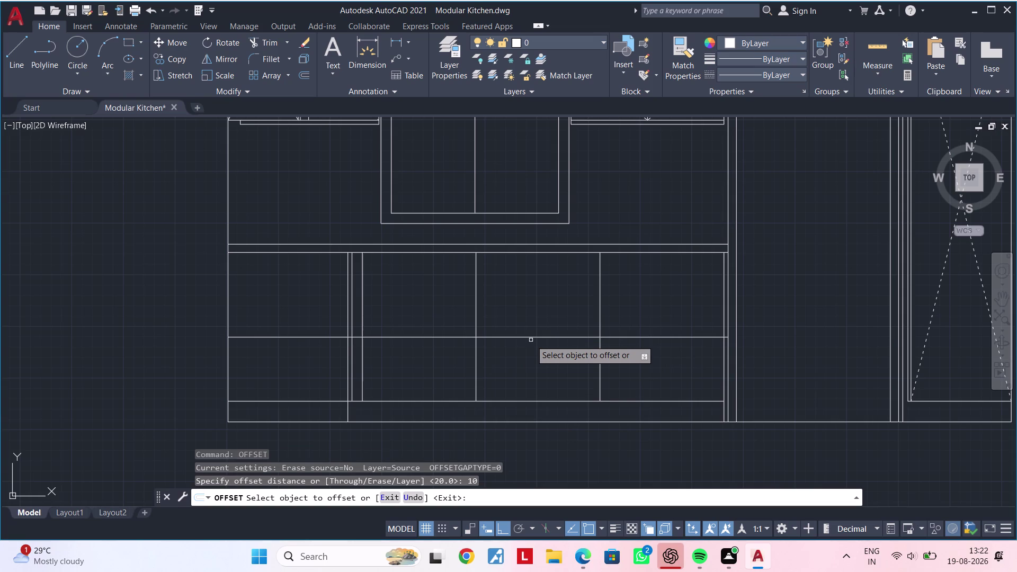
click(534, 337)
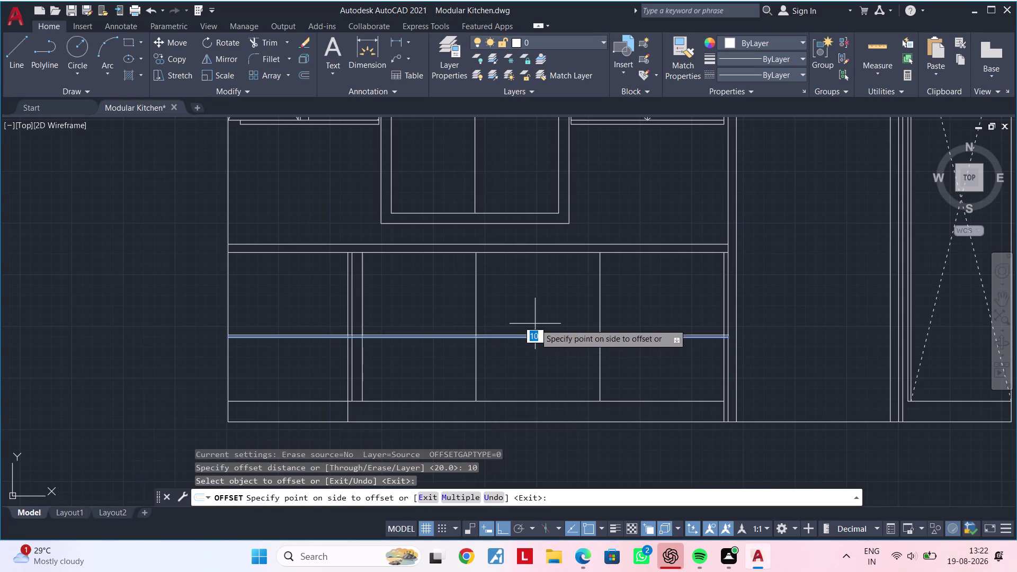
click(535, 323)
scroll(up, 3)
click(552, 323)
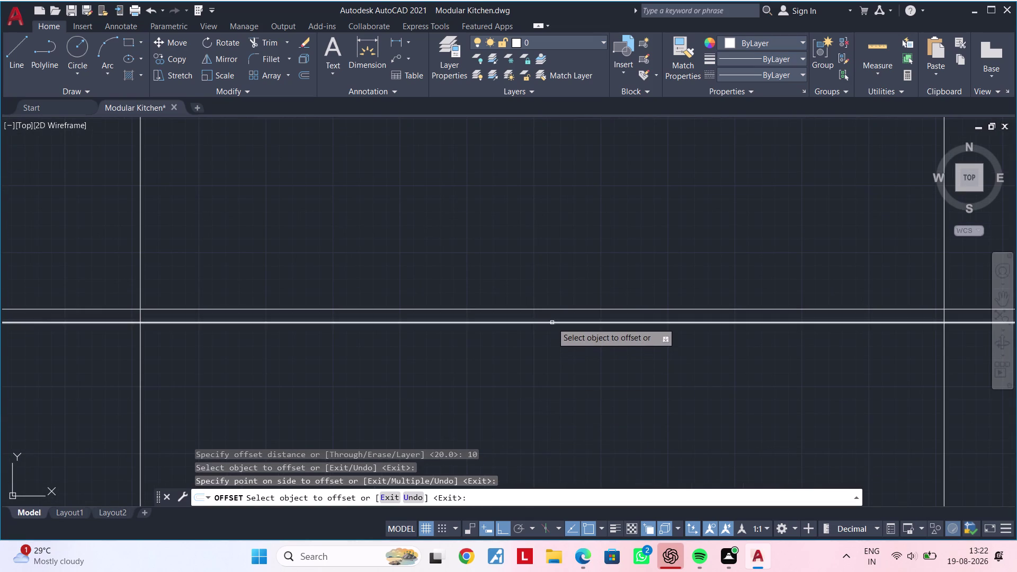
double_click(551, 370)
scroll(down, 3)
middle_drag(546, 369, 580, 315)
key(Escape)
key(Escape)
scroll(up, 3)
key(Escape)
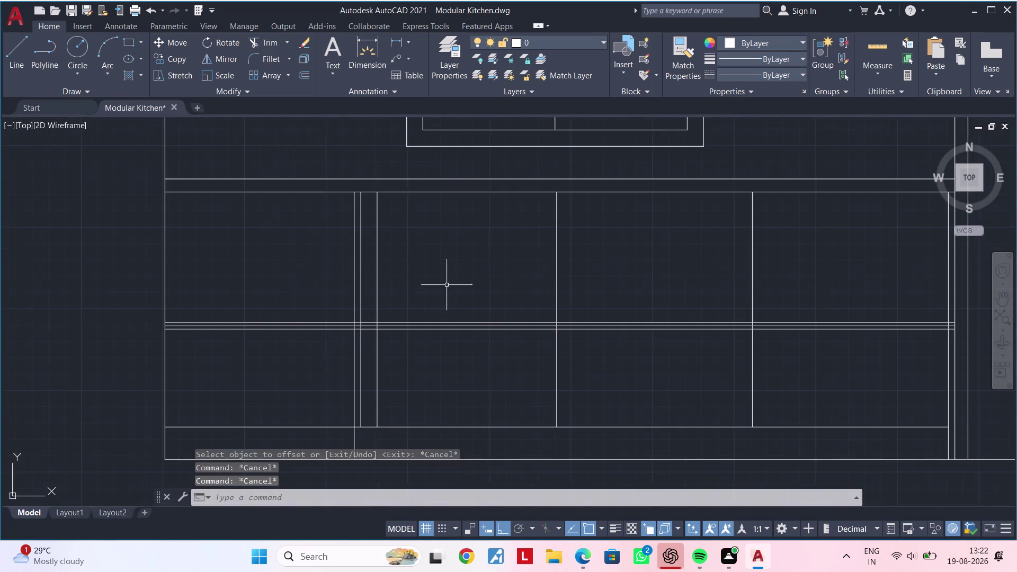
middle_drag(447, 284, 515, 248)
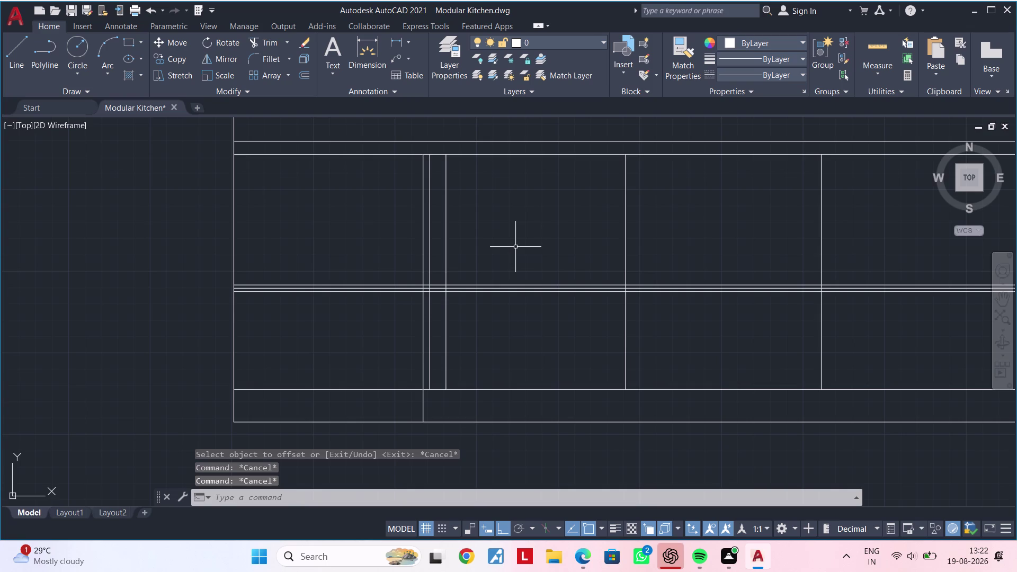
key(Escape)
key(Escape)
key(Escape)
Draw the first diagonal line from the cabinet top to the cabinet's edge.
text(L)
key(space)
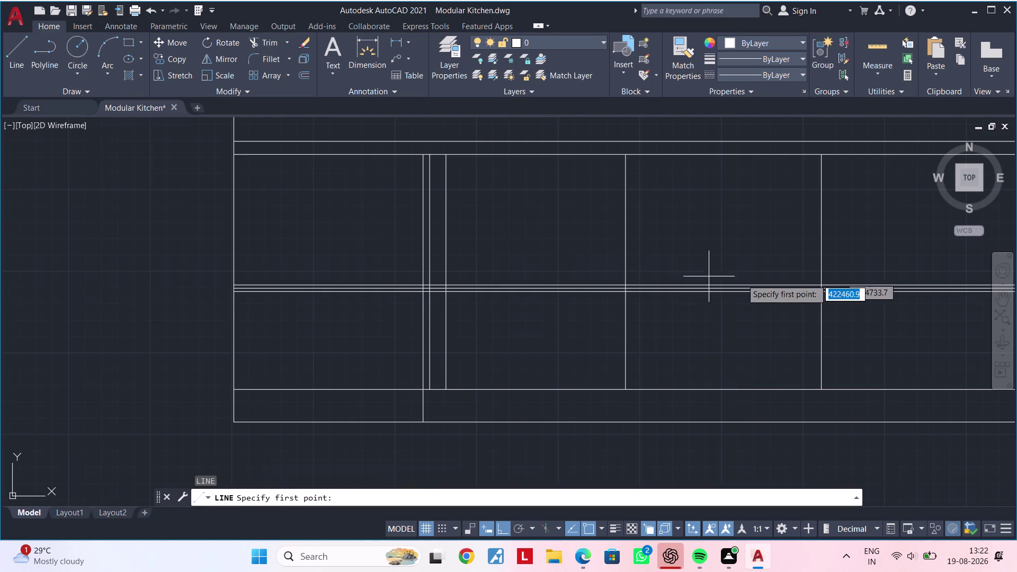
scroll(down, 3)
middle_drag(705, 322, 597, 344)
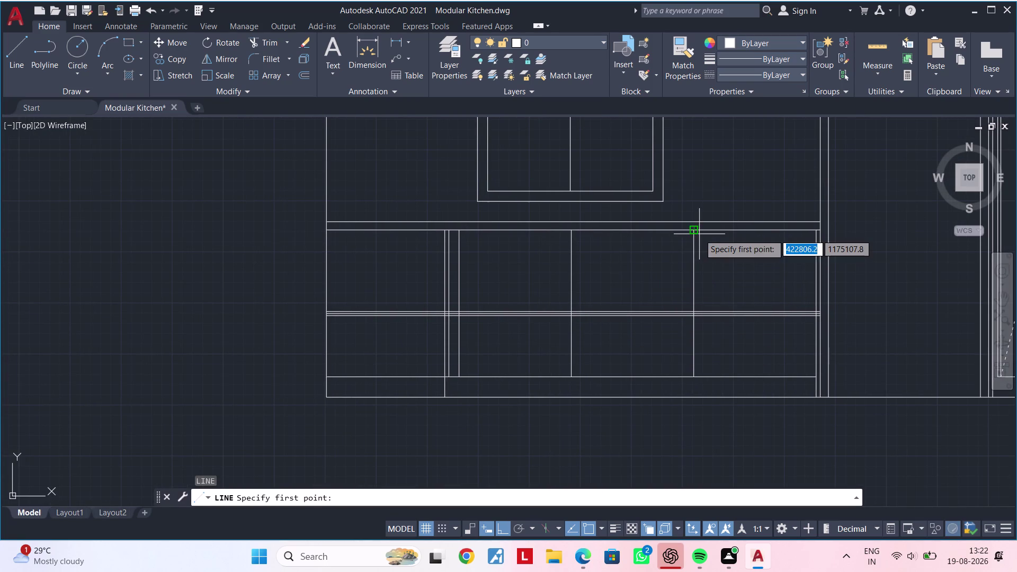
scroll(up, 3)
click(693, 219)
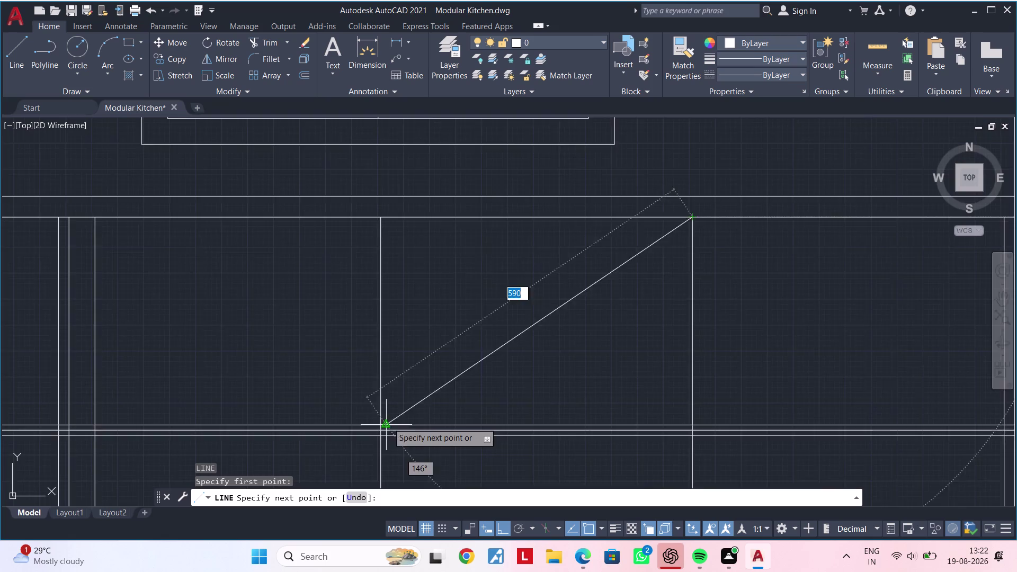
scroll(up, 3)
click(368, 438)
scroll(down, 3)
middle_drag(631, 394, 456, 239)
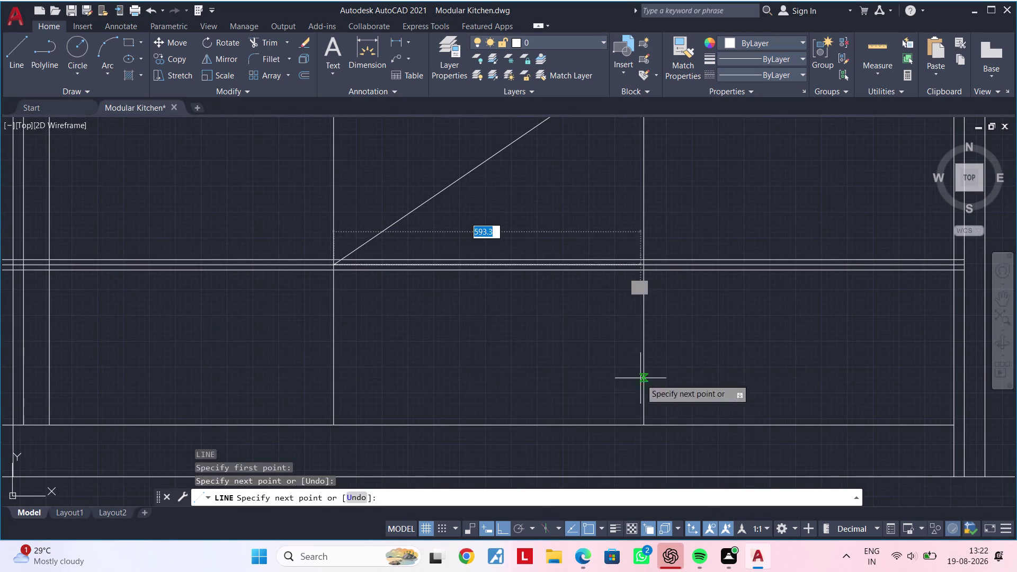
Place the remaining corner points to close the diamond on the base cabinet door.
click(647, 427)
middle_drag(813, 350, 694, 374)
scroll(up, 3)
click(795, 271)
scroll(down, 3)
middle_drag(700, 203, 821, 421)
click(564, 234)
scroll(down, 3)
middle_drag(560, 280, 696, 254)
key(Escape)
key(Escape)
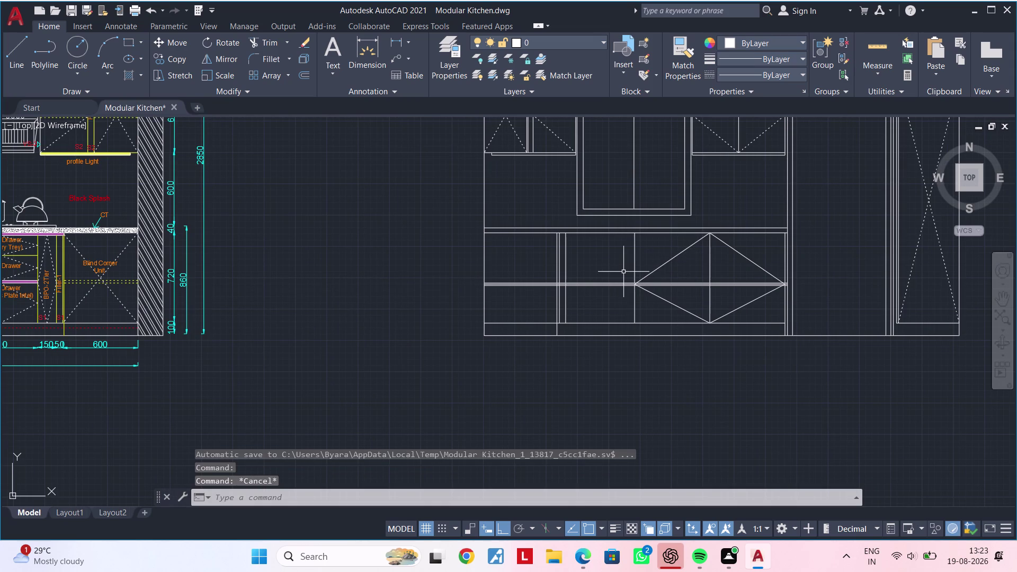
Zoom and pan to center the next lower cabinet in view.
scroll(up, 3)
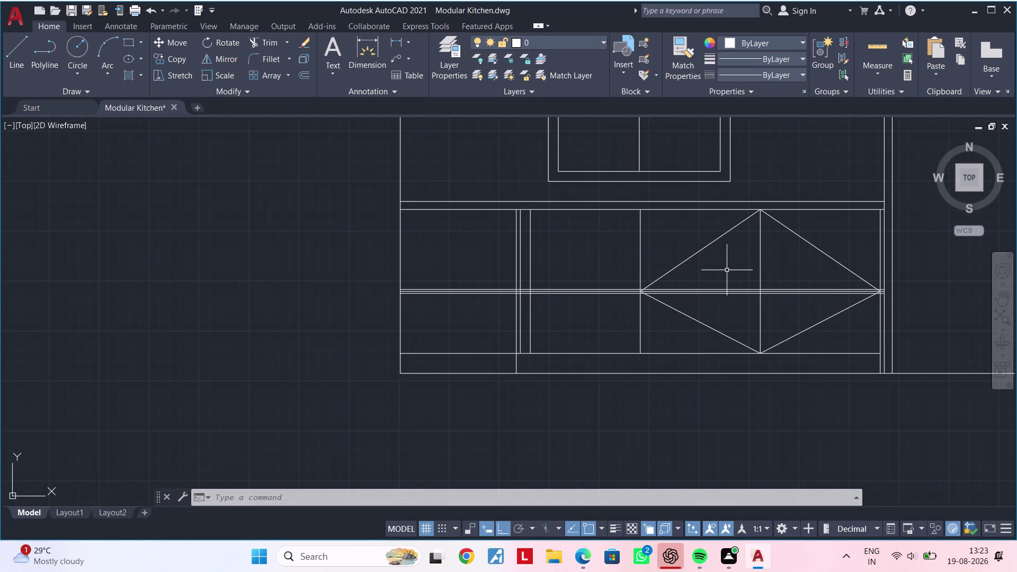
scroll(up, 3)
scroll(down, 3)
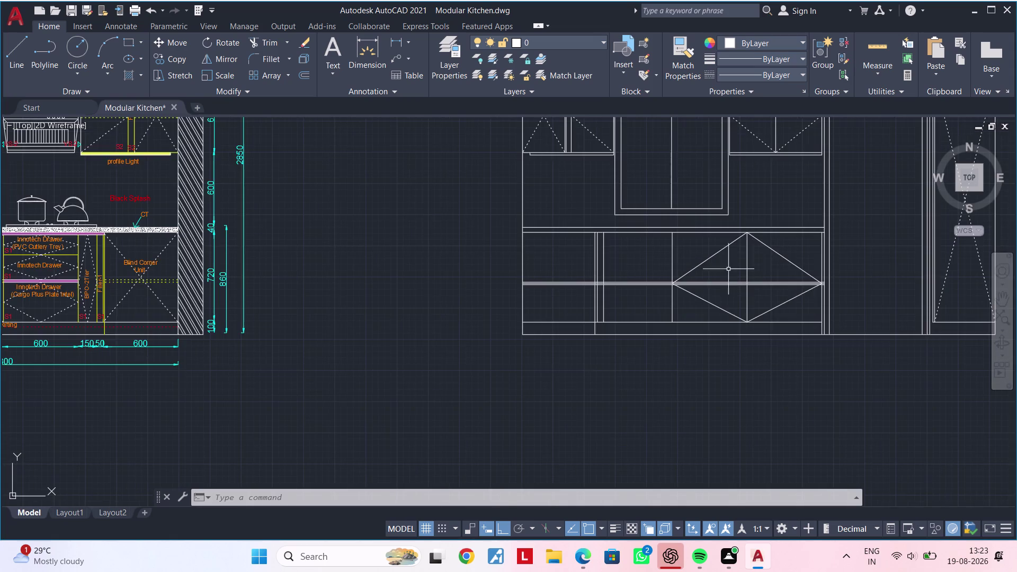
scroll(down, 3)
scroll(up, 3)
middle_drag(687, 277, 721, 276)
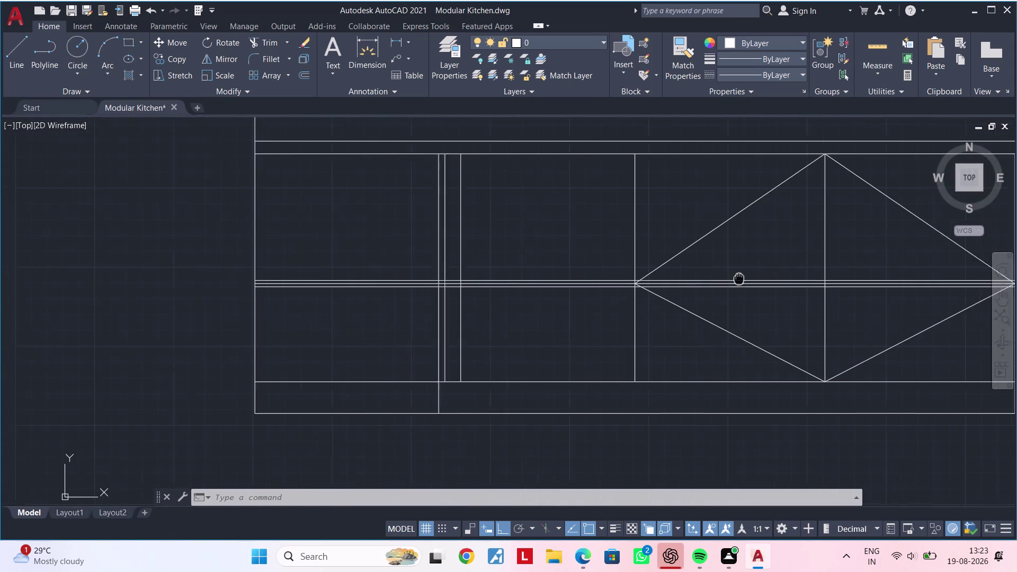
middle_drag(721, 277, 762, 277)
Draw a diagonal line from the cabinet's top down to its bottom edge.
key(space)
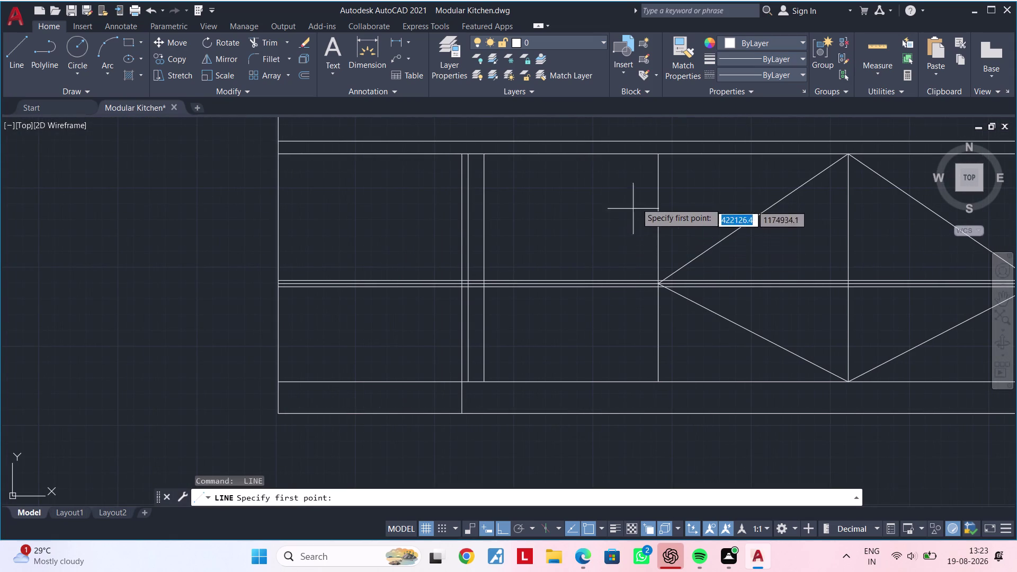
scroll(up, 3)
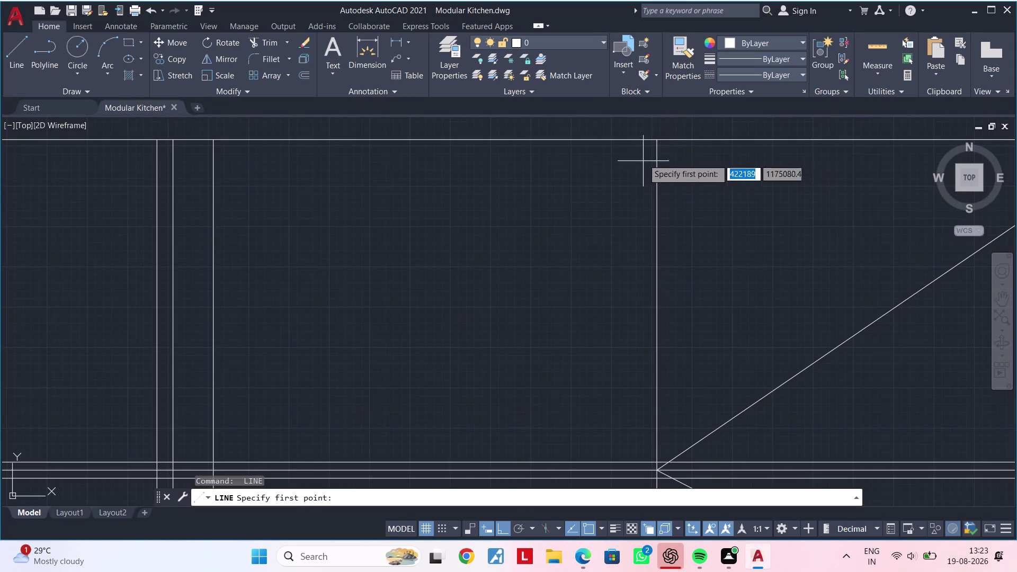
click(653, 140)
scroll(down, 3)
middle_drag(498, 278, 664, 230)
scroll(up, 3)
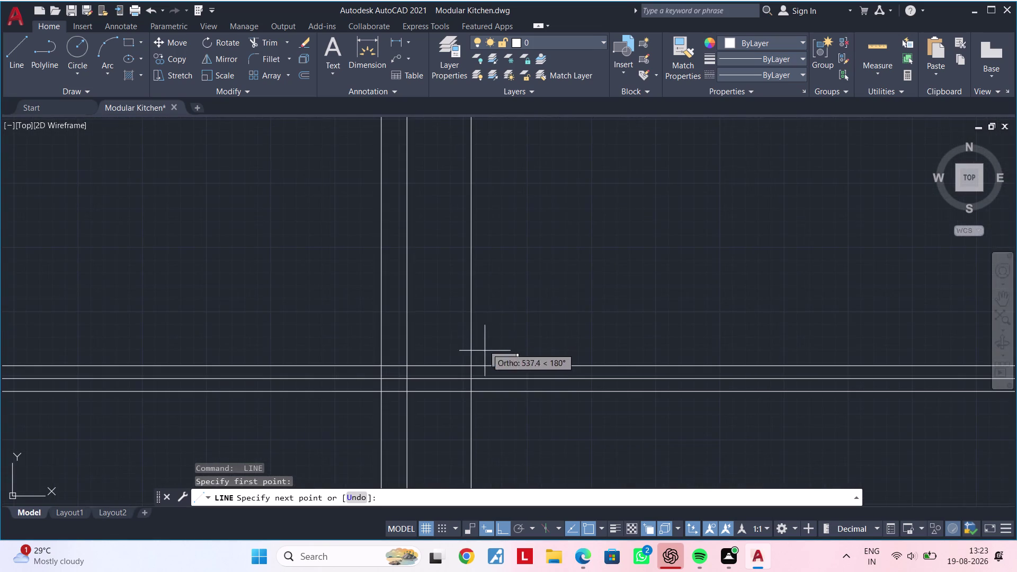
click(472, 381)
scroll(down, 3)
middle_drag(646, 361, 494, 250)
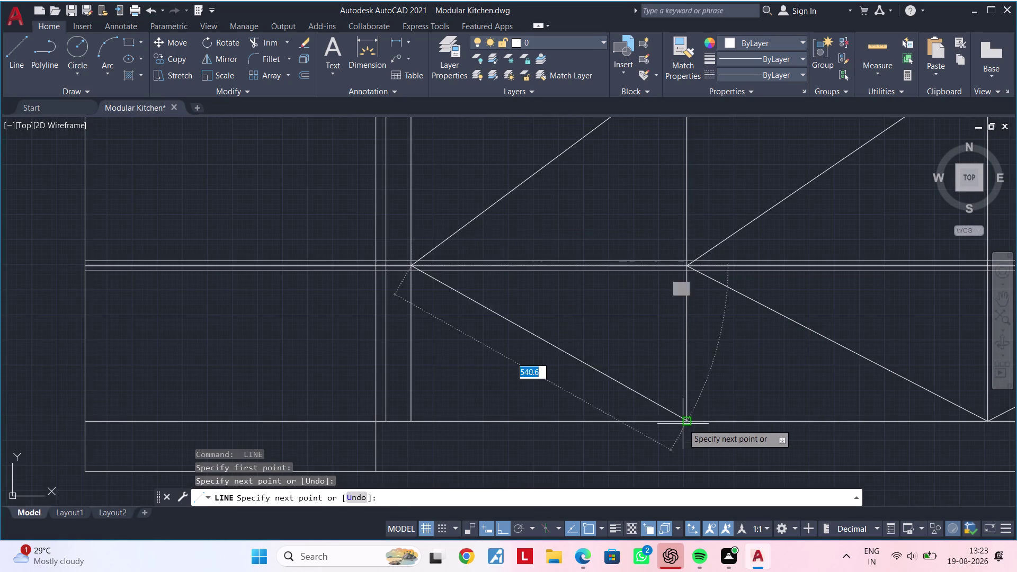
click(686, 424)
scroll(down, 3)
middle_drag(543, 392, 727, 403)
key(Escape)
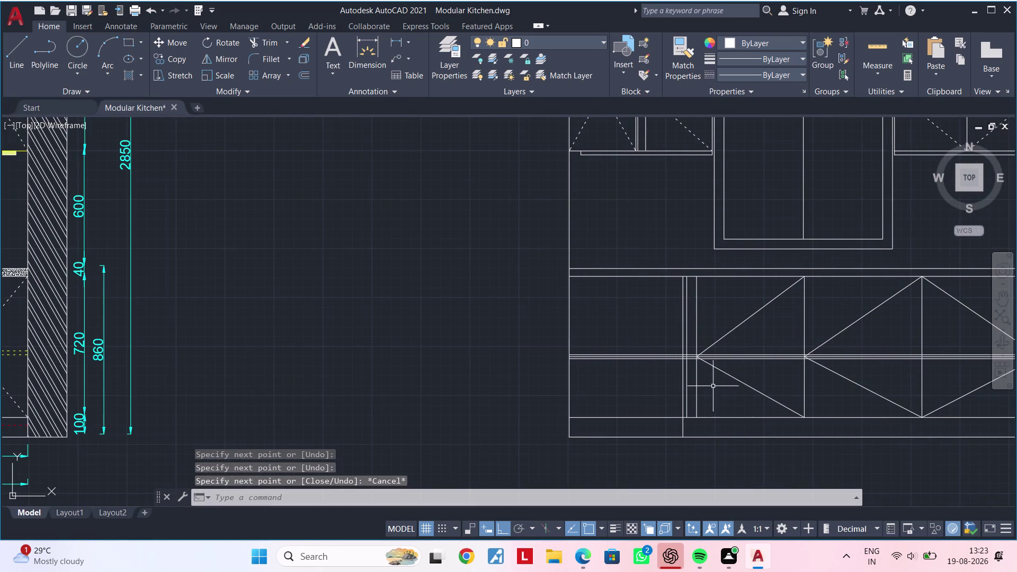
Draw a diagonal from the cabinet's top edge to the left cabinet's lower corner.
key(space)
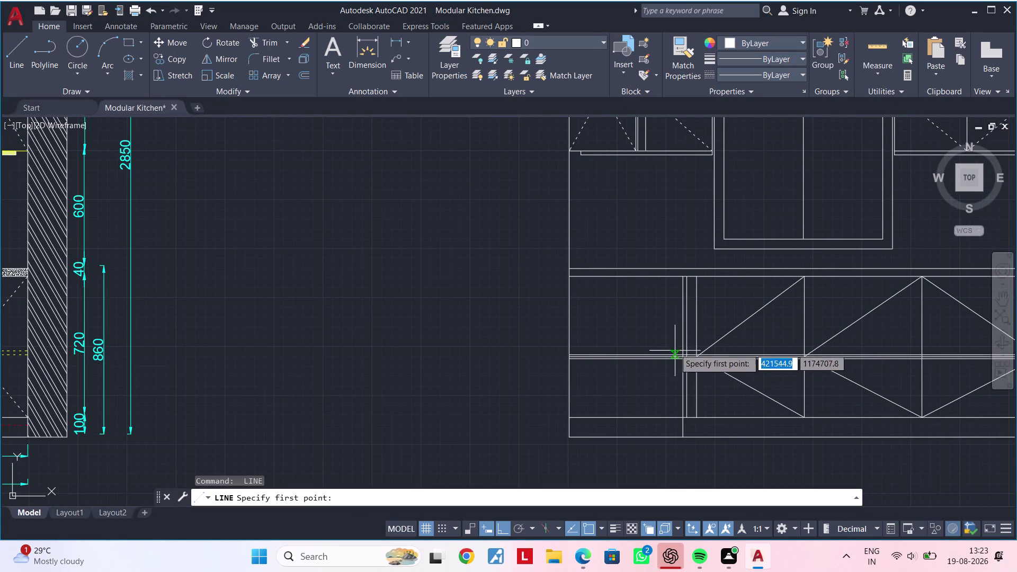
scroll(up, 3)
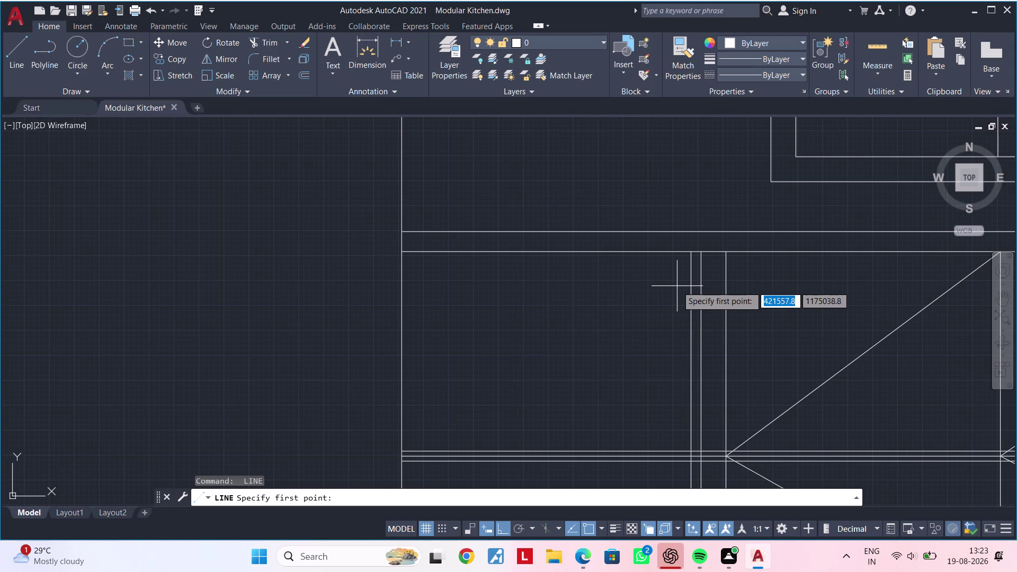
scroll(up, 3)
click(709, 200)
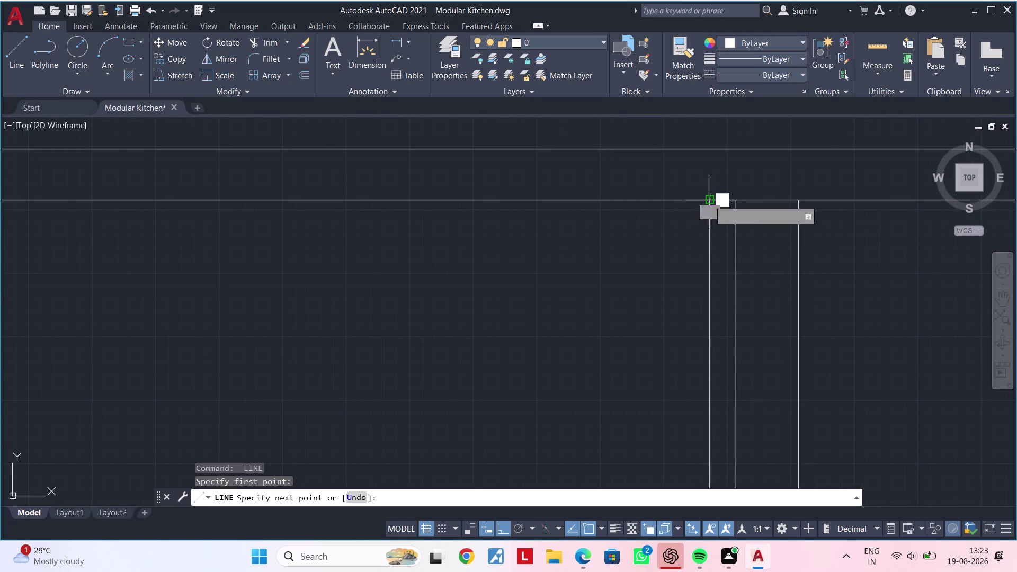
scroll(down, 3)
middle_drag(625, 338, 747, 208)
scroll(down, 3)
middle_drag(598, 363, 638, 270)
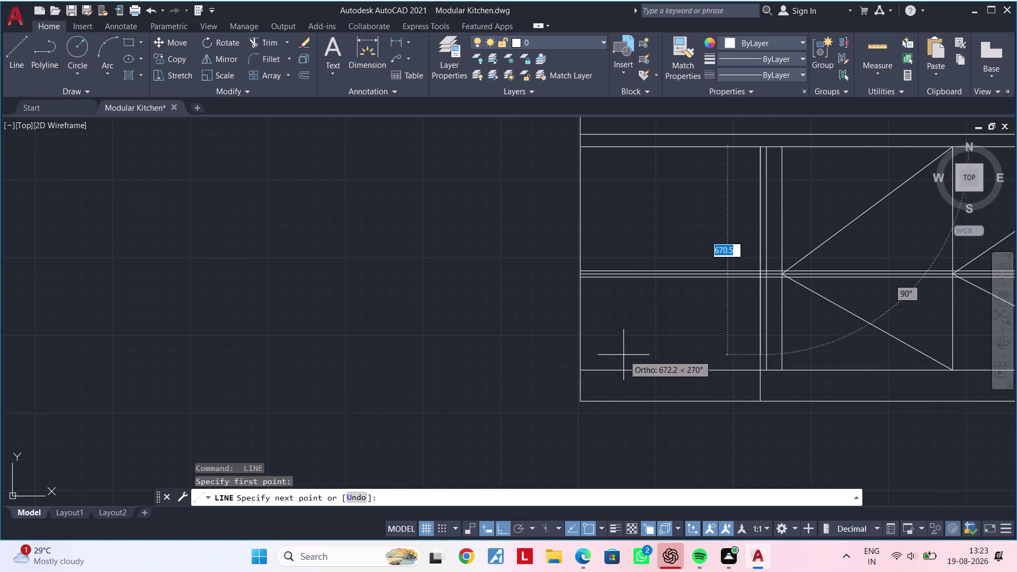
click(581, 368)
key(Escape)
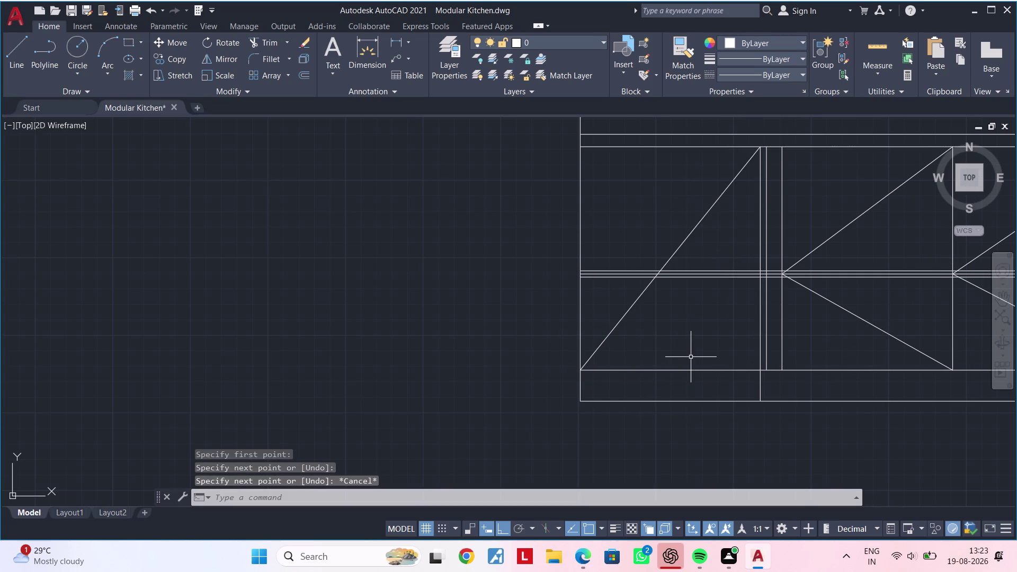
Draw the crossing diagonal over the left cabinet to form an X.
key(space)
click(759, 369)
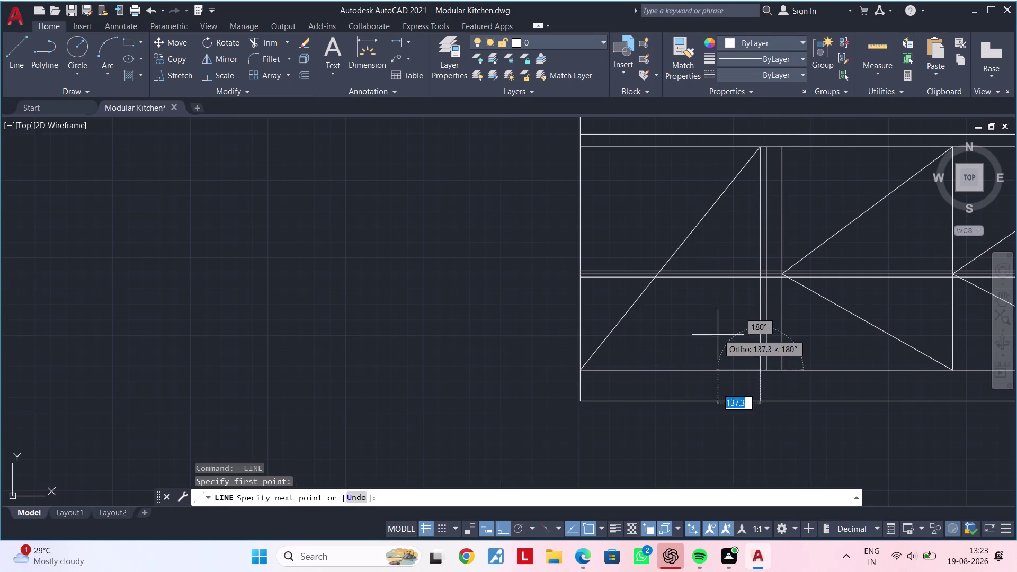
middle_drag(719, 339, 742, 401)
click(604, 208)
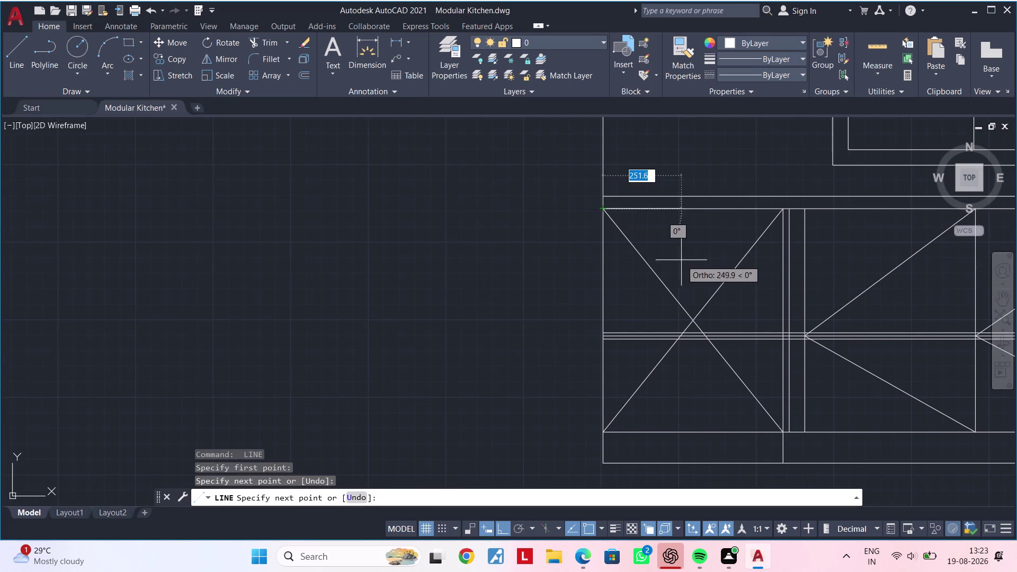
Clear all active commands and select the stray horizontal line across the cabinets.
key(Escape)
middle_drag(705, 274, 629, 271)
key(Escape)
key(Escape)
key(Escape)
key(Escape)
key(Escape)
key(Escape)
key(Escape)
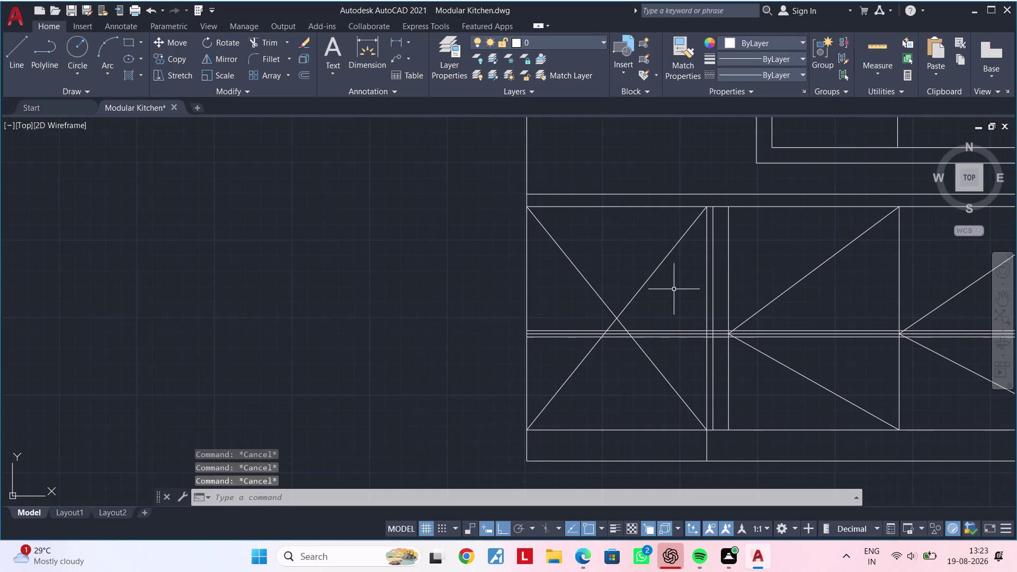
key(Escape)
key(Escape)
scroll(up, 3)
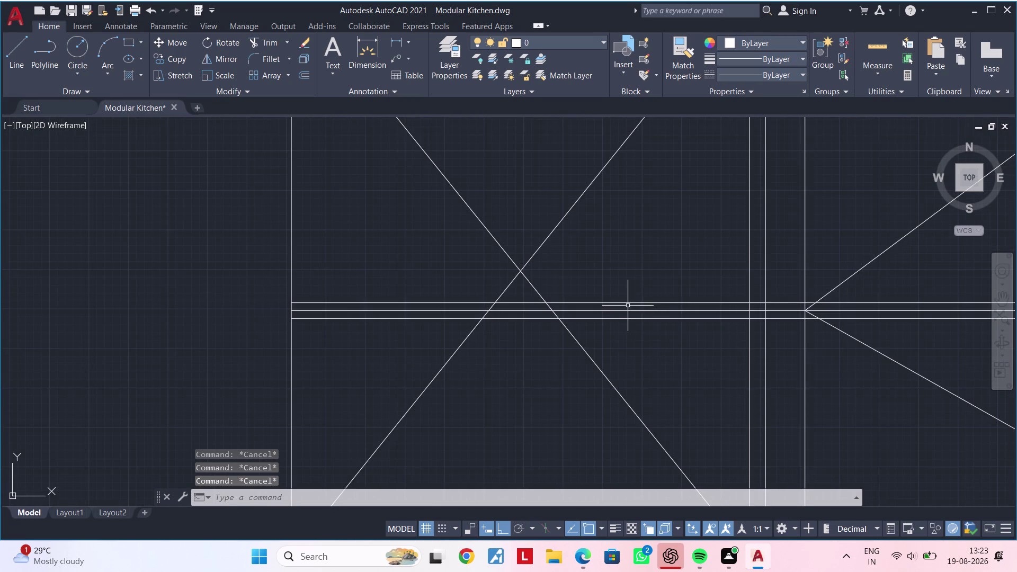
click(626, 310)
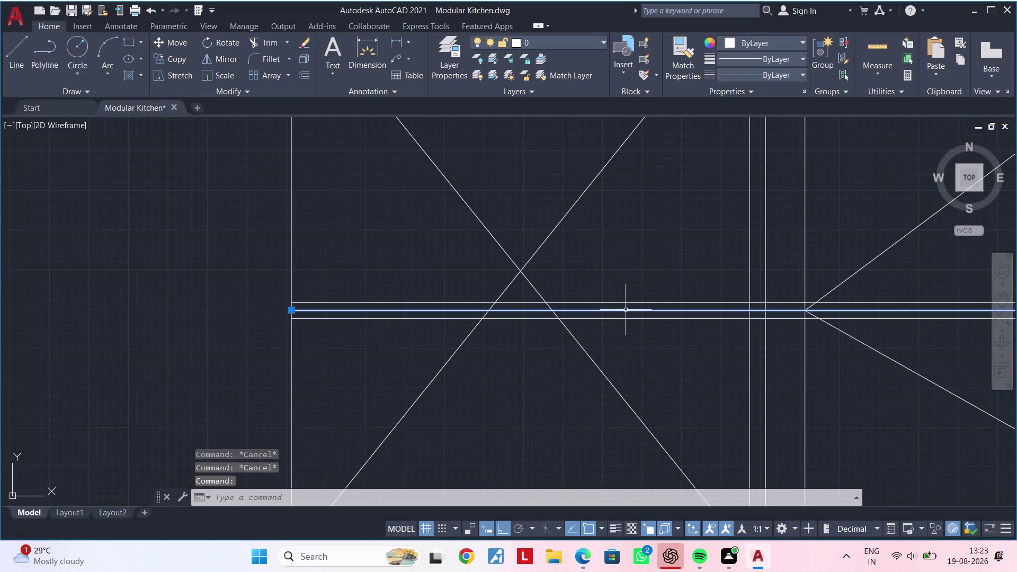
Erase the selected stray horizontal line and bring the whole cabinet elevation into view.
key(Delete)
scroll(down, 3)
middle_drag(647, 346, 481, 357)
middle_drag(611, 357, 553, 357)
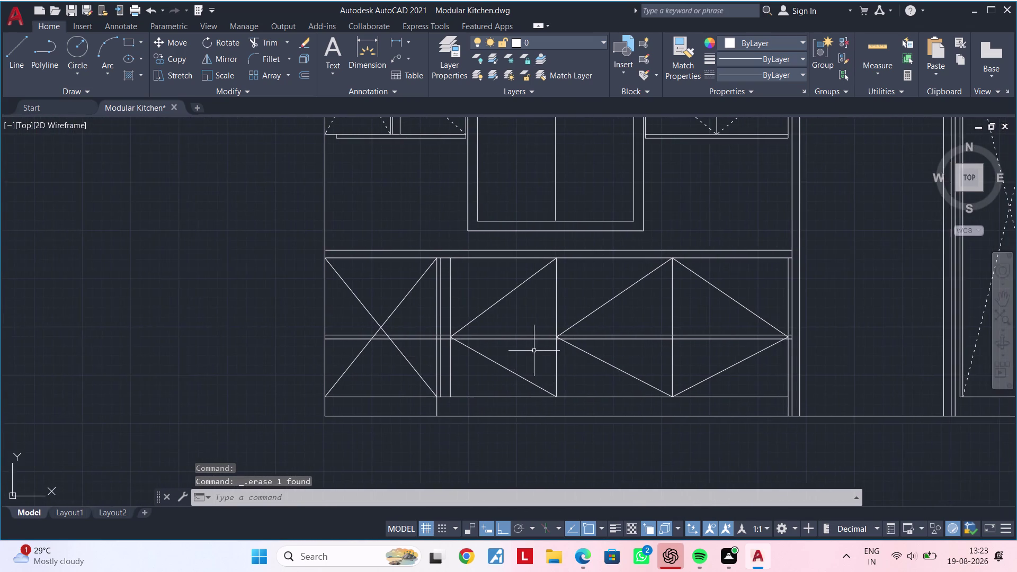
scroll(up, 3)
key(Escape)
scroll(down, 3)
middle_drag(528, 357, 703, 358)
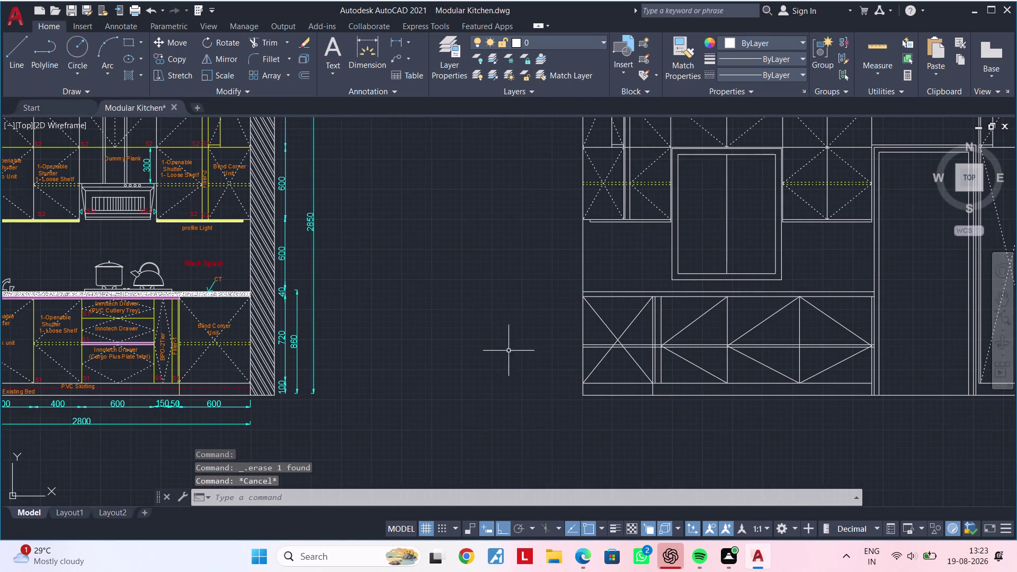
key(m)
key(Escape)
key(Escape)
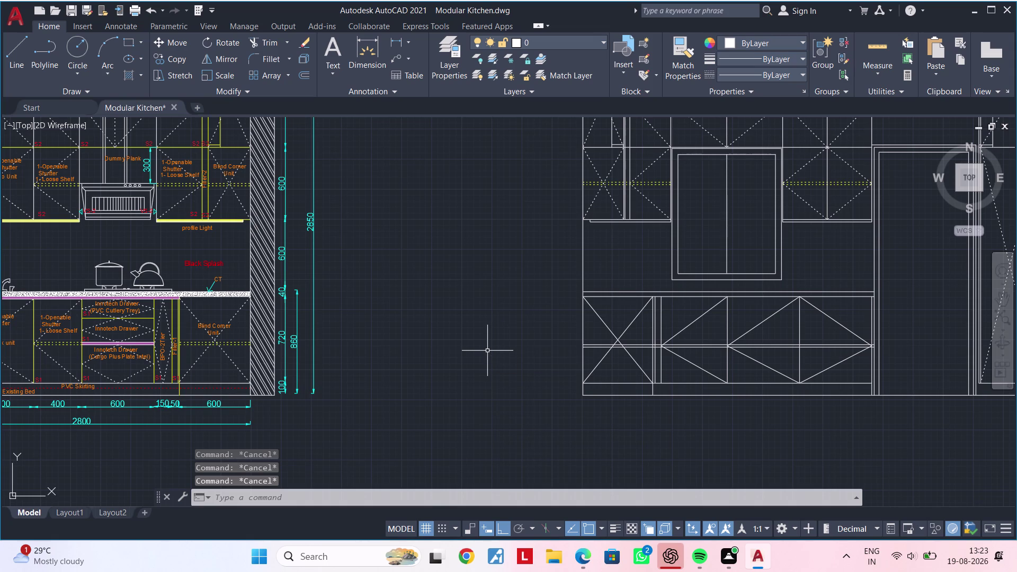
Match a lower cabinet line to the yellow dashed source line's style using MA.
text(ma)
key(space)
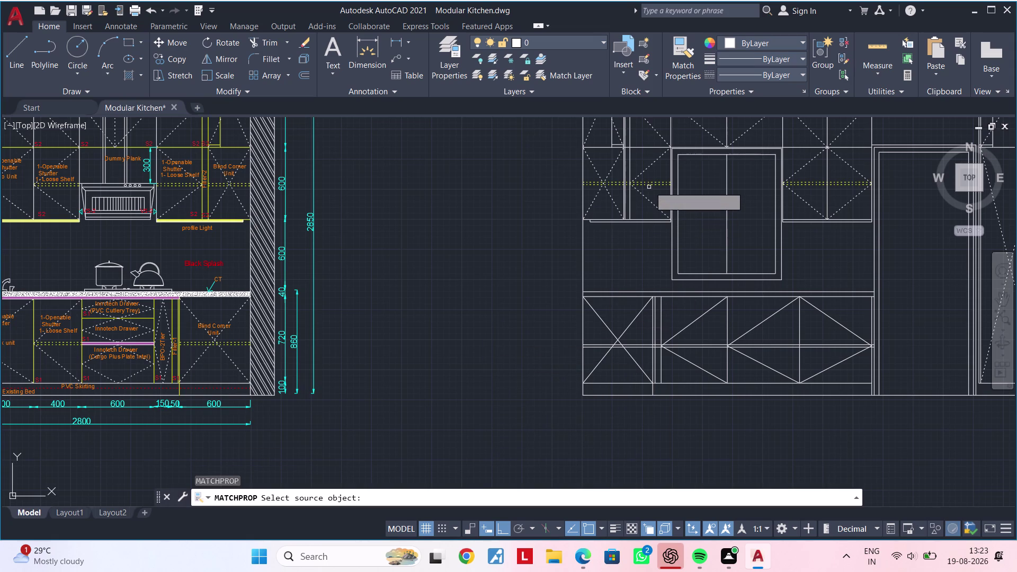
click(650, 184)
scroll(up, 3)
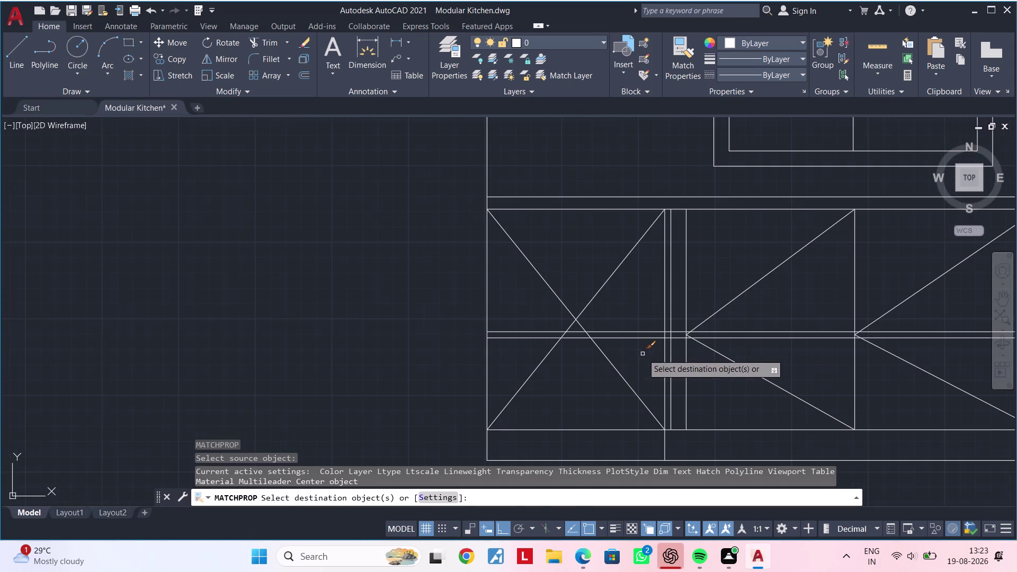
click(642, 354)
click(633, 319)
scroll(down, 3)
middle_drag(760, 362, 600, 363)
key(Escape)
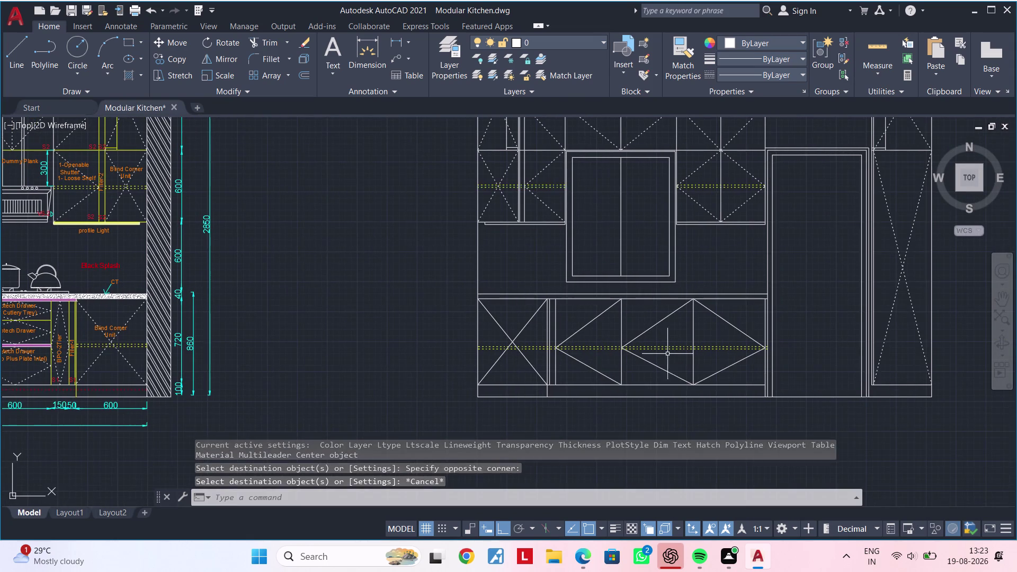
key(Escape)
middle_drag(677, 353, 651, 391)
Match properties again, making the right base cabinet diagonals dashed.
text(ma)
key(space)
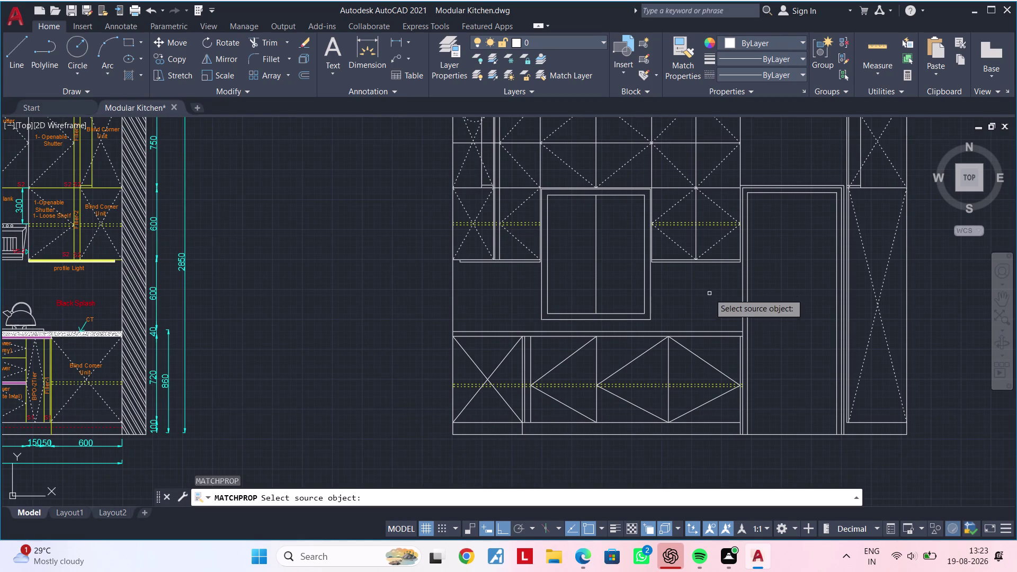
click(709, 252)
click(718, 357)
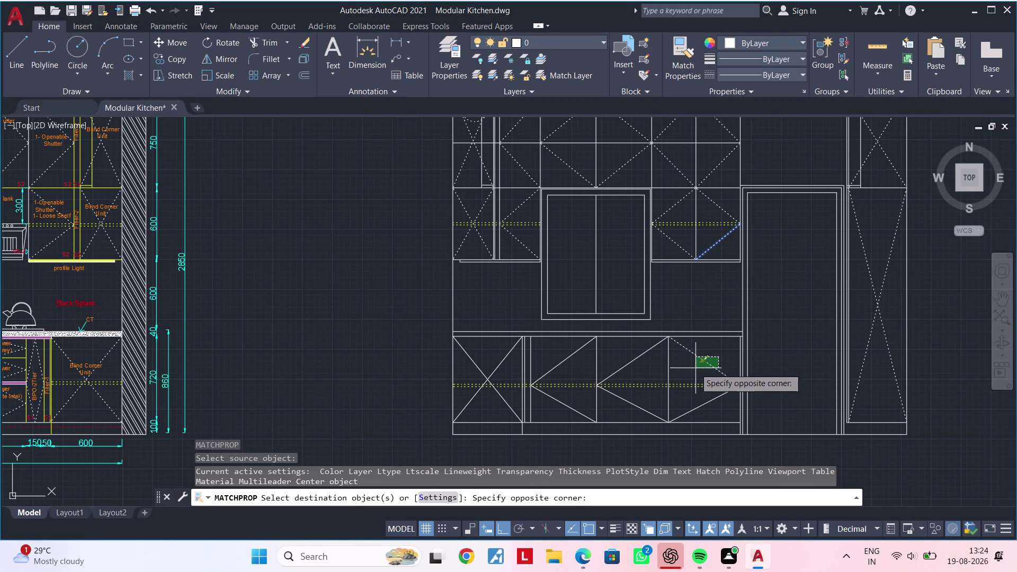
click(694, 369)
click(631, 346)
click(616, 368)
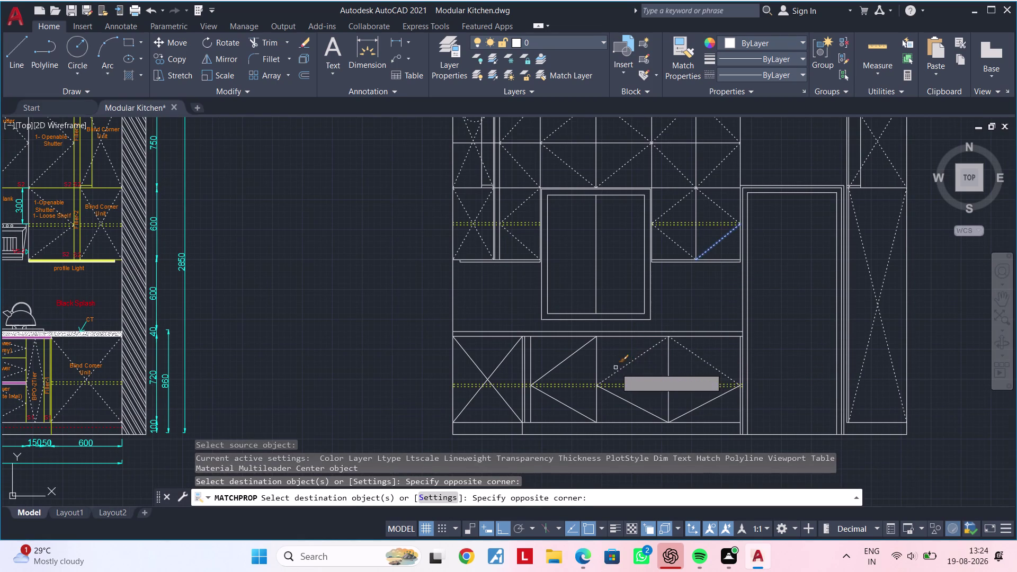
scroll(up, 3)
click(703, 412)
click(674, 406)
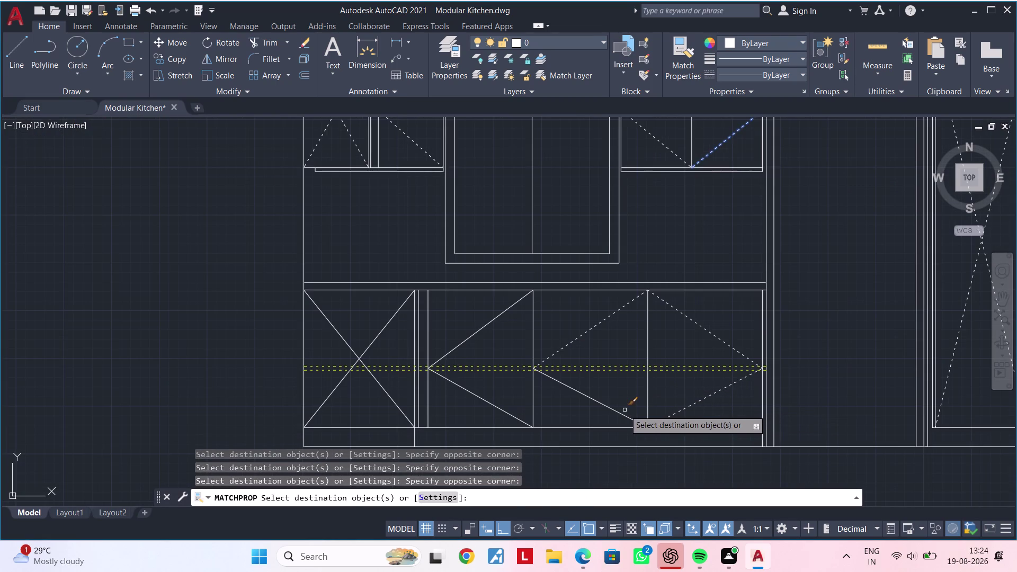
click(621, 410)
click(607, 411)
Make the middle and left base cabinet diagonals dashed, then finish matching.
middle_drag(597, 407, 675, 398)
click(570, 389)
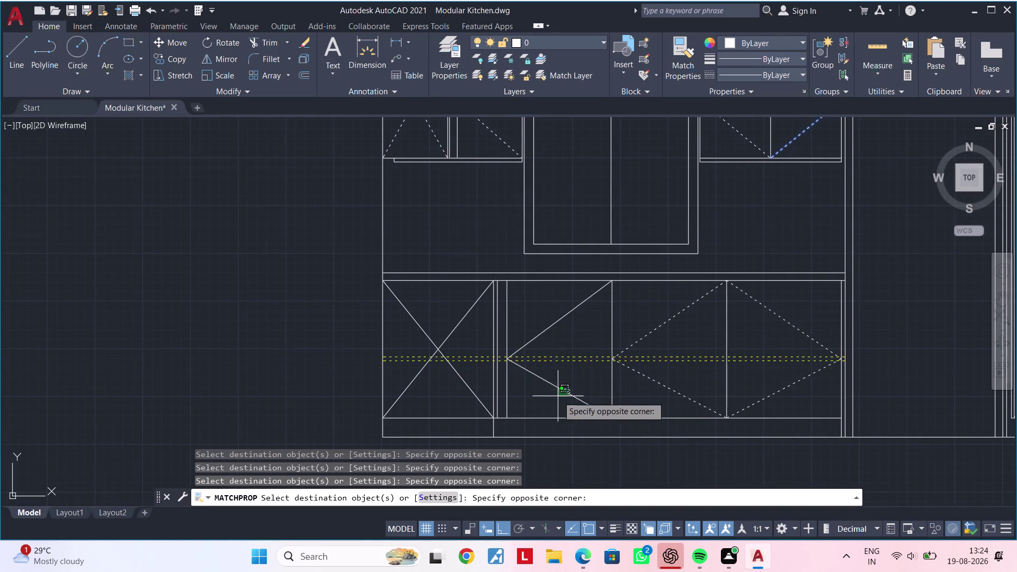
click(552, 397)
click(558, 322)
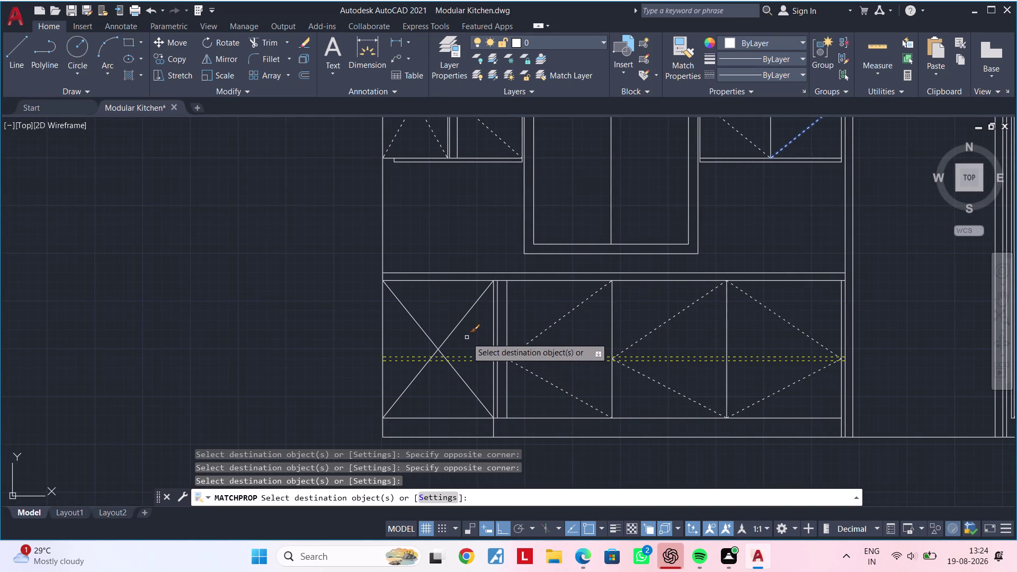
click(465, 330)
click(404, 328)
scroll(down, 3)
key(Escape)
key(Escape)
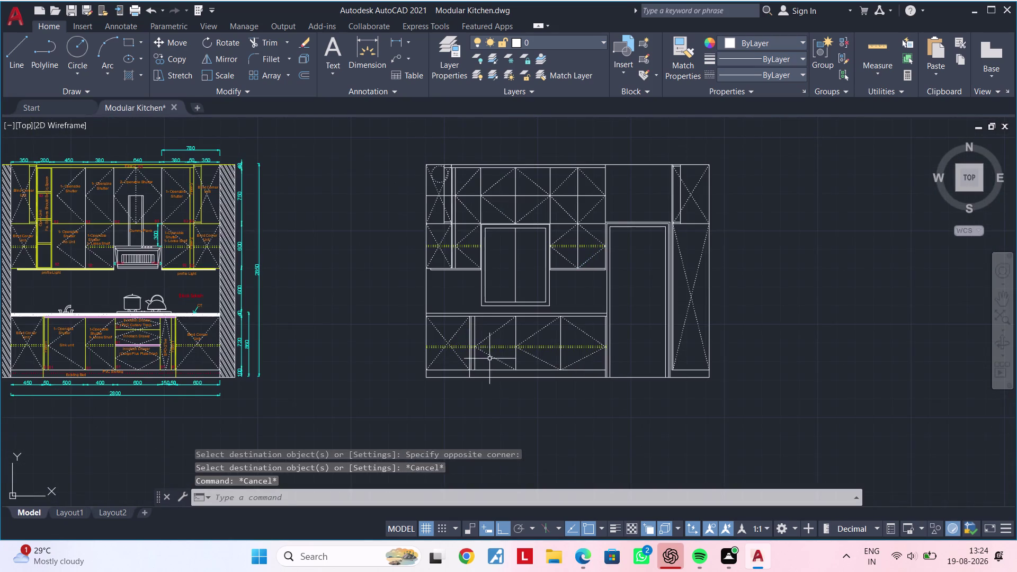
Clear pending commands and pan to the base cabinet tops and countertop edge.
middle_drag(490, 347, 487, 328)
scroll(up, 3)
key(Escape)
key(Escape)
middle_drag(558, 314, 547, 282)
key(Escape)
key(Escape)
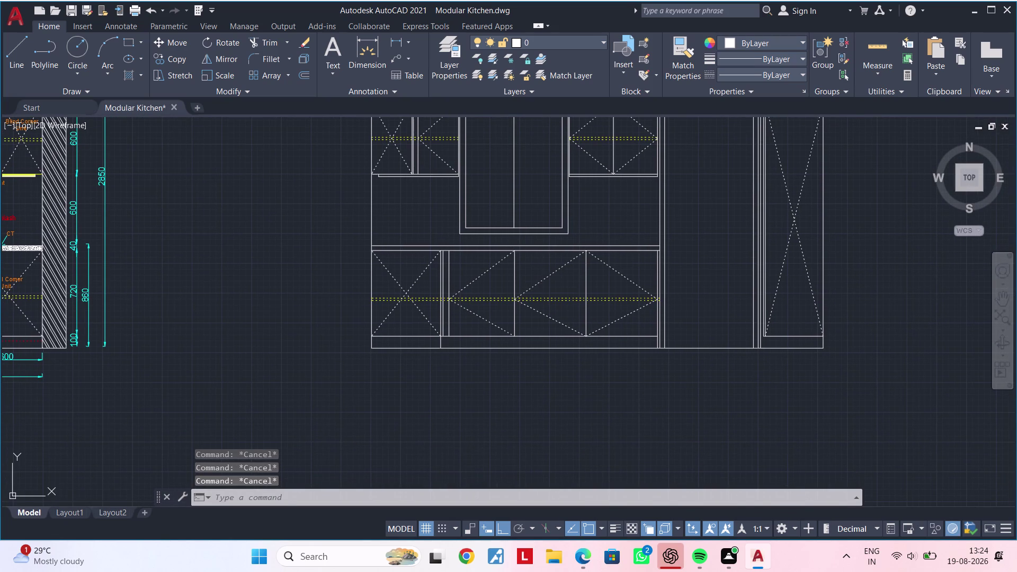
key(Escape)
key(Escape)
key(Escape)
key(Escape)
key(Escape)
key(Escape)
scroll(up, 3)
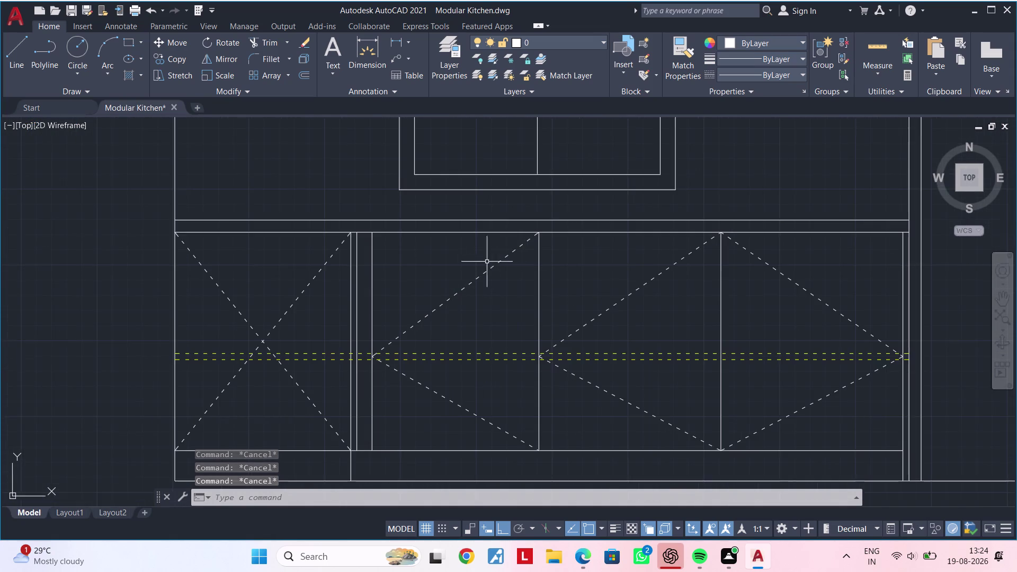
middle_drag(476, 255, 465, 307)
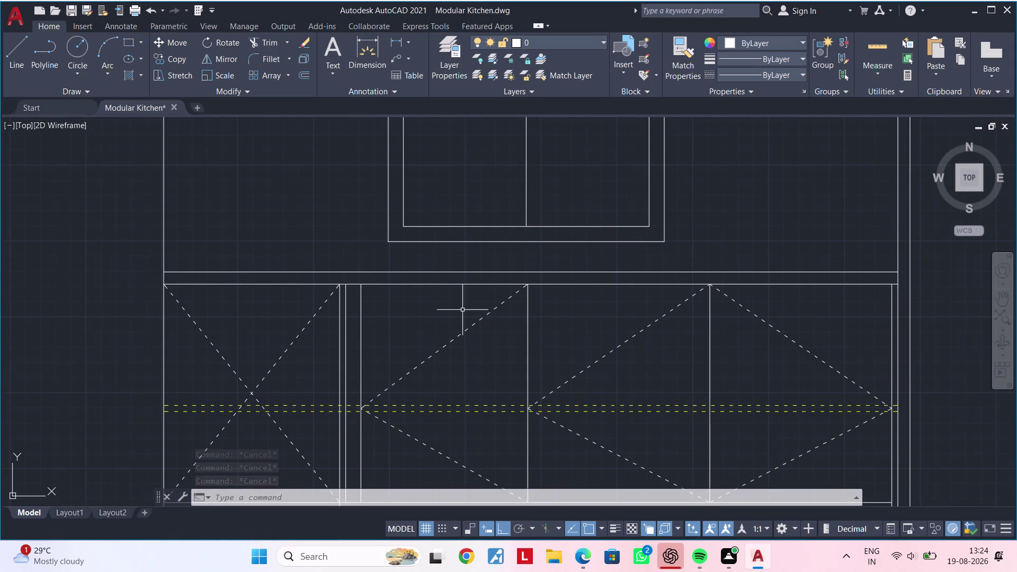
key(Escape)
key(Escape)
key(Escape)
middle_drag(466, 308, 455, 333)
scroll(up, 3)
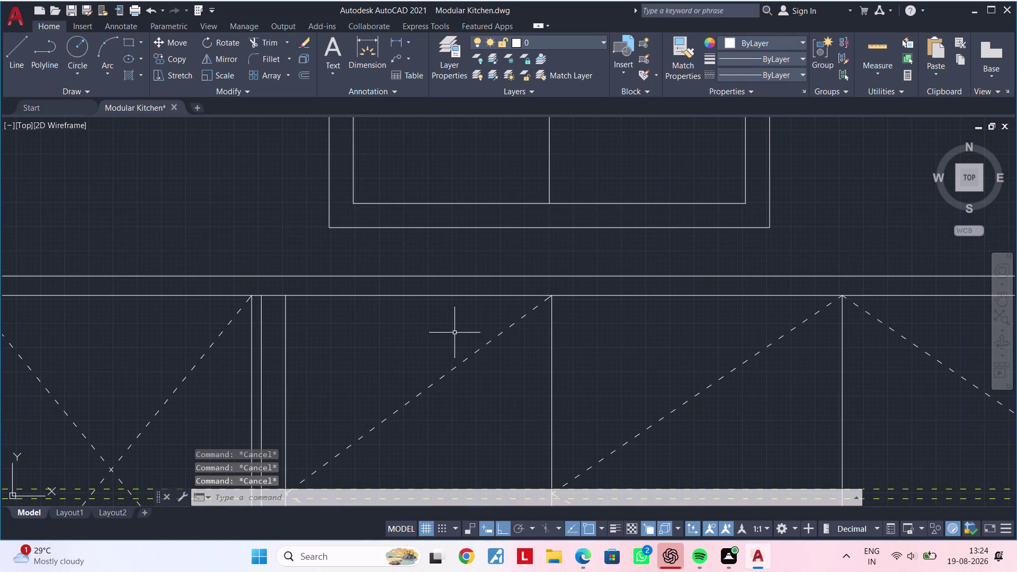
key(Escape)
key(Escape)
Offset the cabinet top line 20 units downward.
text(of)
key(space)
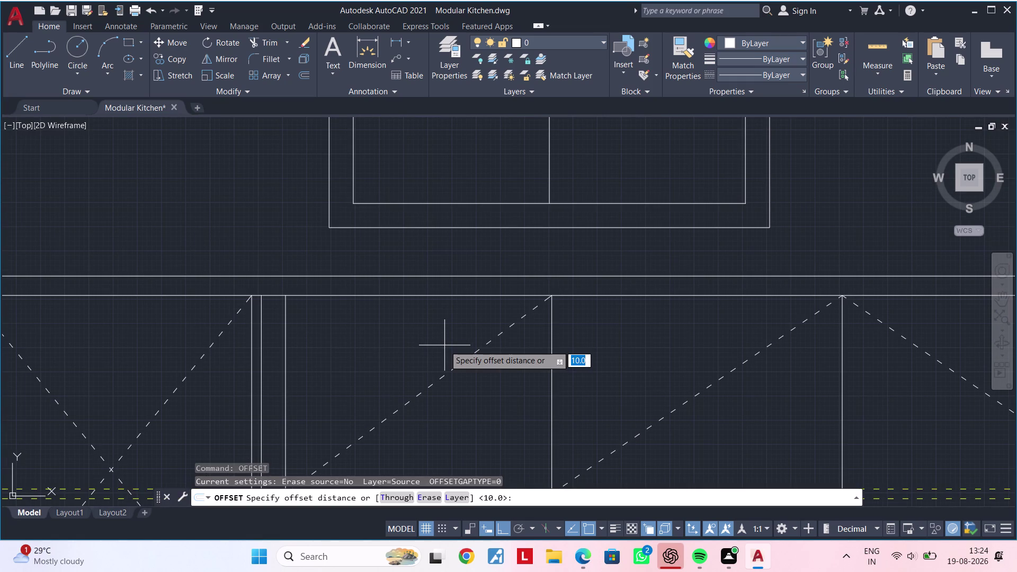
text(20)
key(Return)
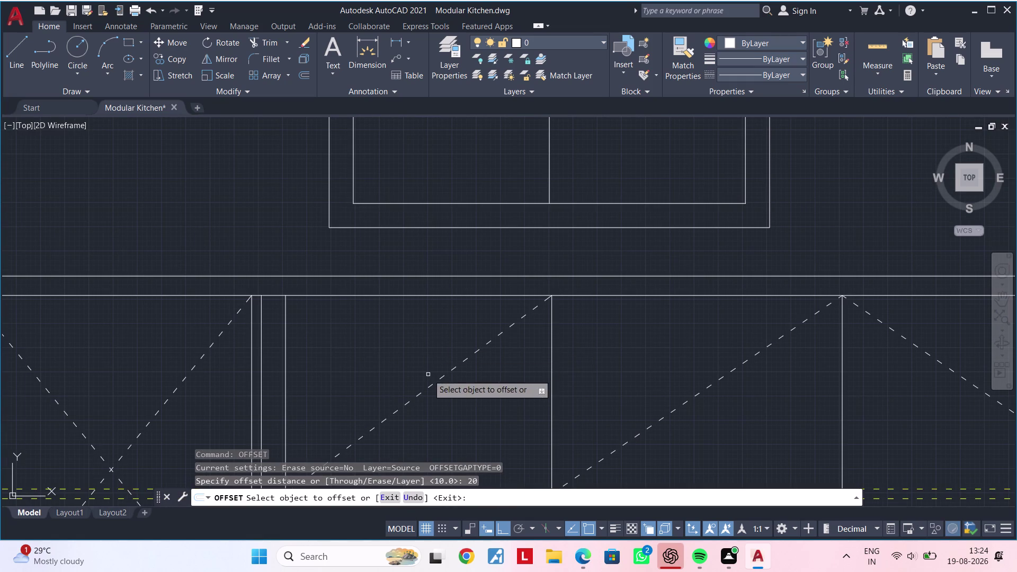
click(488, 294)
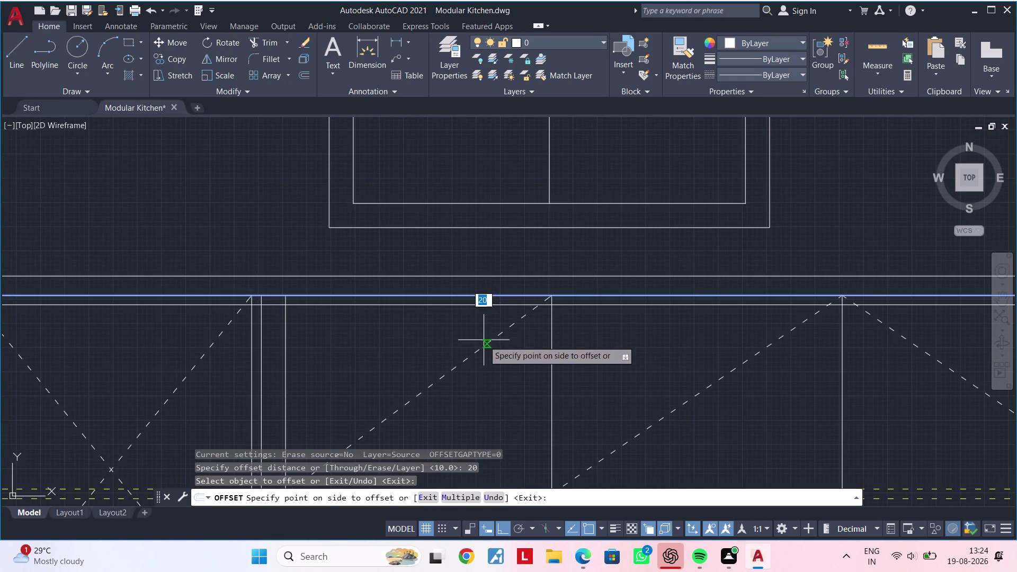
click(484, 340)
key(Escape)
key(Escape)
key(Escape)
Trim the overshooting diagonal segments and the new offset line's right end.
text(tr)
key(space)
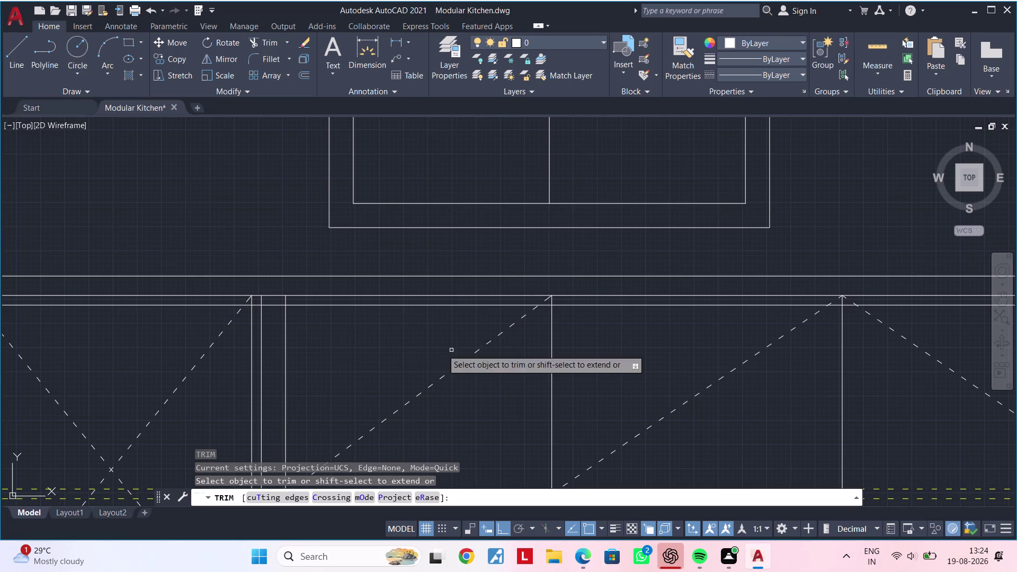
scroll(up, 3)
click(224, 299)
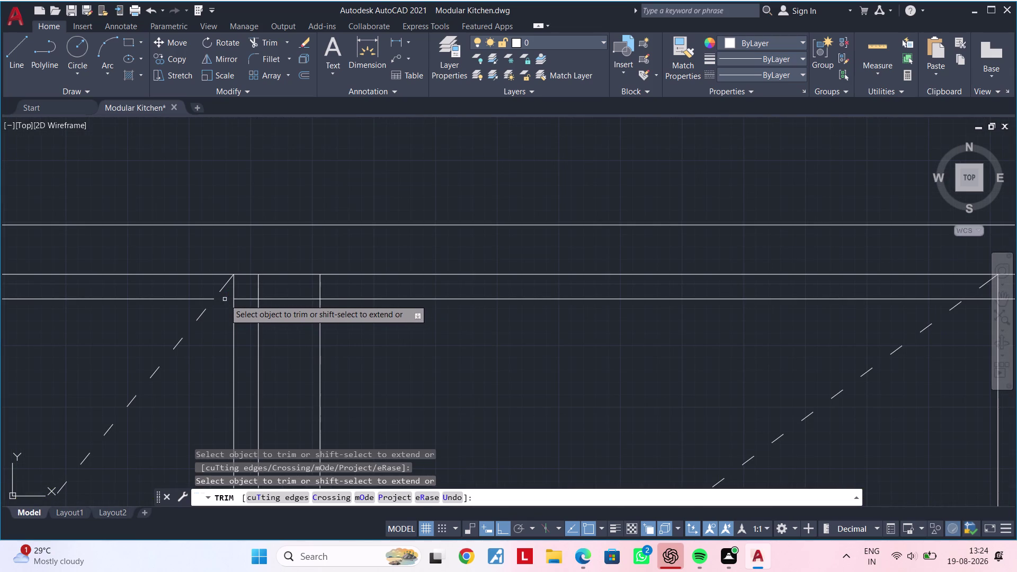
click(189, 297)
scroll(down, 3)
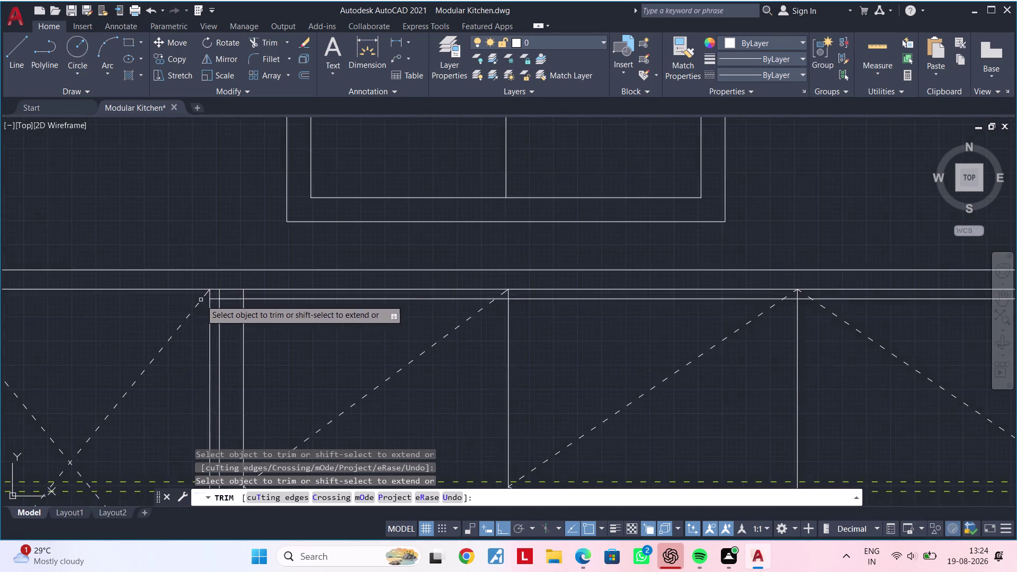
scroll(down, 3)
middle_drag(527, 320, 392, 317)
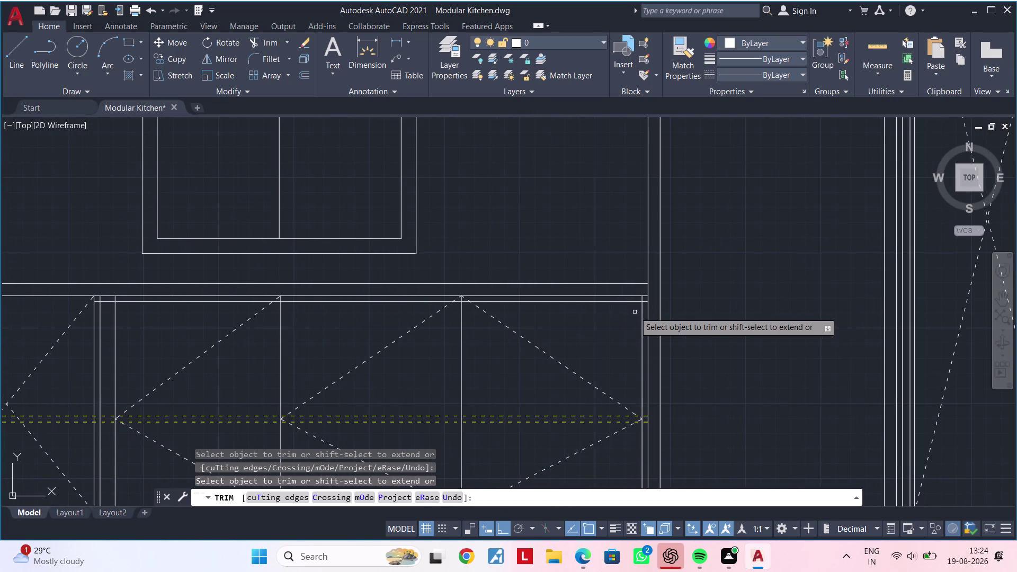
scroll(up, 3)
click(637, 263)
scroll(down, 3)
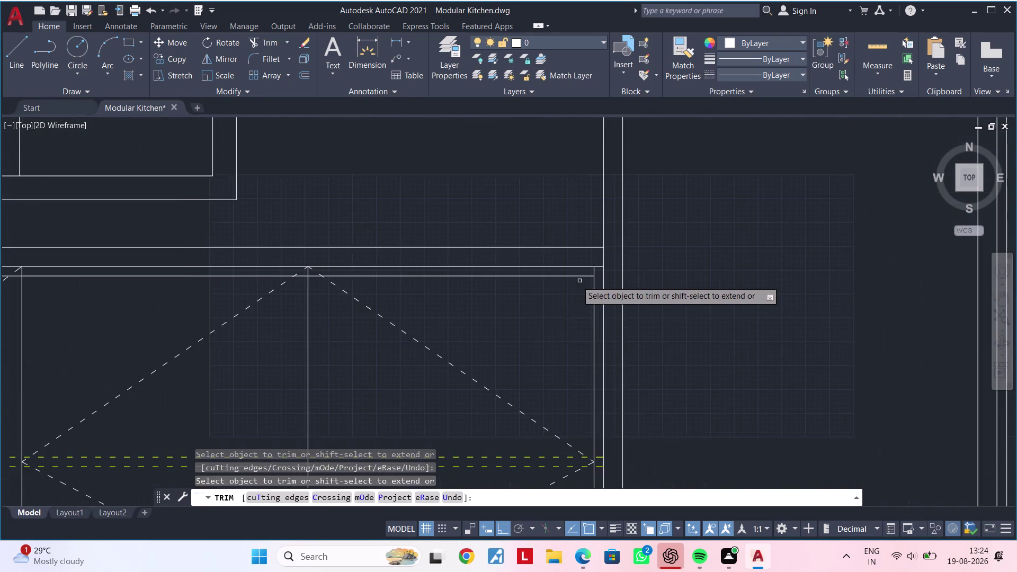
middle_drag(494, 304, 620, 305)
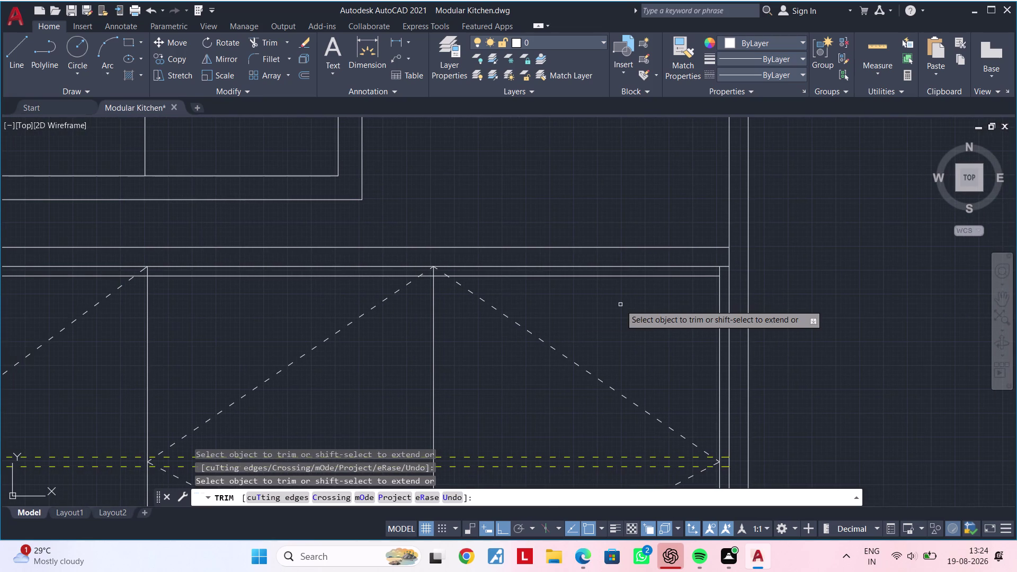
middle_drag(620, 305, 675, 302)
key(Escape)
key(Escape)
middle_drag(645, 302, 712, 302)
key(Escape)
key(Escape)
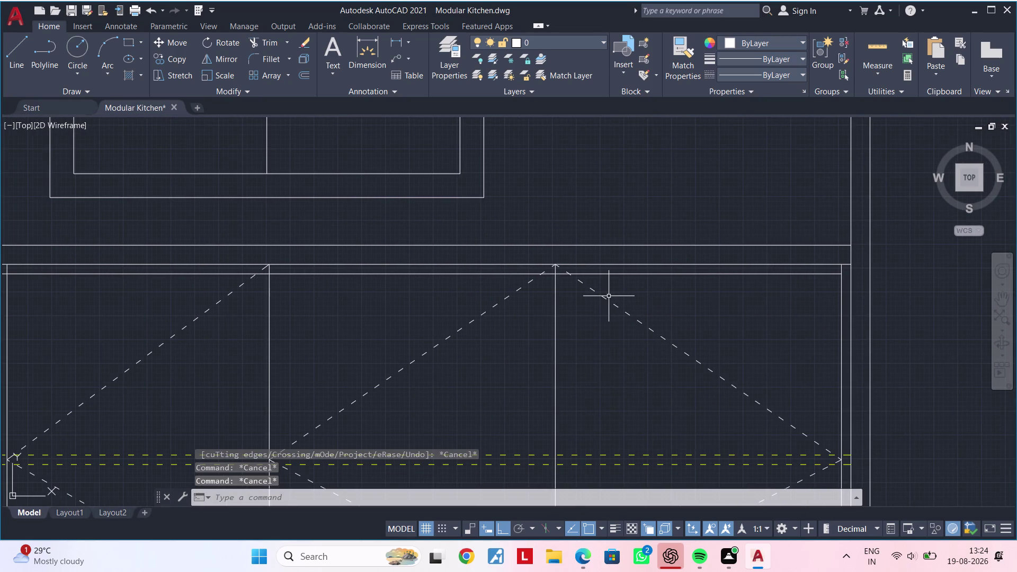
Move the cabinet's two diagonals so their apex sits on the offset line.
click(603, 295)
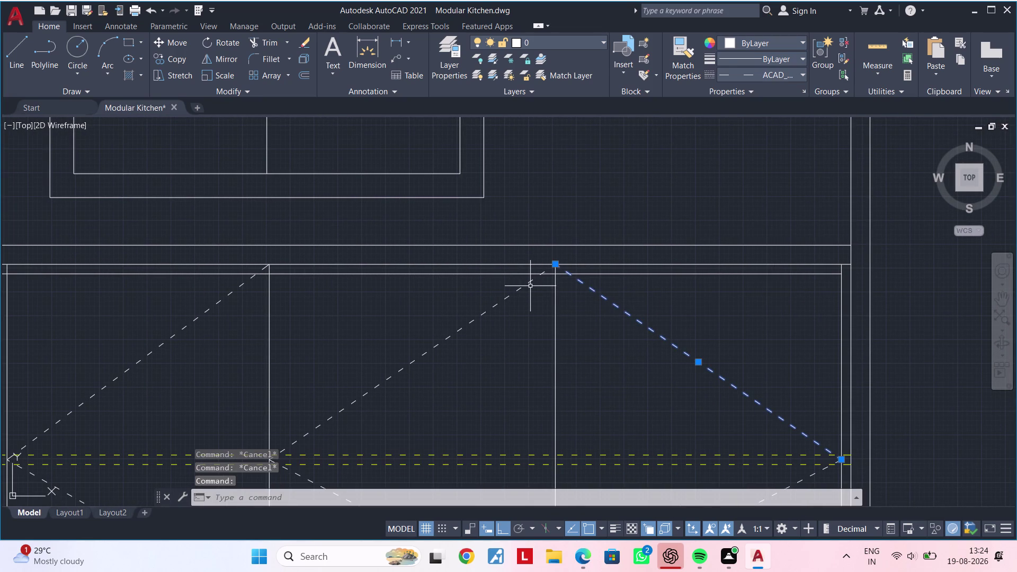
click(528, 284)
text(m)
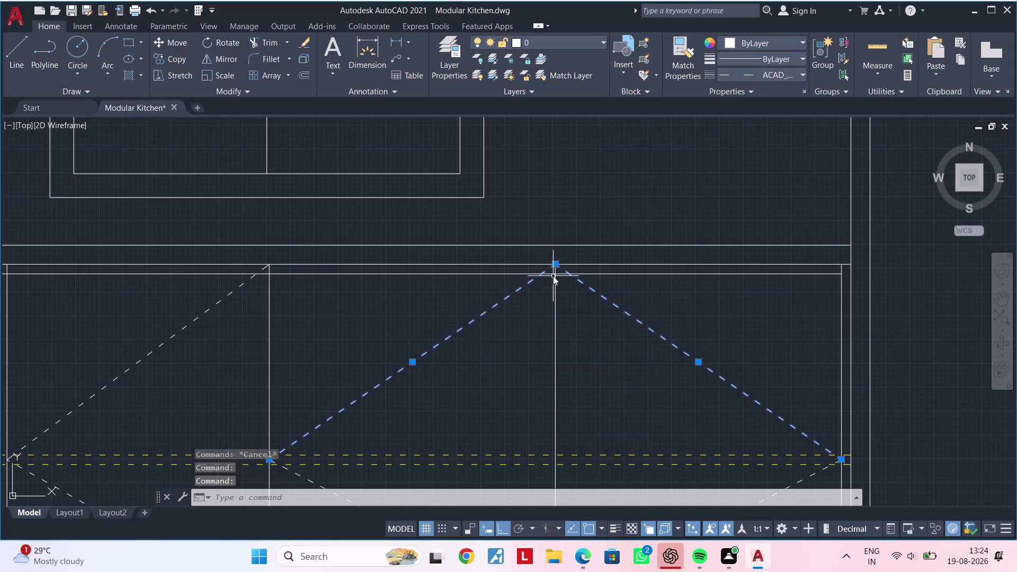
key(space)
scroll(up, 3)
click(555, 253)
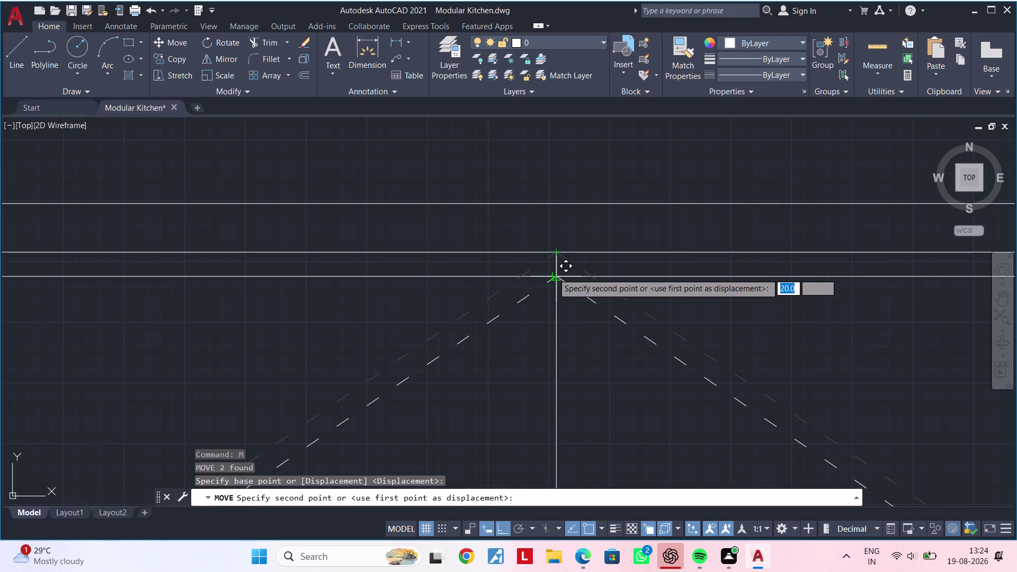
click(553, 275)
scroll(down, 3)
Try adjusting the next diagonal's top endpoint, then cancel and clear the selection.
middle_drag(485, 311, 680, 306)
middle_drag(576, 307, 651, 307)
scroll(up, 3)
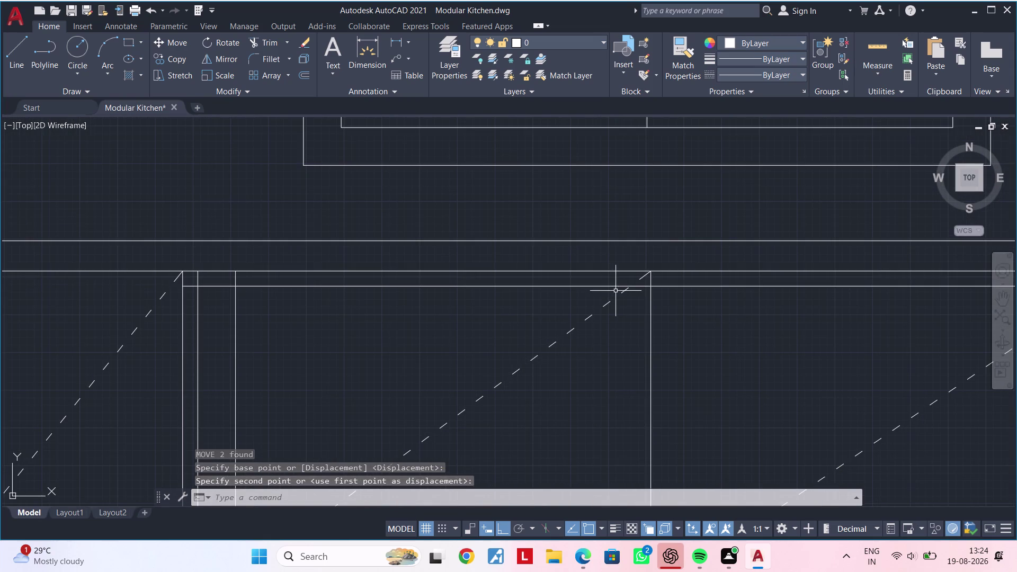
click(615, 296)
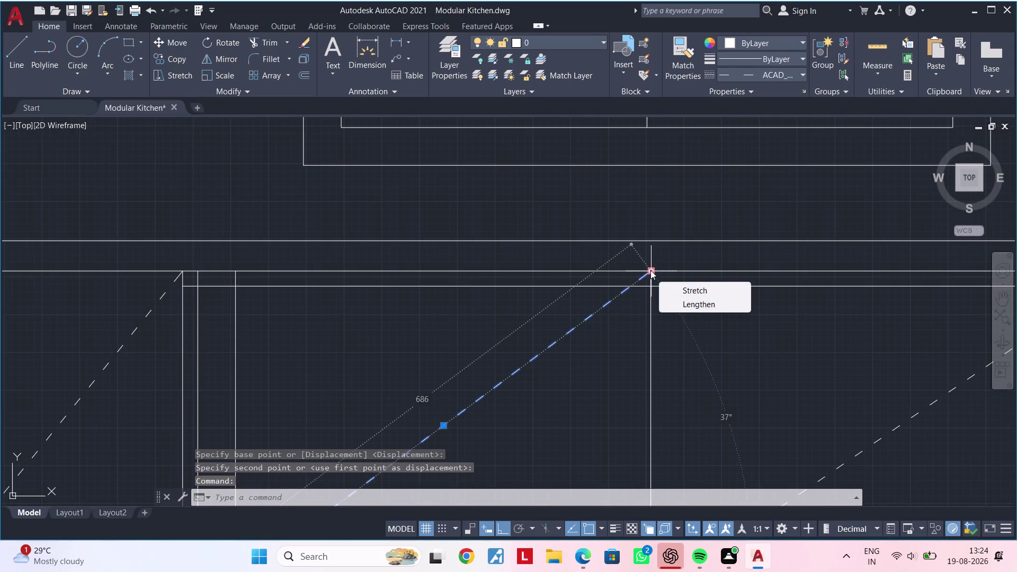
click(650, 270)
click(650, 283)
key(Escape)
key(Escape)
scroll(down, 3)
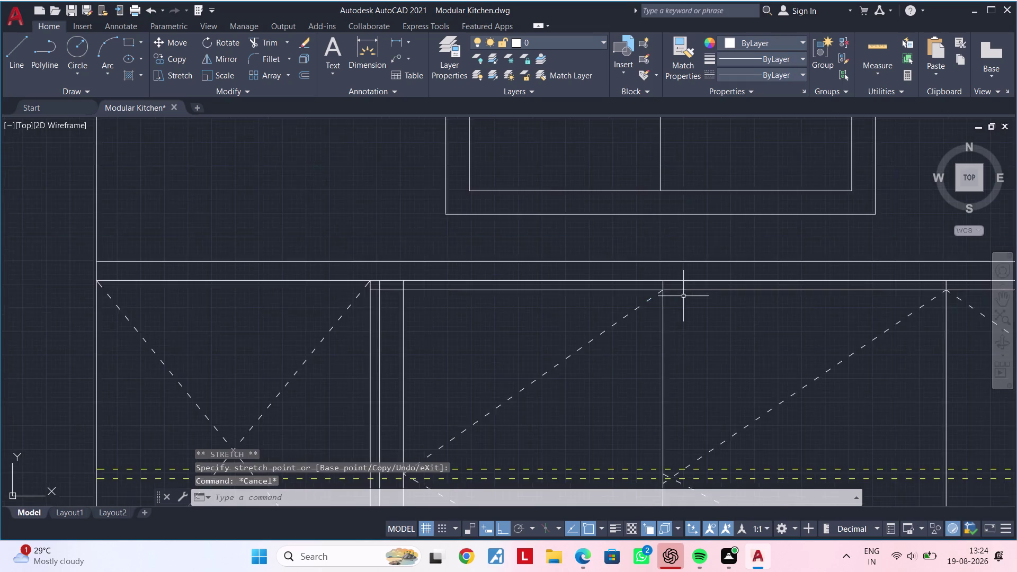
middle_drag(683, 296, 578, 296)
key(Escape)
key(Escape)
Trim the overshooting diagonal tip and line ends at the left cabinet corner.
text(tr)
key(space)
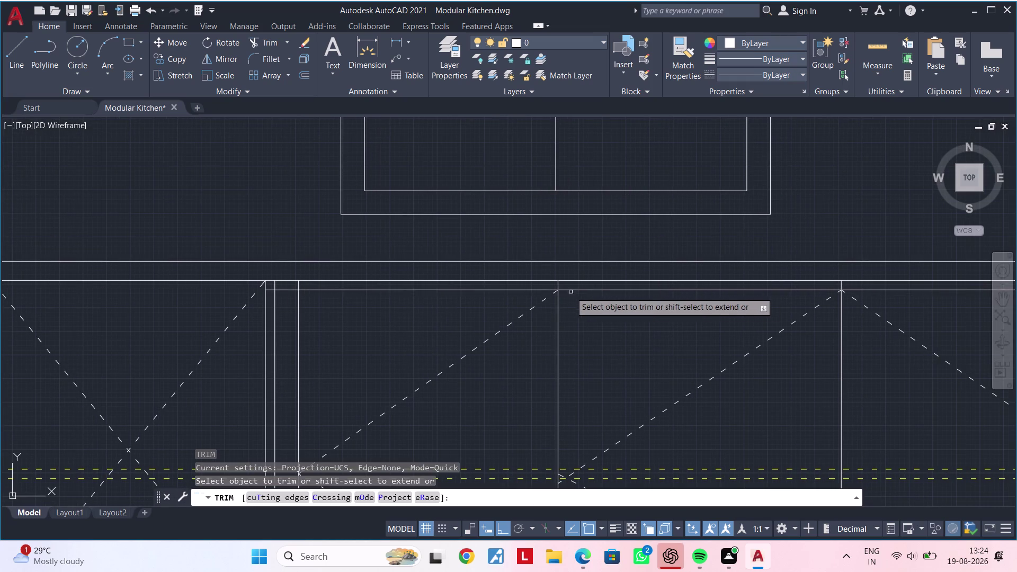
scroll(up, 3)
click(572, 293)
scroll(down, 3)
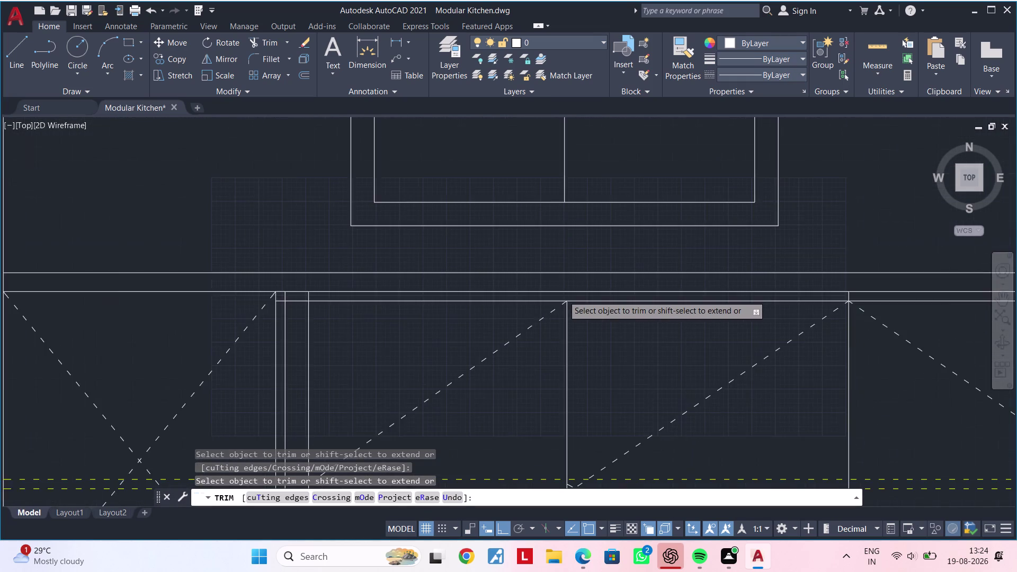
middle_drag(563, 296, 612, 295)
scroll(up, 3)
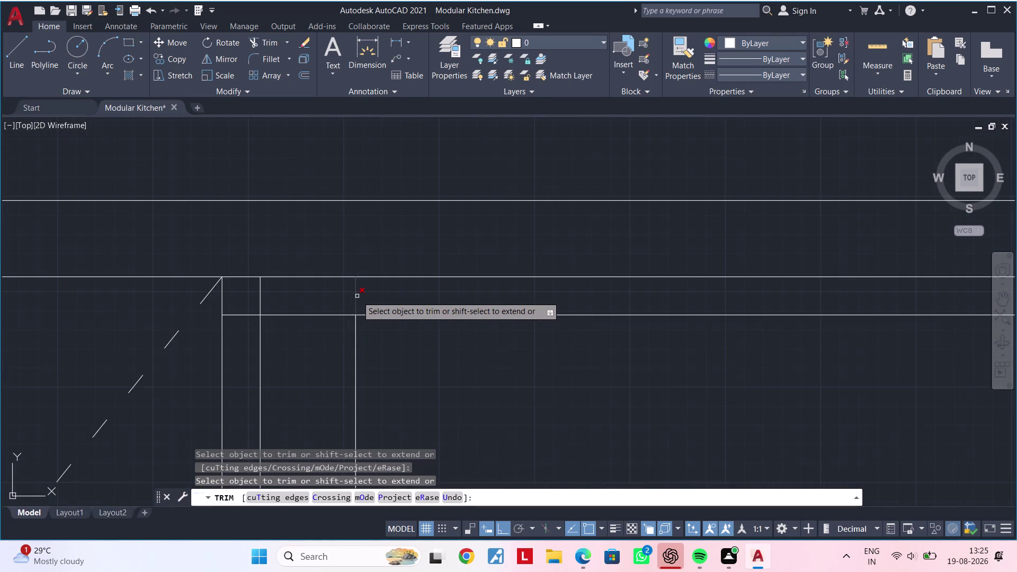
click(357, 296)
scroll(down, 3)
scroll(up, 3)
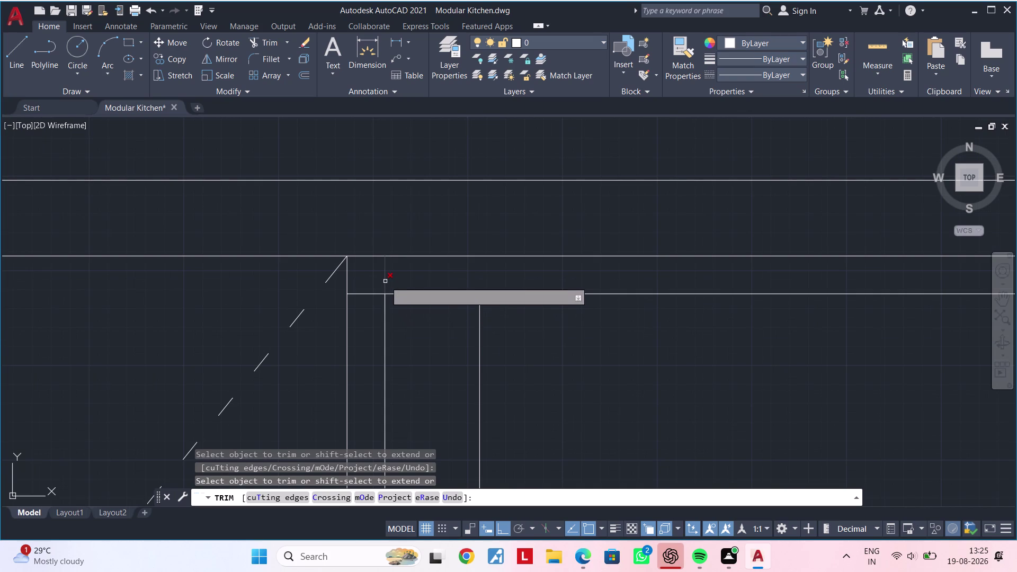
click(385, 281)
scroll(down, 3)
Trim the remaining excess segment along the cabinet top.
middle_drag(752, 292, 495, 289)
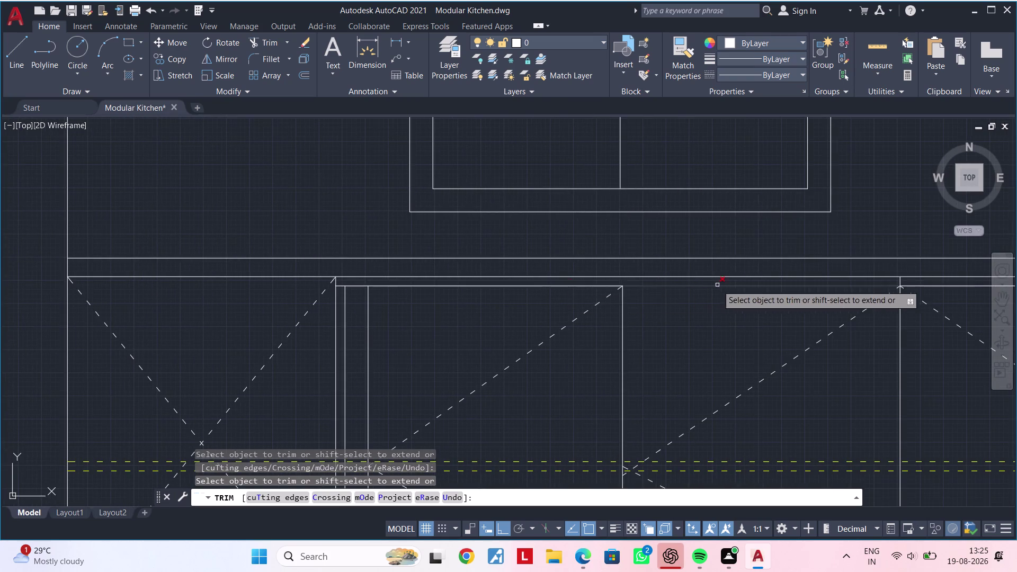
middle_drag(723, 285, 466, 285)
scroll(up, 3)
click(647, 277)
scroll(down, 3)
middle_drag(822, 281, 470, 280)
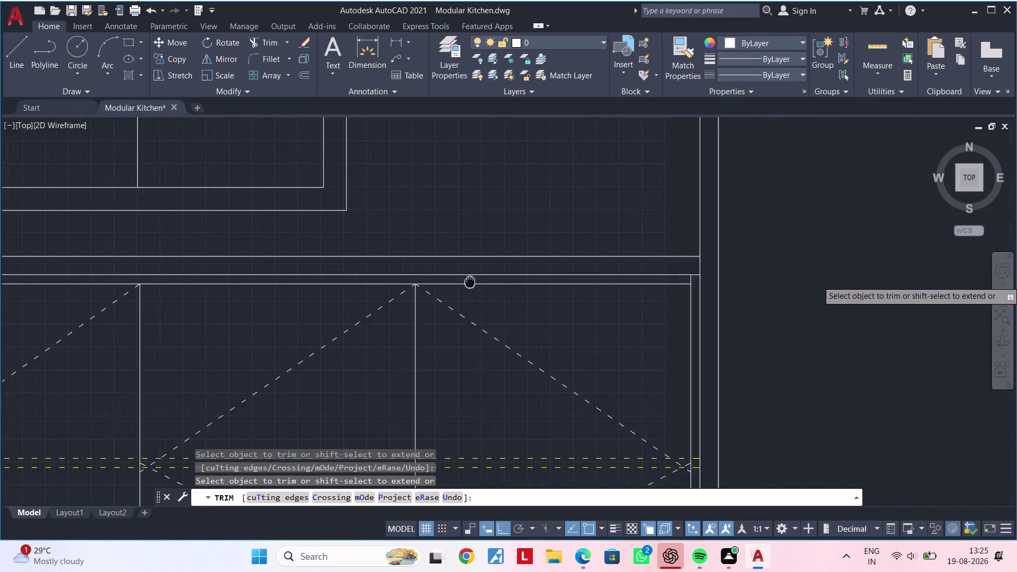
middle_drag(470, 281, 449, 281)
scroll(up, 3)
scroll(down, 3)
middle_drag(635, 284, 711, 282)
scroll(down, 3)
middle_drag(624, 296, 729, 293)
key(Escape)
key(Escape)
middle_drag(490, 292, 570, 292)
key(Escape)
scroll(up, 3)
key(Escape)
key(Escape)
Clear pending commands and launch Hatch with the H alias.
key(h)
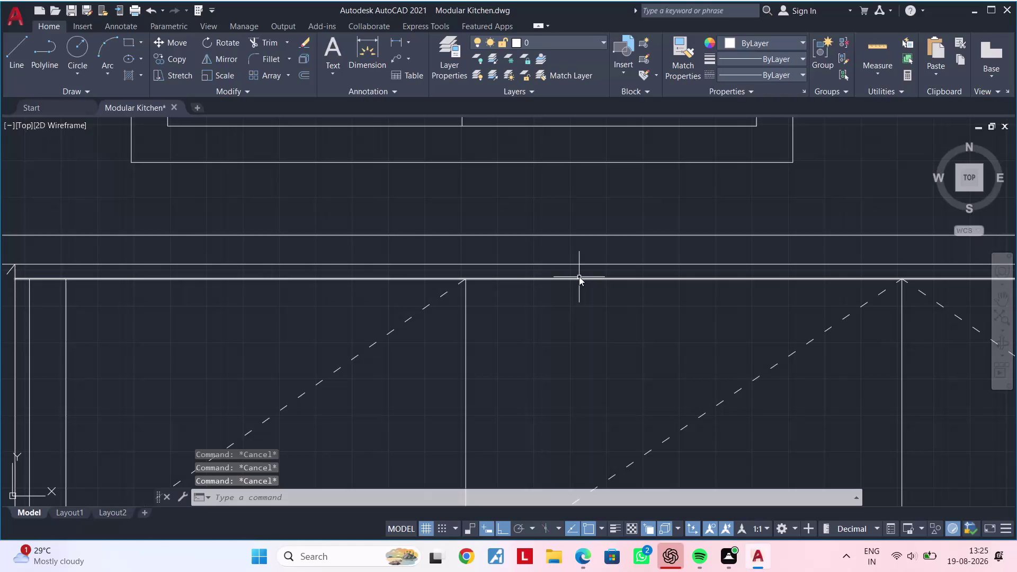
key(b)
key(Escape)
key(Escape)
key(h)
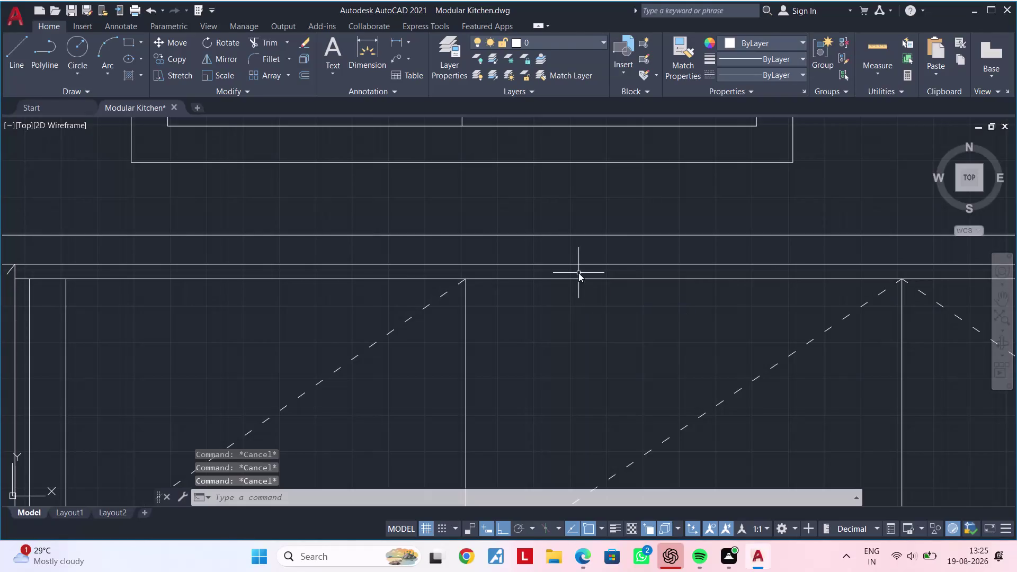
key(space)
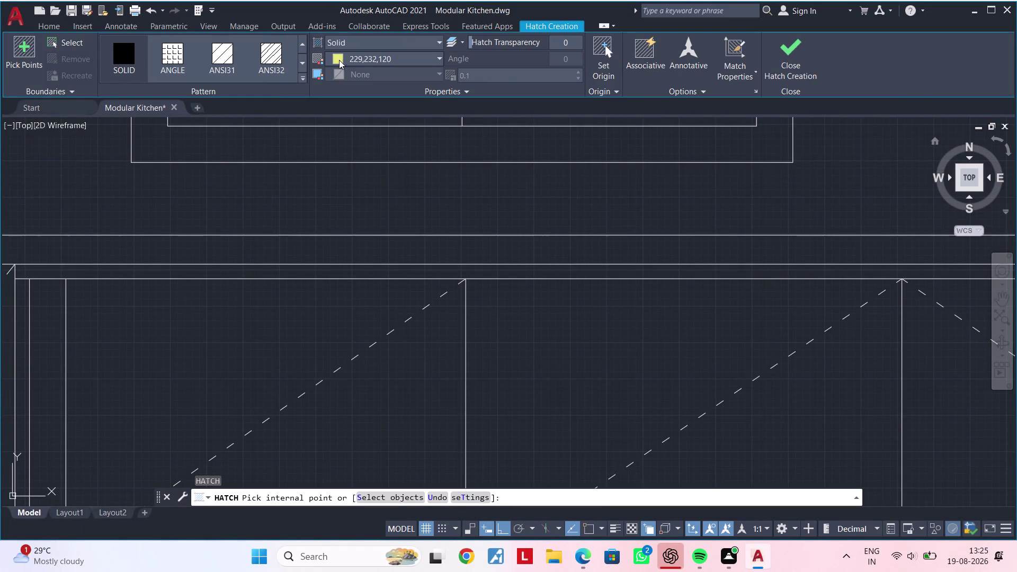
Fill the strip above the base cabinets with a magenta hatch.
click(366, 59)
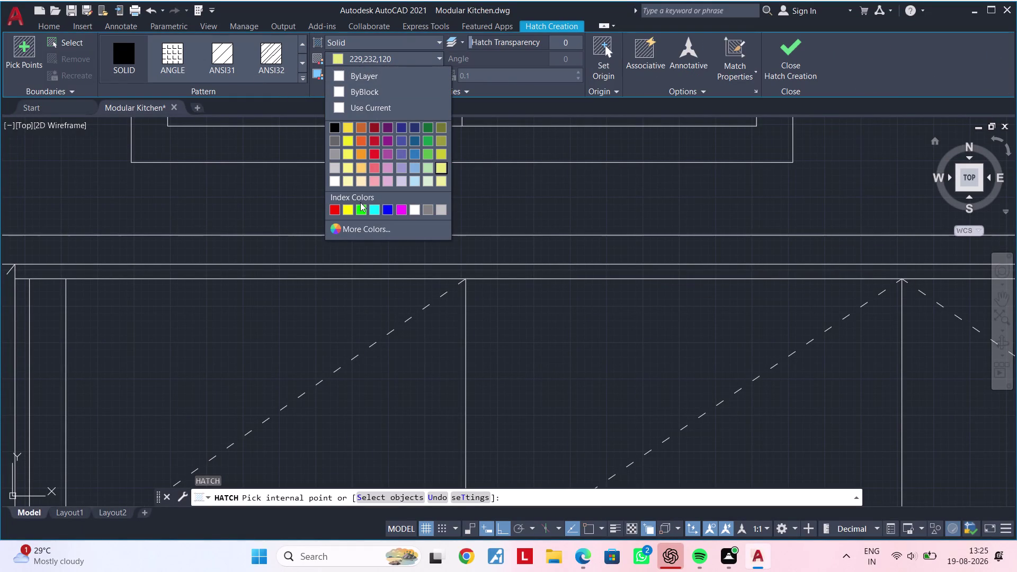
click(399, 211)
click(496, 270)
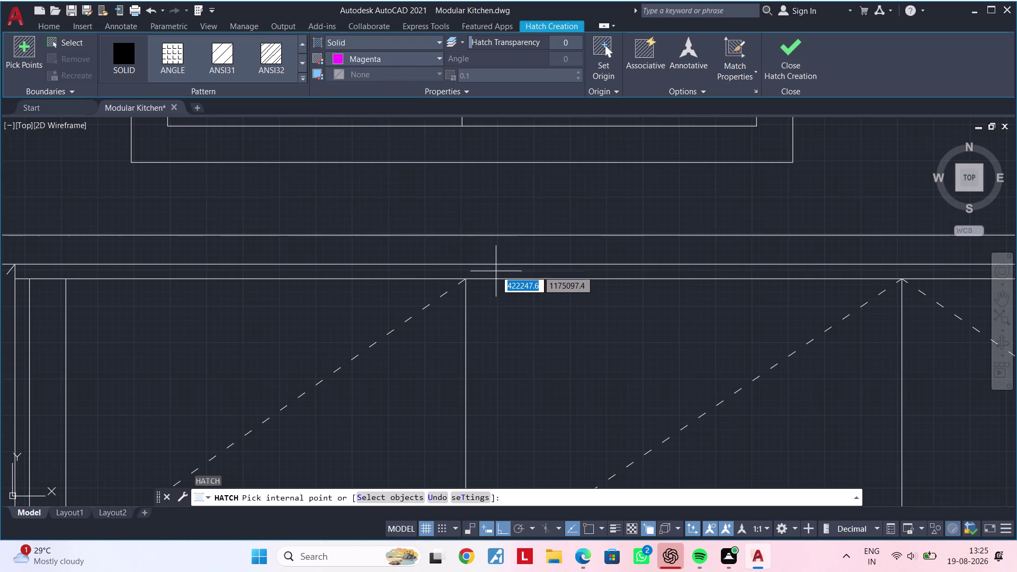
scroll(down, 3)
key(Escape)
middle_drag(469, 238, 530, 356)
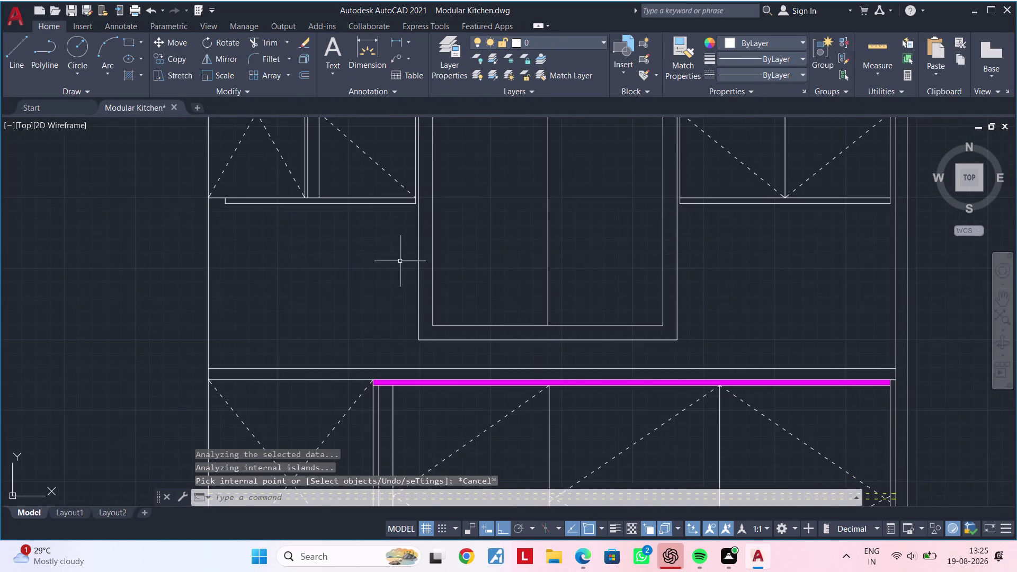
middle_drag(410, 271, 448, 291)
Start another hatch with colour 247,242,129 pale yellow.
key(h)
key(space)
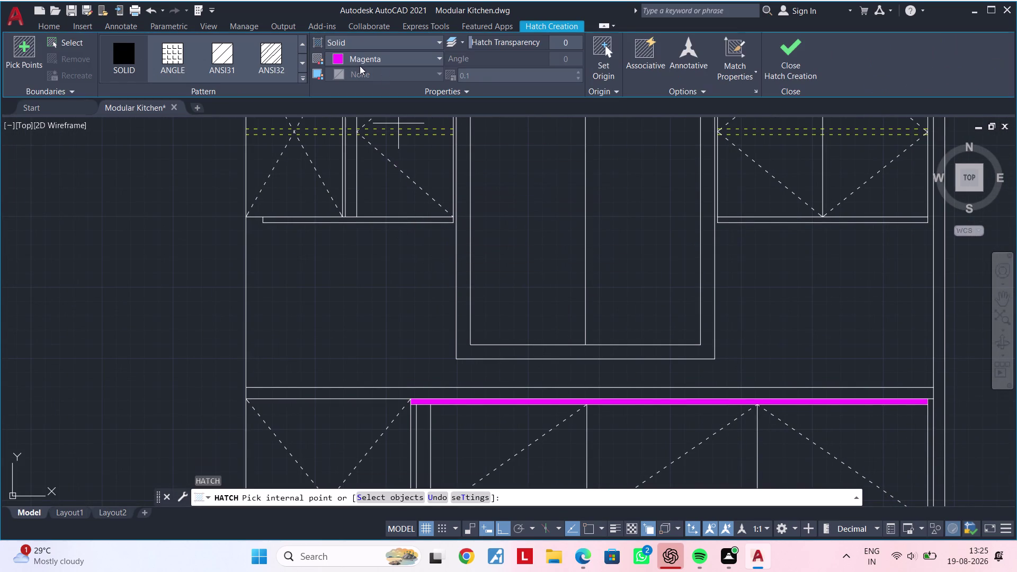
click(337, 59)
click(348, 169)
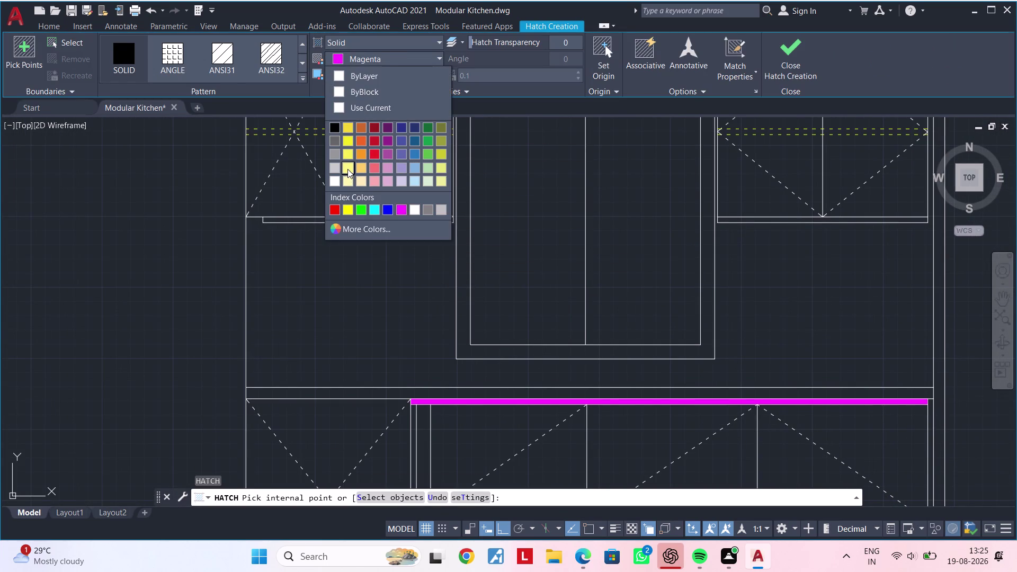
click(344, 218)
Fill the strips under the wall cabinets with the pale yellow hatch.
middle_drag(696, 233, 687, 233)
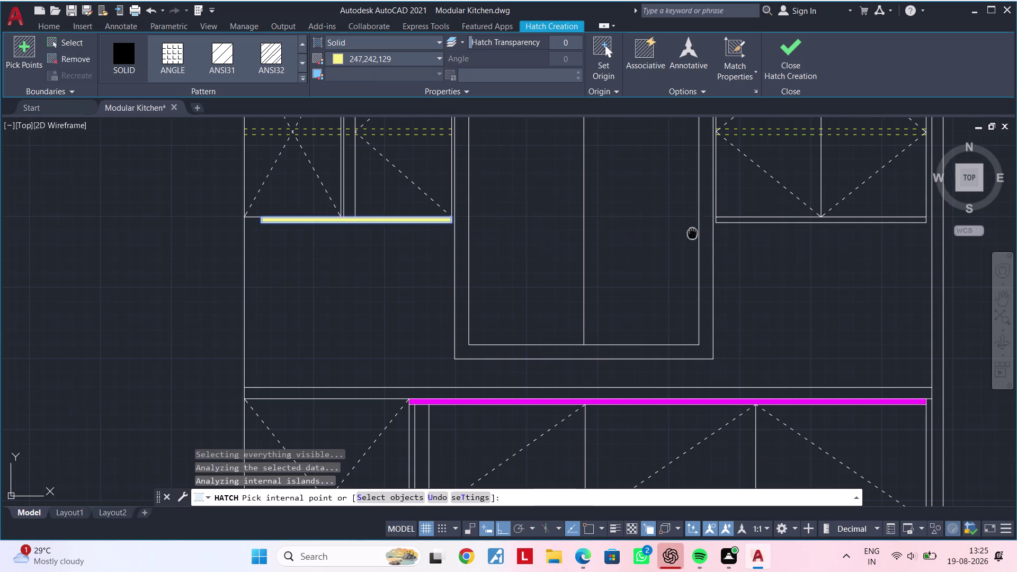
middle_drag(687, 233, 495, 233)
scroll(up, 3)
click(566, 221)
scroll(down, 3)
middle_drag(616, 257, 563, 260)
key(Escape)
key(Escape)
key(Escape)
middle_drag(555, 262, 613, 259)
key(Escape)
key(Escape)
scroll(down, 3)
middle_drag(617, 255, 620, 246)
key(Escape)
key(Escape)
middle_drag(537, 295, 635, 273)
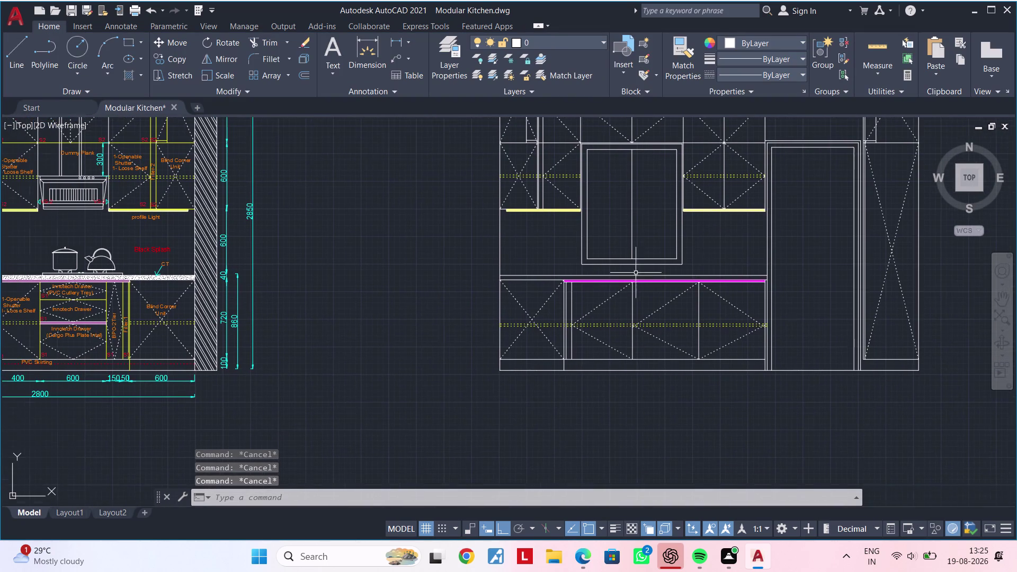
key(Escape)
Start a new hatch fill over the base cabinets and bring up its colour choices.
middle_drag(554, 304, 564, 296)
scroll(up, 3)
middle_drag(589, 299, 562, 262)
key(Escape)
key(Escape)
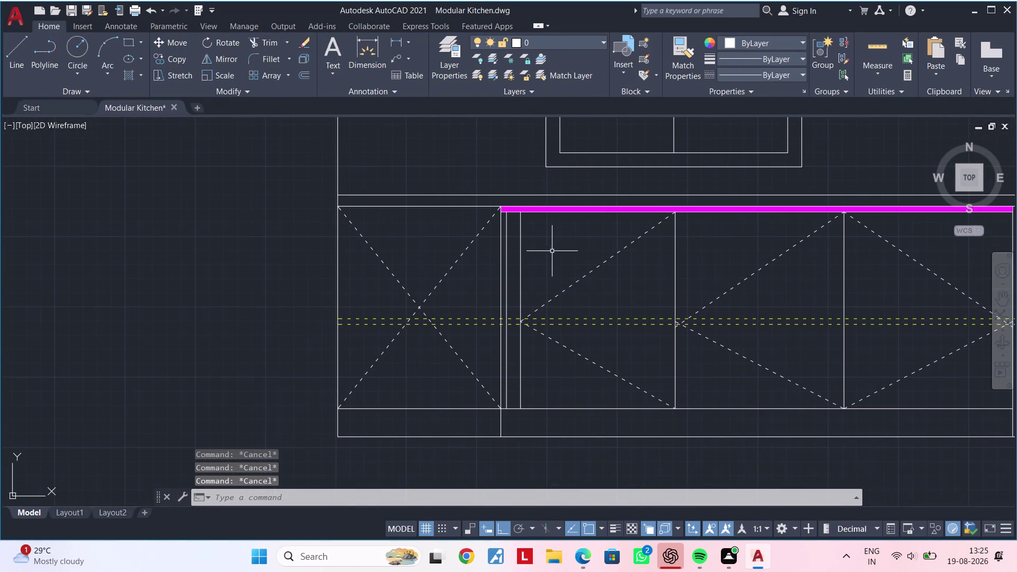
text(h)
key(space)
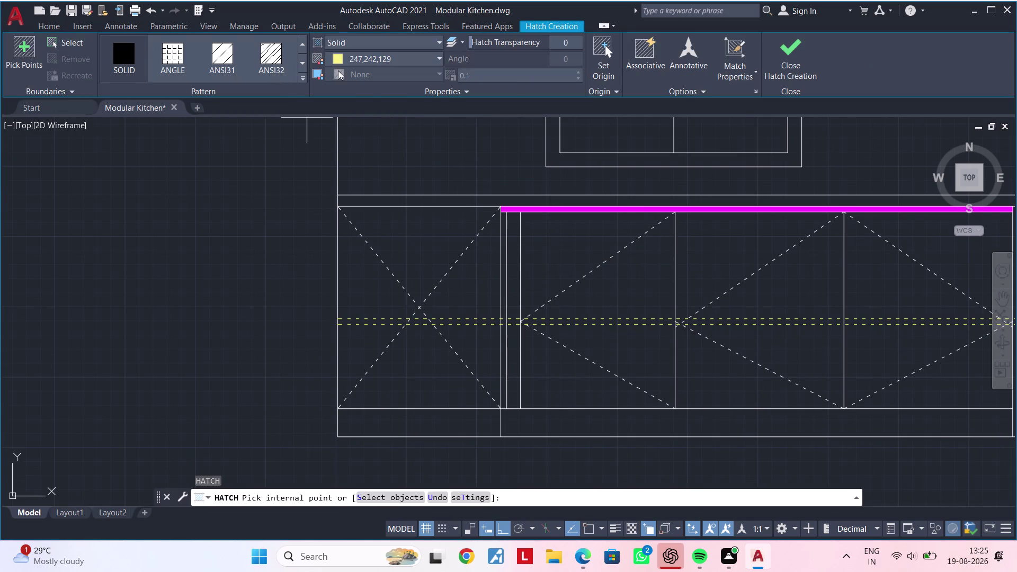
click(350, 60)
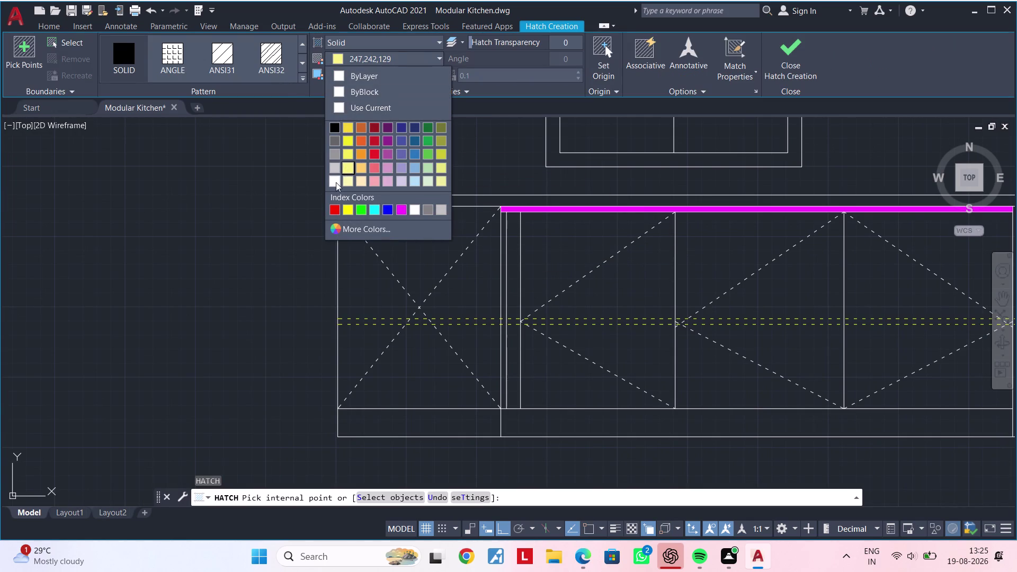
Fill the countertop band with a white AR-CONC speckled pattern.
click(336, 182)
click(305, 64)
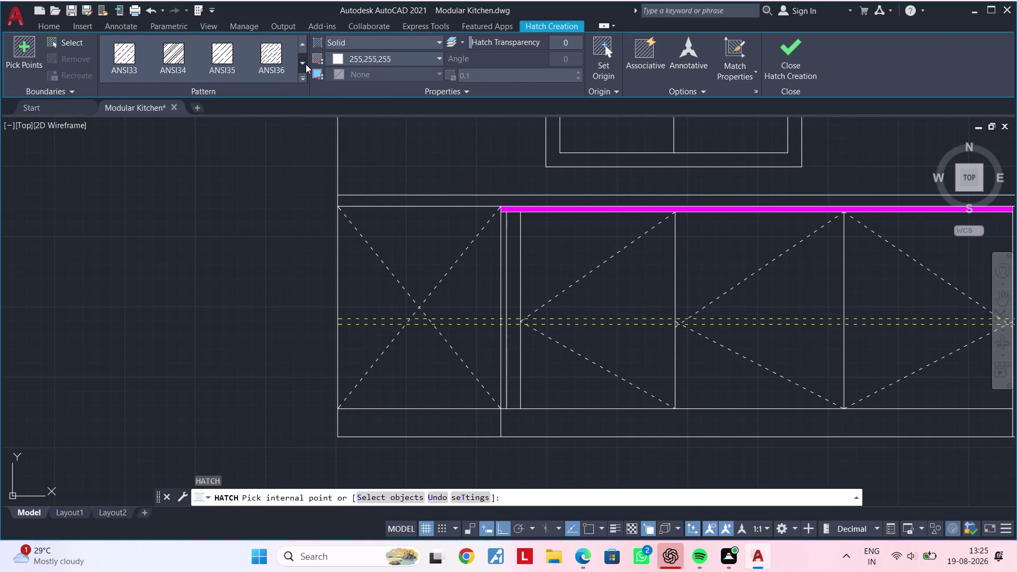
click(299, 73)
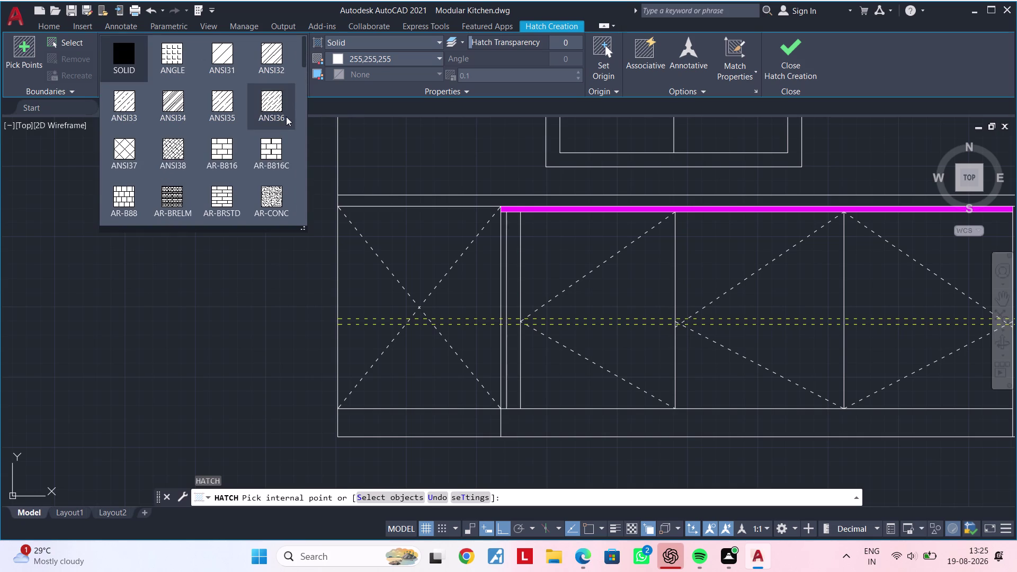
click(277, 189)
scroll(up, 3)
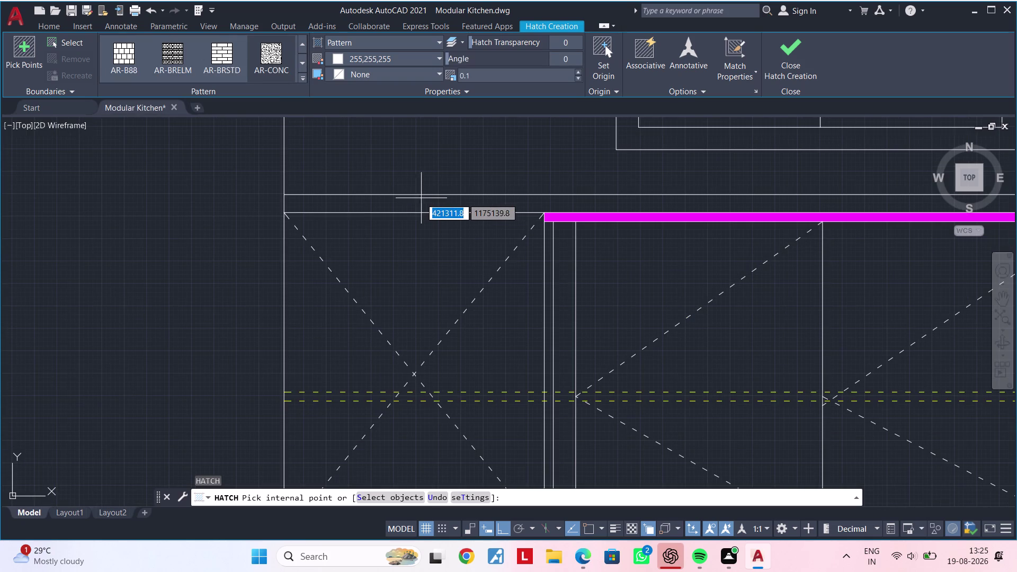
scroll(up, 3)
click(414, 203)
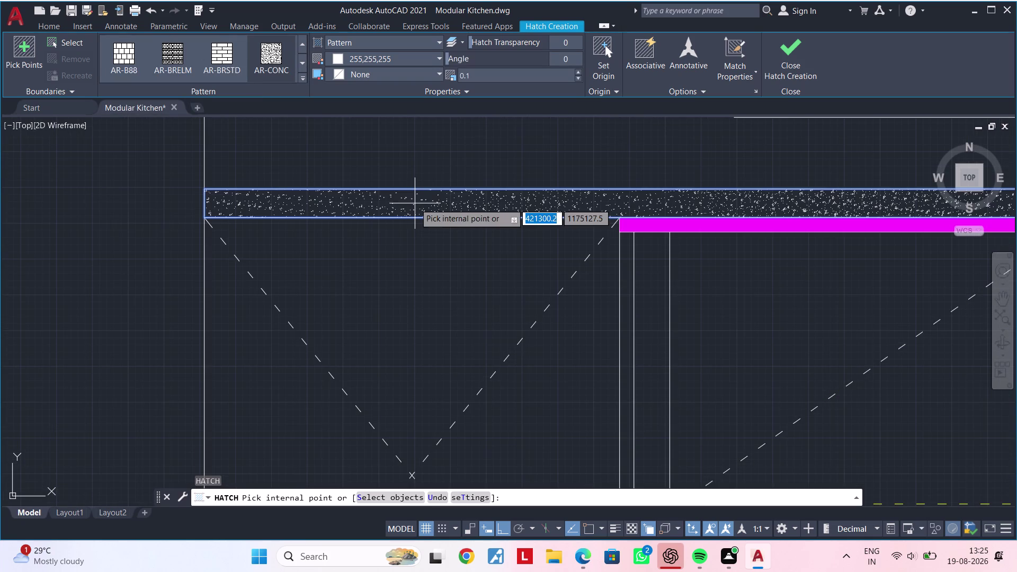
scroll(down, 3)
middle_drag(566, 224, 444, 238)
key(Escape)
key(Escape)
scroll(up, 3)
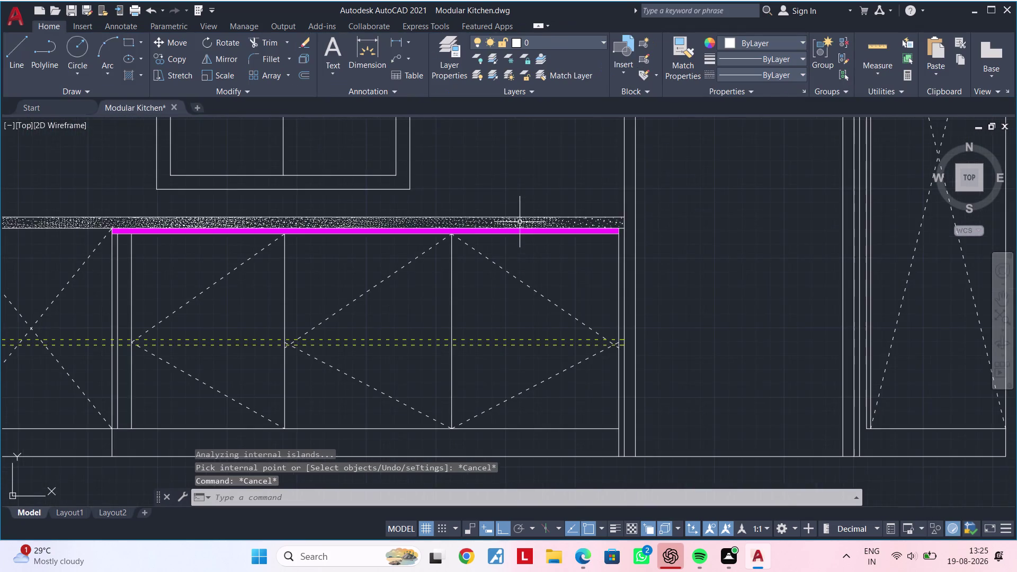
Pan across the whole kitchen elevation, ending at the tall door frame.
scroll(down, 3)
middle_drag(570, 228, 640, 230)
key(Escape)
key(Escape)
key(Escape)
key(Escape)
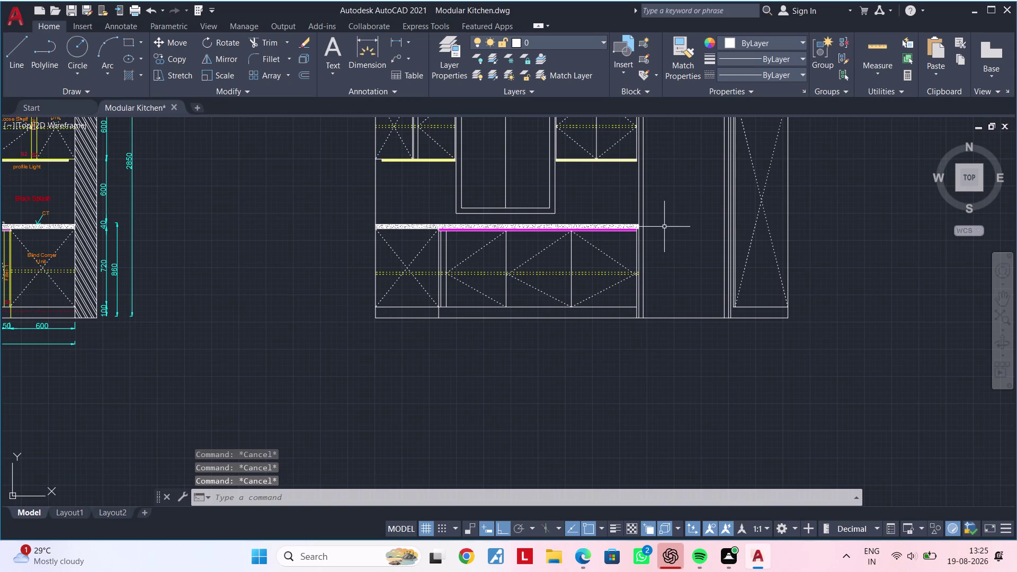
key(Escape)
key(Escape)
key(Escape)
middle_drag(675, 249, 513, 313)
key(Escape)
key(Escape)
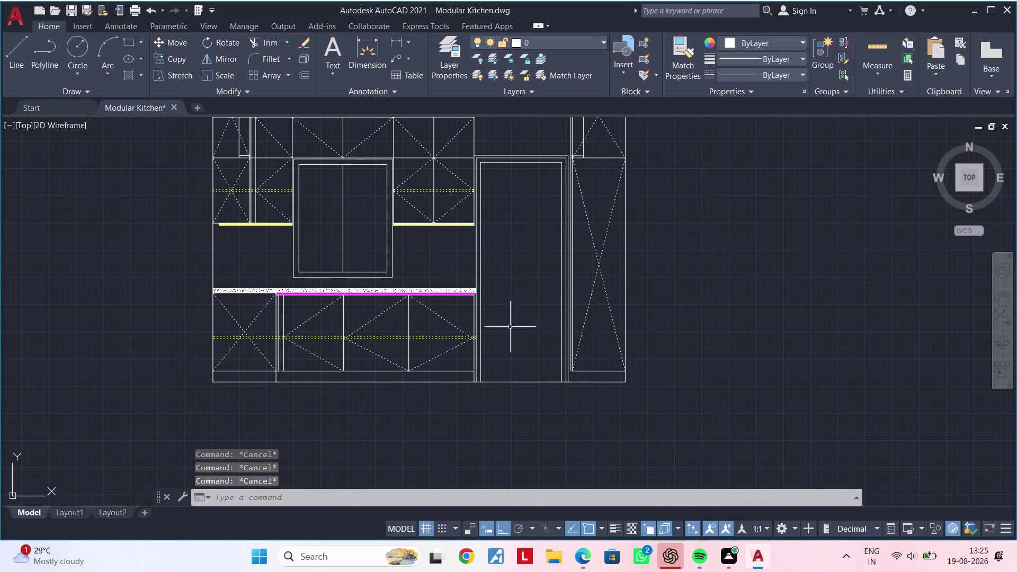
key(Escape)
key(Escape)
middle_drag(520, 265, 514, 265)
key(Escape)
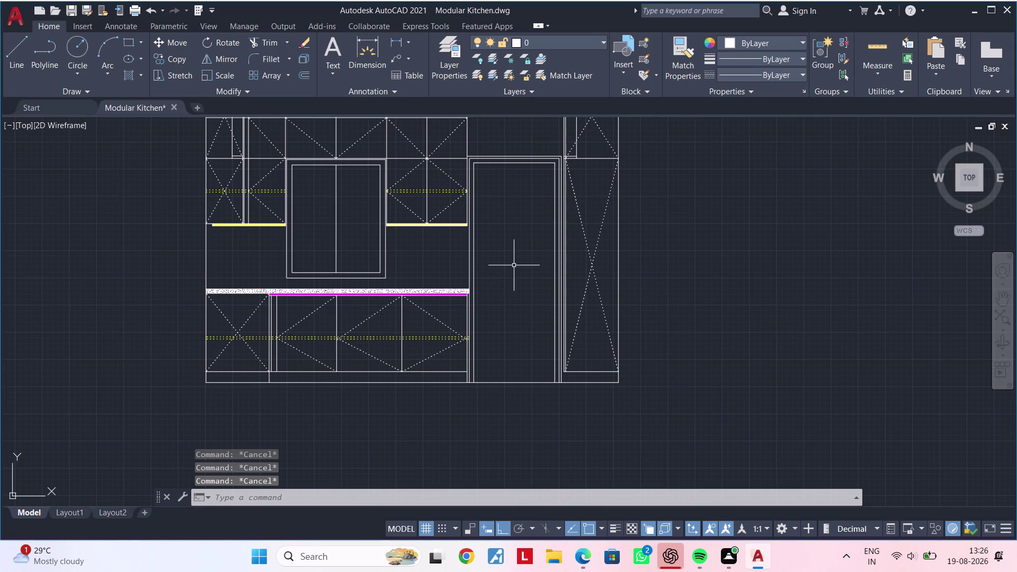
key(Escape)
key(Escape)
key(Escape)
key(Escape)
key(Escape)
middle_drag(518, 261, 489, 267)
key(Escape)
key(Escape)
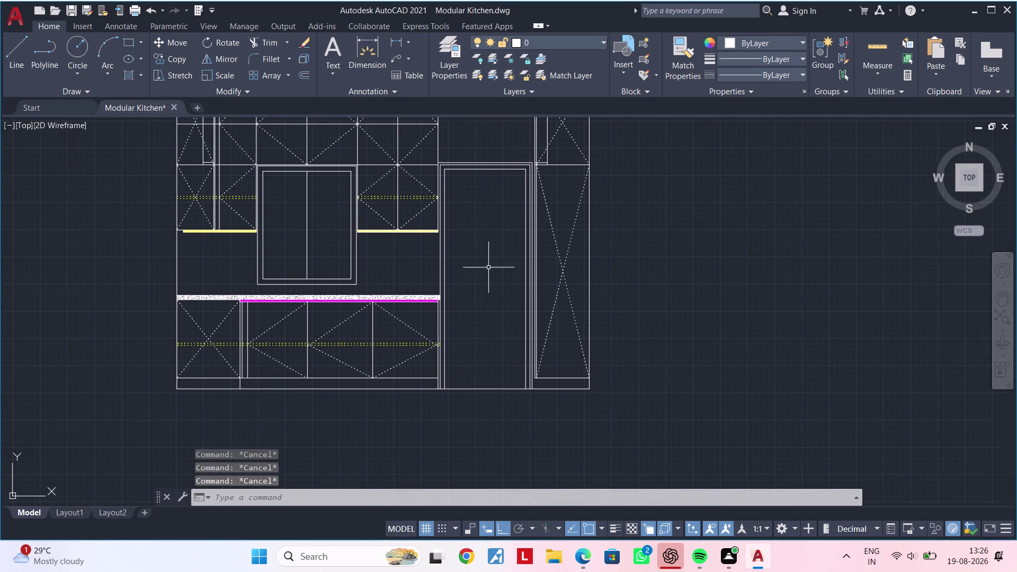
key(Escape)
key(Escape)
key(Escape)
Start a line beside the tall unit's upper door frame.
text(l)
key(space)
scroll(up, 3)
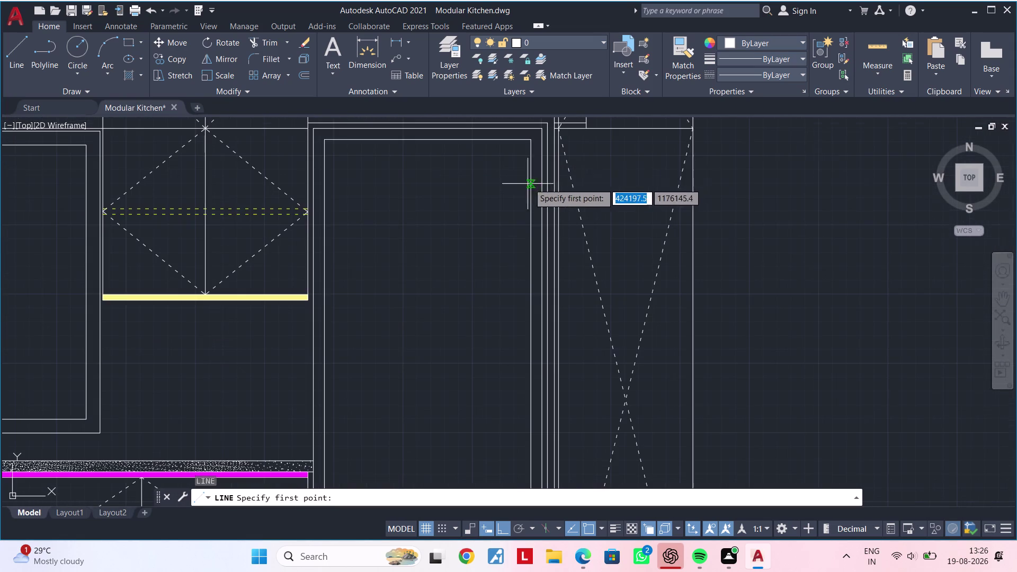
Dimension the tall door opening's full height vertically as 2020.
key(Escape)
click(399, 41)
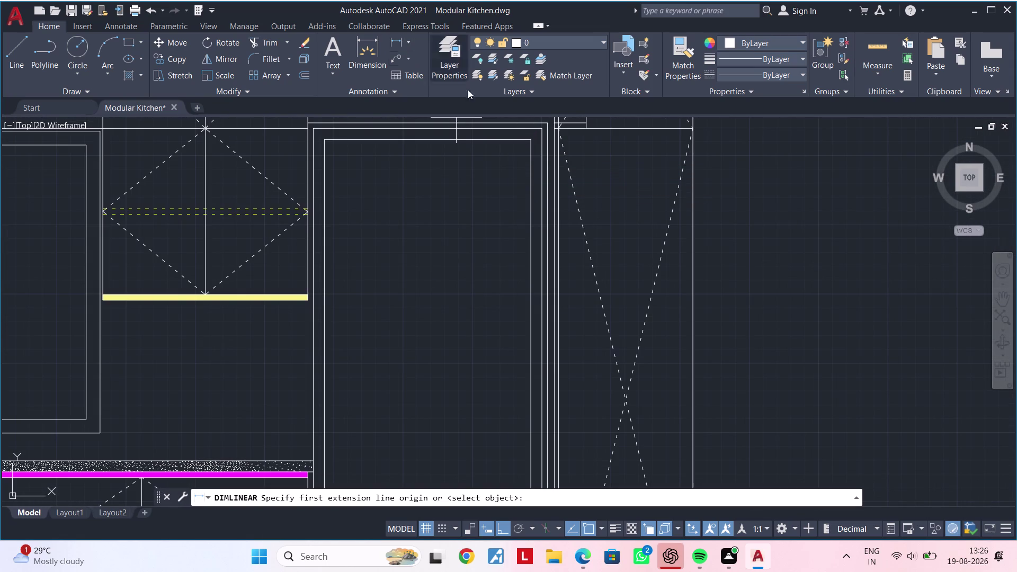
click(530, 139)
middle_drag(524, 290, 534, 142)
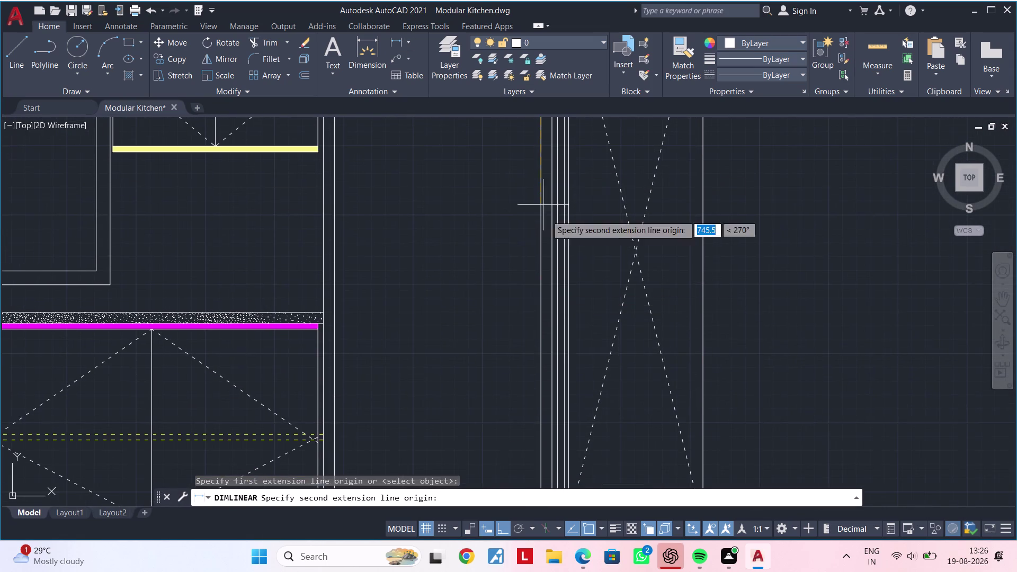
middle_drag(560, 332, 561, 232)
click(542, 447)
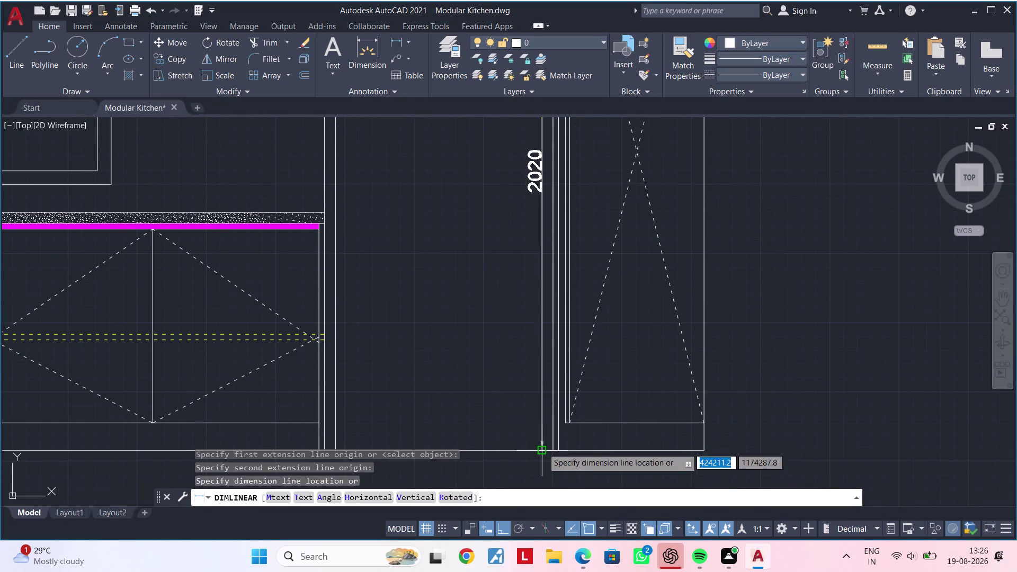
click(505, 444)
middle_drag(470, 378, 465, 421)
key(Escape)
key(Escape)
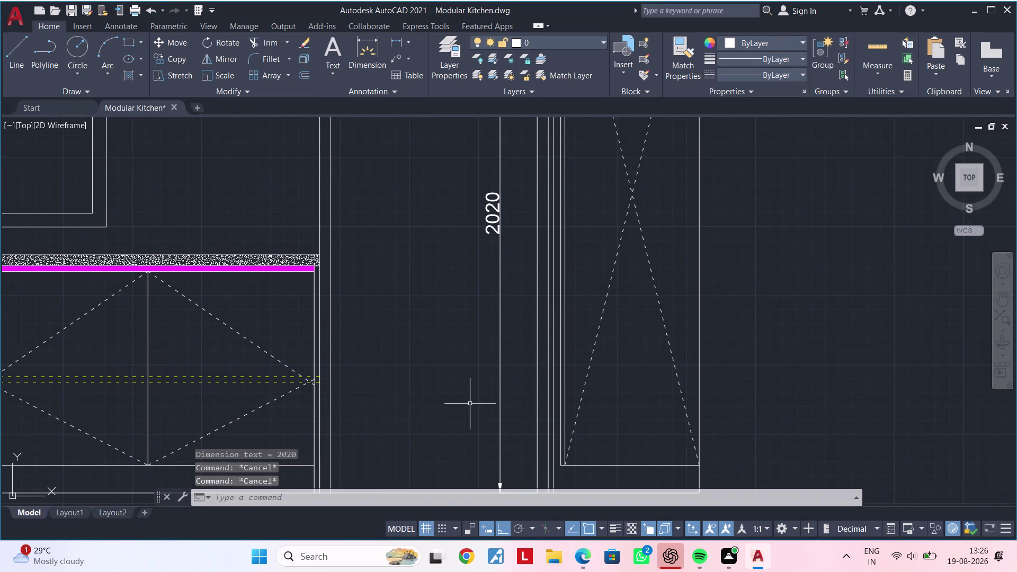
key(Escape)
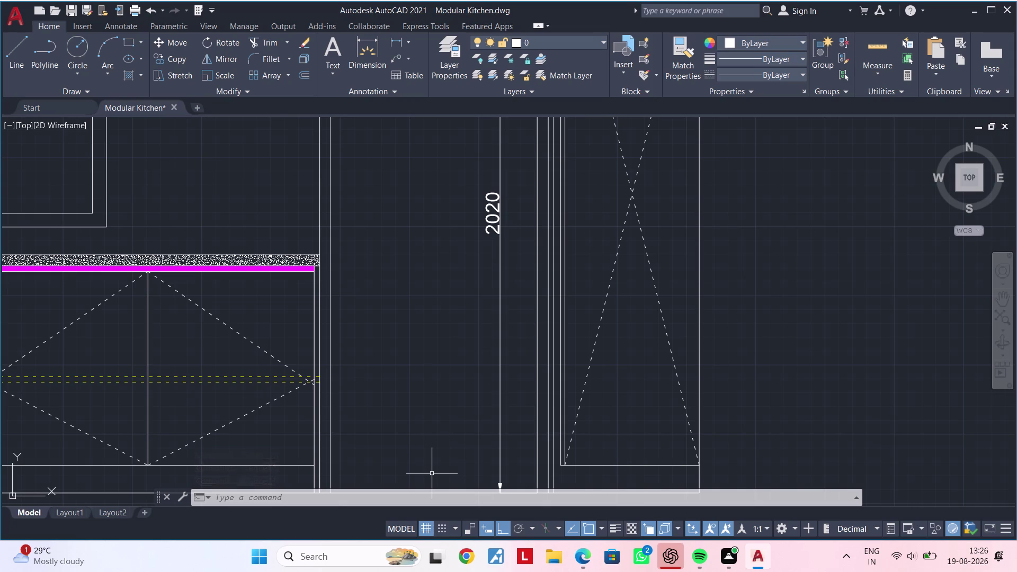
Set a 1010 offset distance and select the bottom boundary line.
key(Escape)
key(Escape)
key(Escape)
key(Escape)
text(of)
key(space)
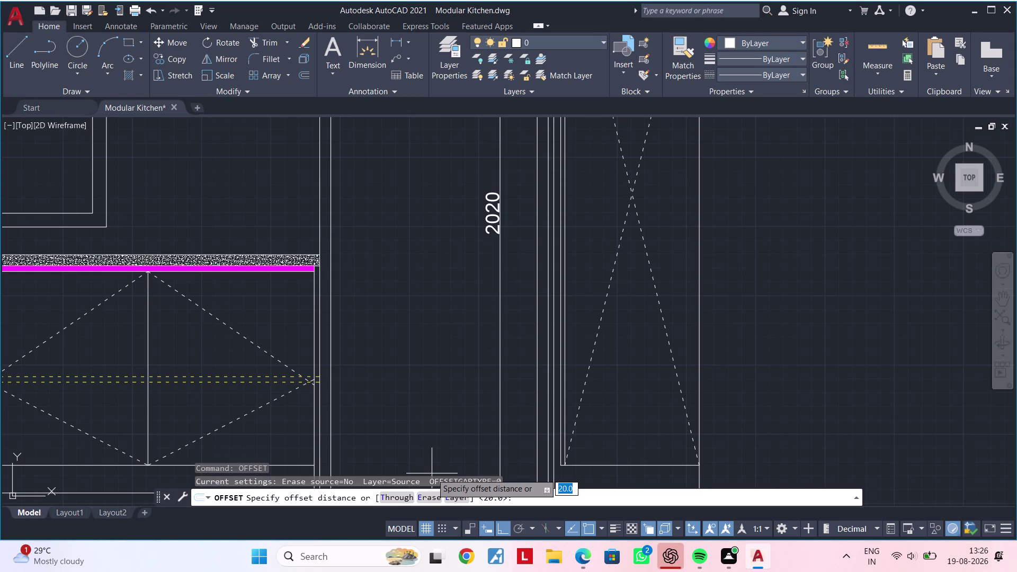
text(1010)
key(Return)
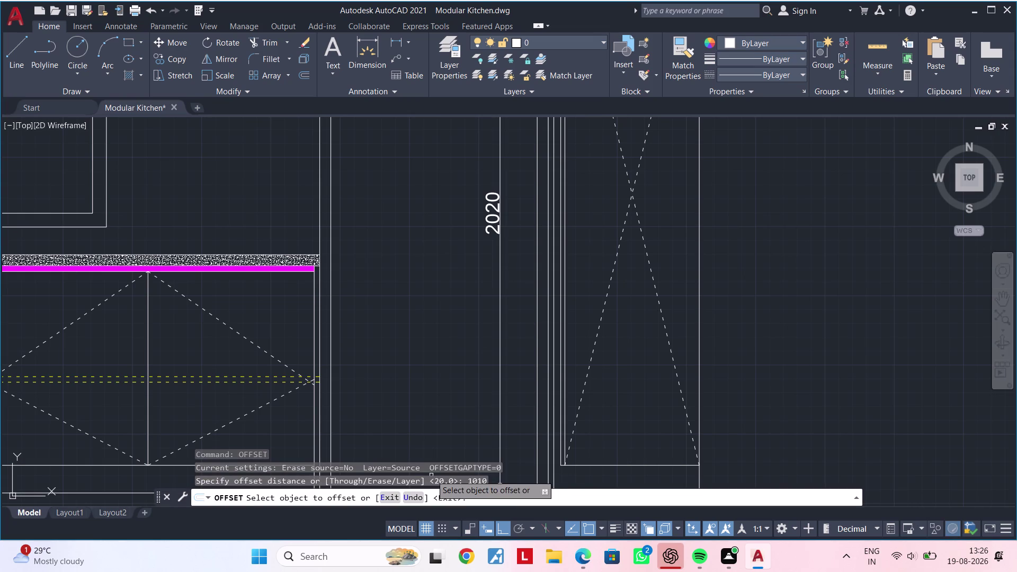
scroll(down, 3)
middle_drag(480, 355, 520, 317)
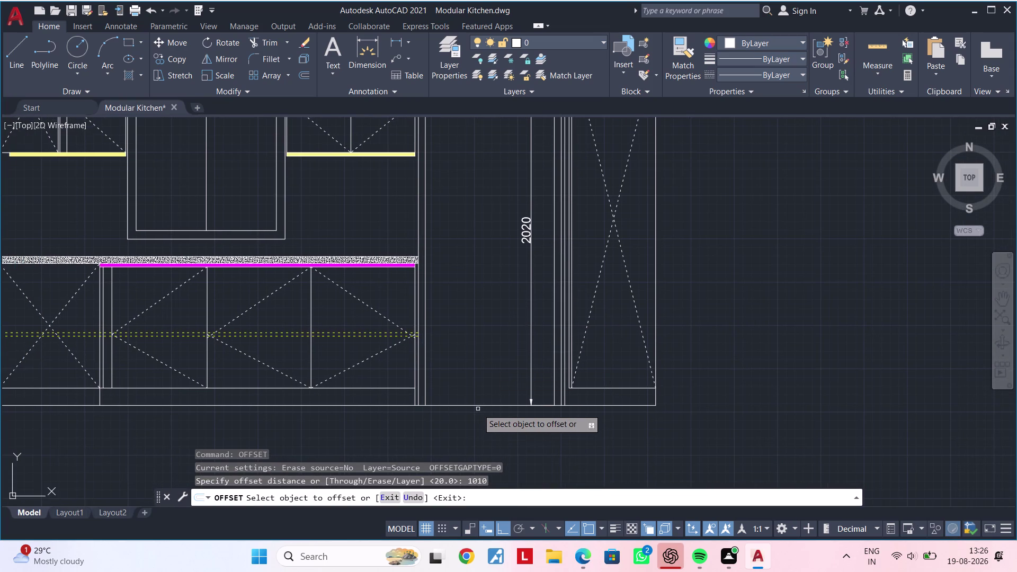
click(478, 405)
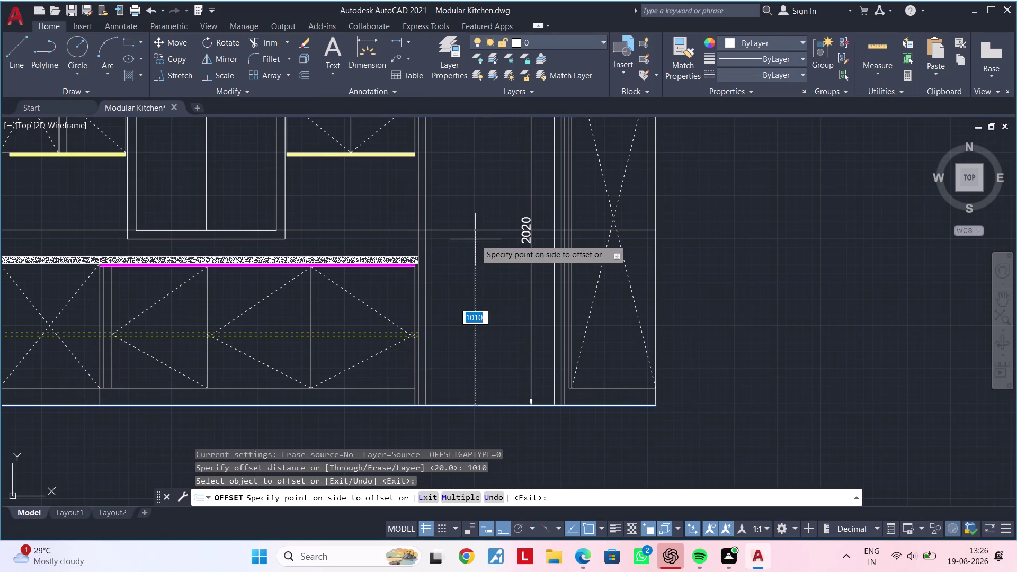
Place the 1010 offset copy above the door base as a guide line.
scroll(up, 3)
scroll(down, 3)
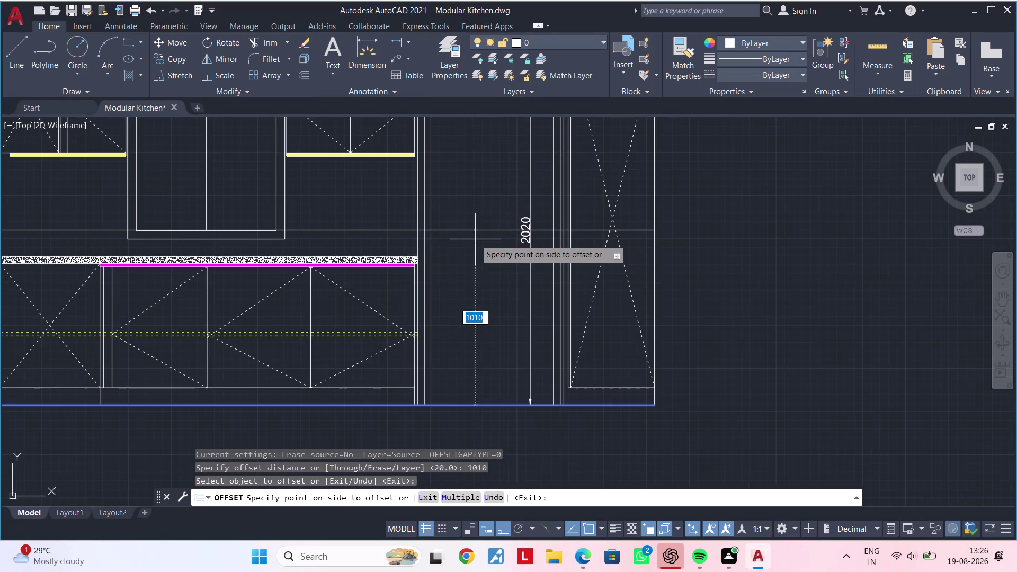
scroll(down, 3)
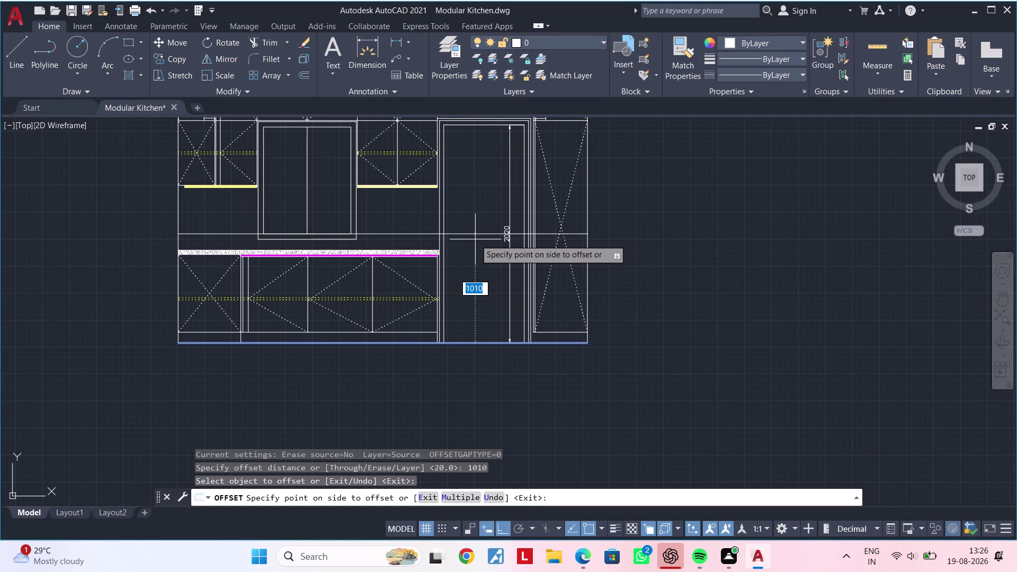
middle_drag(478, 242, 478, 267)
scroll(up, 3)
click(477, 264)
key(Escape)
key(Escape)
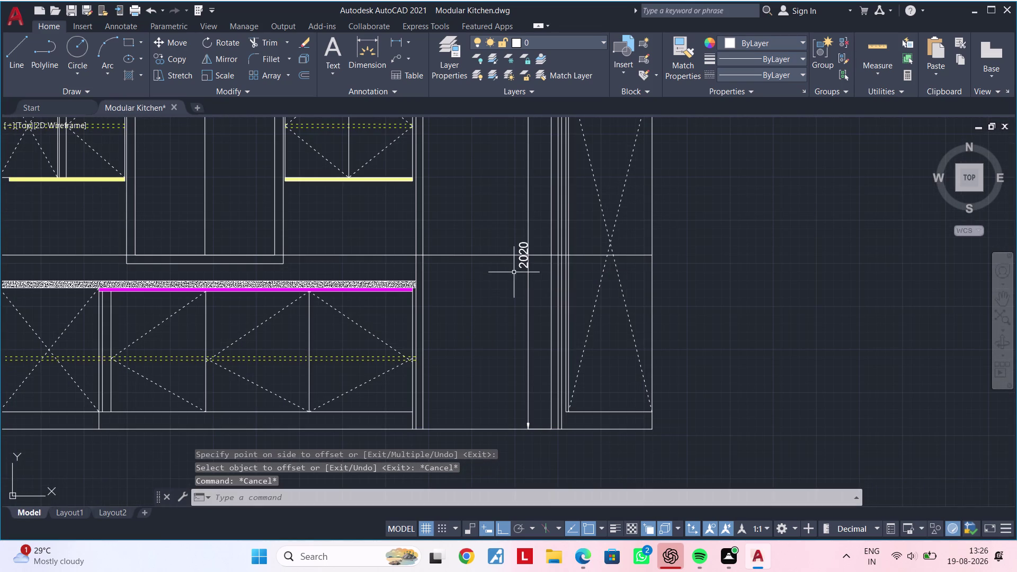
Delete the 2020 door-opening dimension.
click(529, 273)
key(Delete)
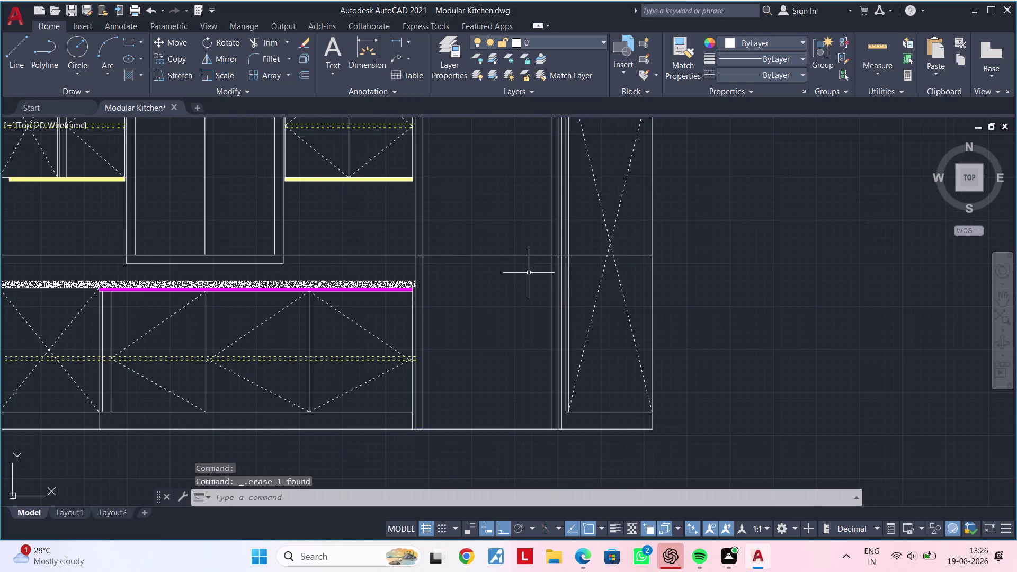
middle_drag(489, 287, 467, 367)
key(Escape)
key(Escape)
key(l)
key(space)
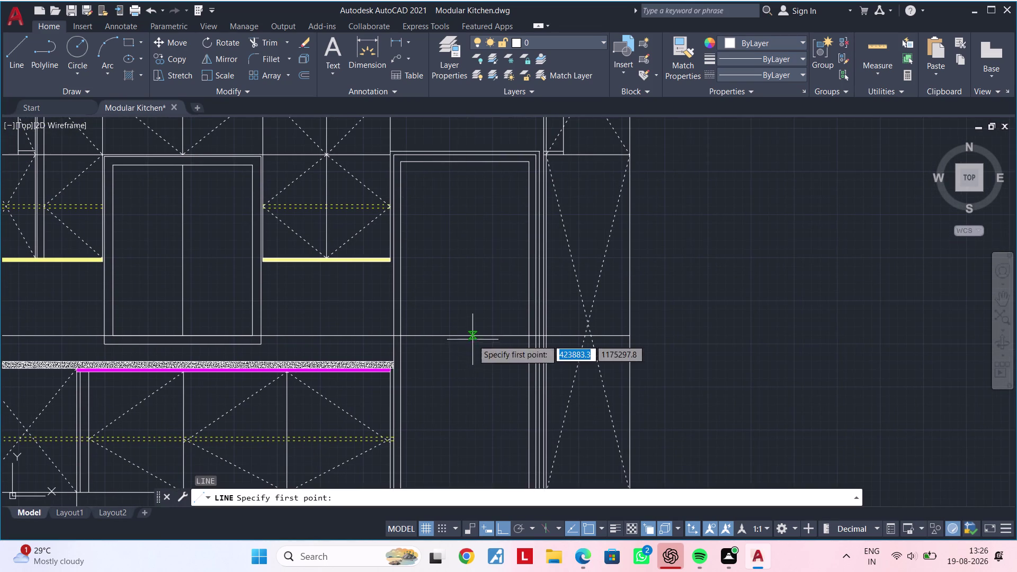
Draw two diagonals from the panel's top and bottom corners meeting at mid-right.
scroll(up, 3)
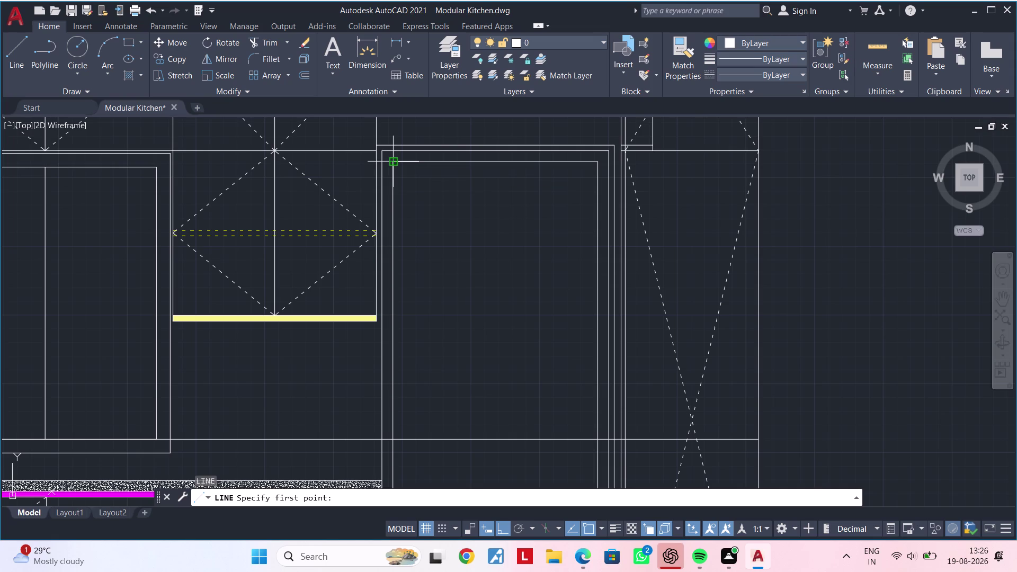
click(394, 164)
middle_drag(497, 288, 472, 242)
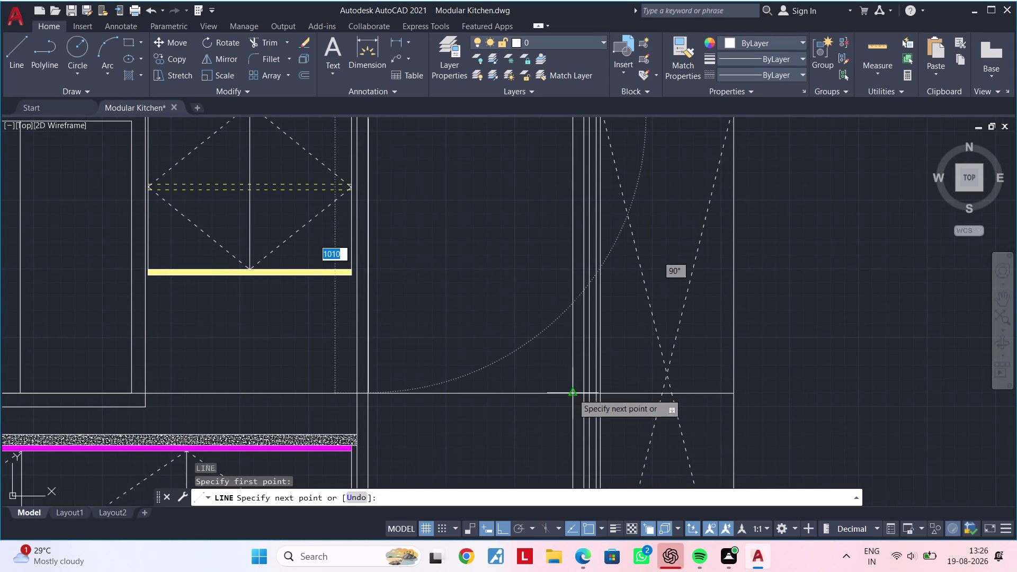
click(572, 394)
scroll(down, 3)
middle_drag(542, 360, 571, 262)
scroll(up, 3)
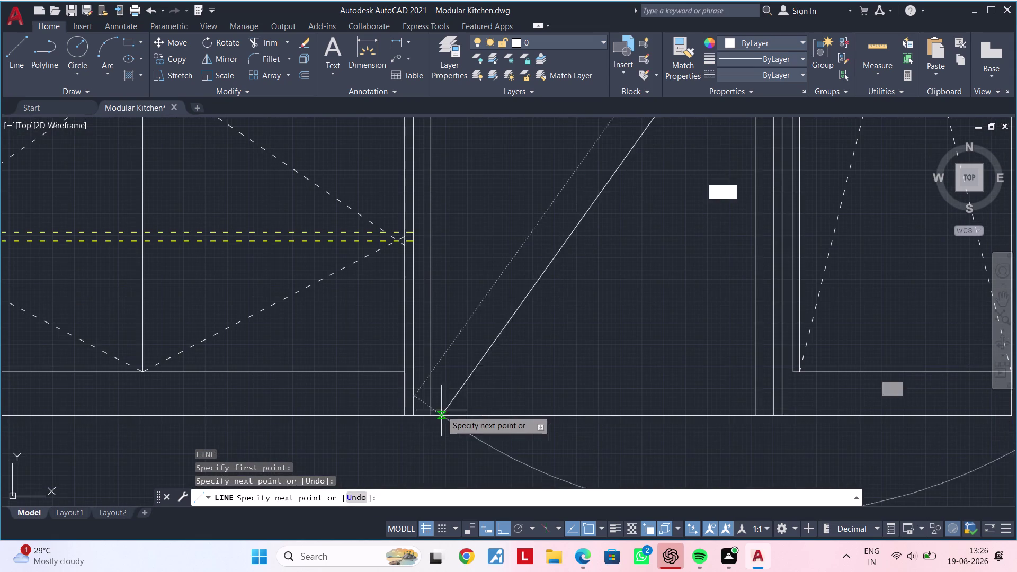
click(430, 412)
key(Escape)
key(Escape)
Erase the 1010 horizontal guide line crossing the door panel.
scroll(down, 3)
middle_drag(557, 367, 538, 430)
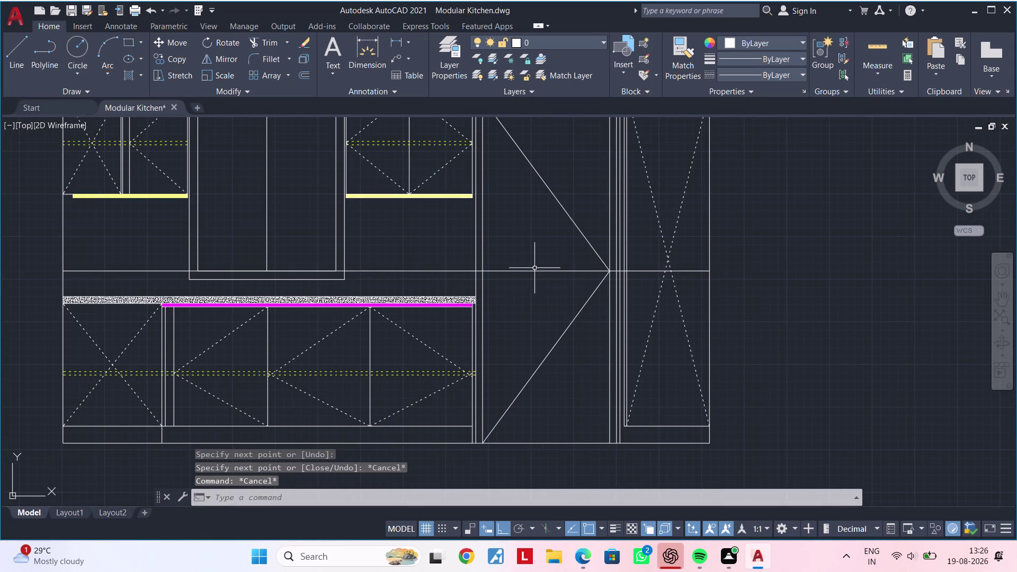
click(534, 272)
key(Delete)
middle_drag(542, 291, 557, 289)
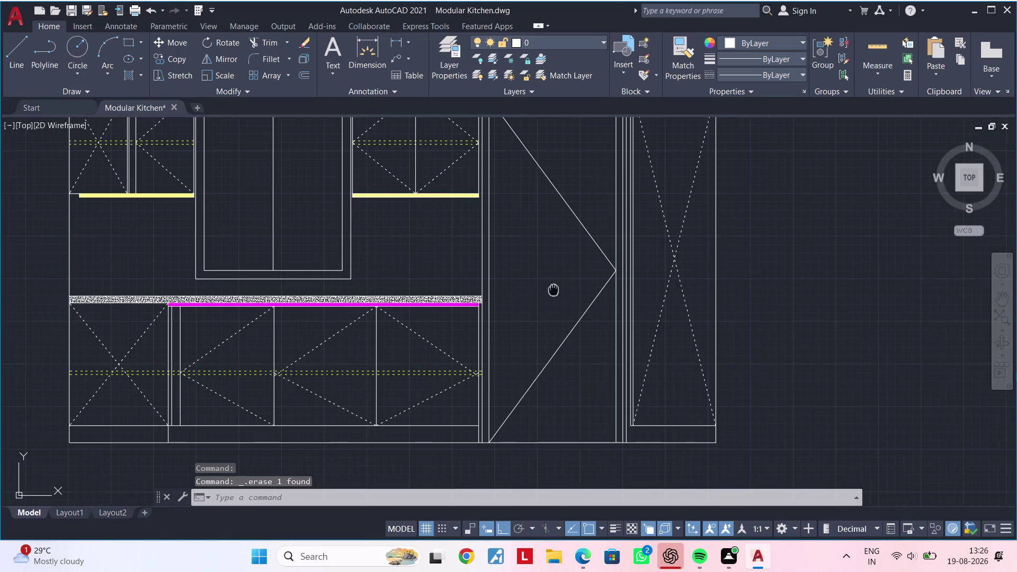
middle_drag(557, 289, 584, 288)
key(Escape)
key(Escape)
key(m)
text(a)
key(space)
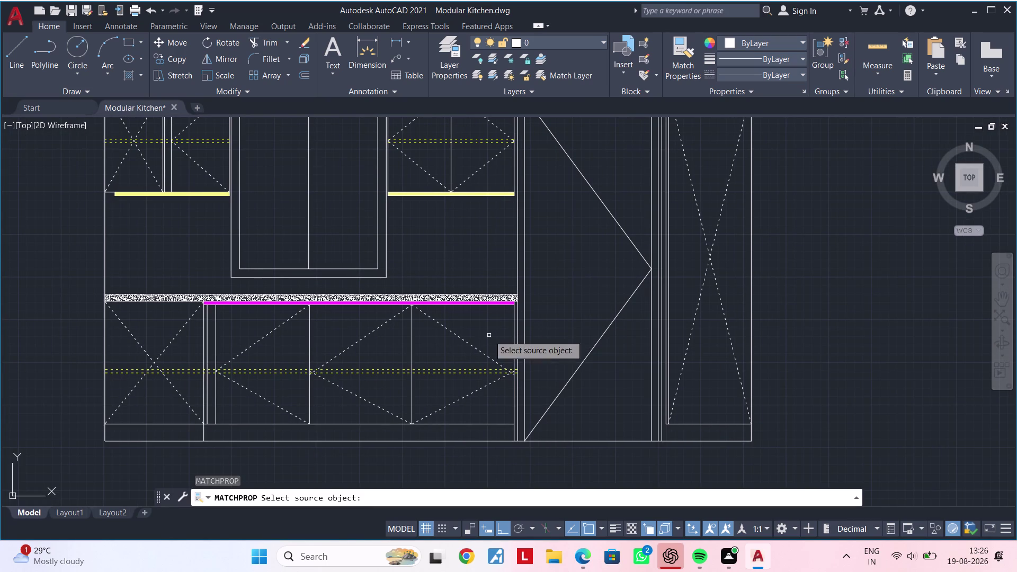
Copy a yellow dashed cabinet line's style onto the door diagonals.
click(452, 370)
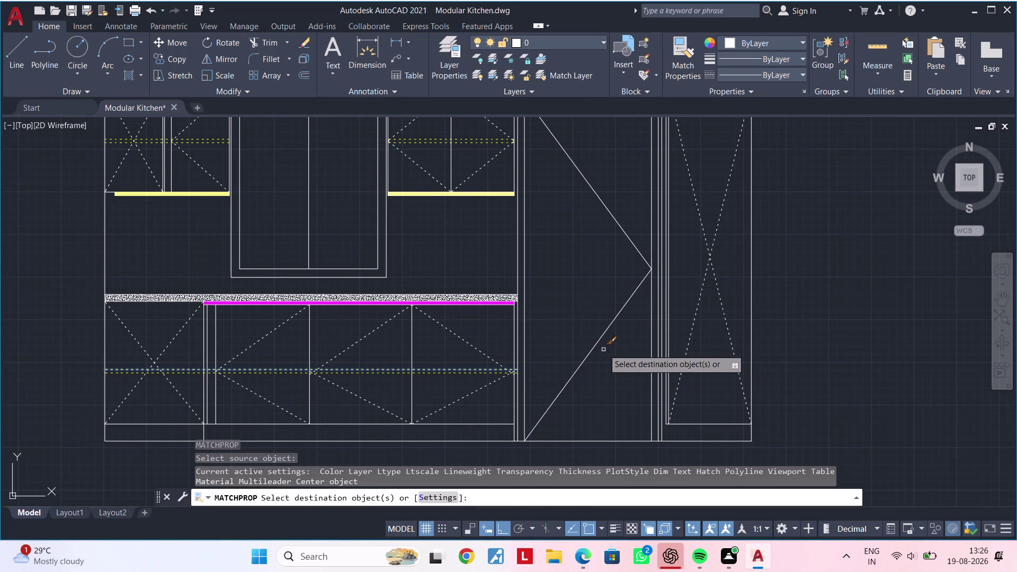
click(602, 347)
click(595, 195)
scroll(down, 3)
middle_drag(579, 271, 620, 282)
key(Escape)
key(Escape)
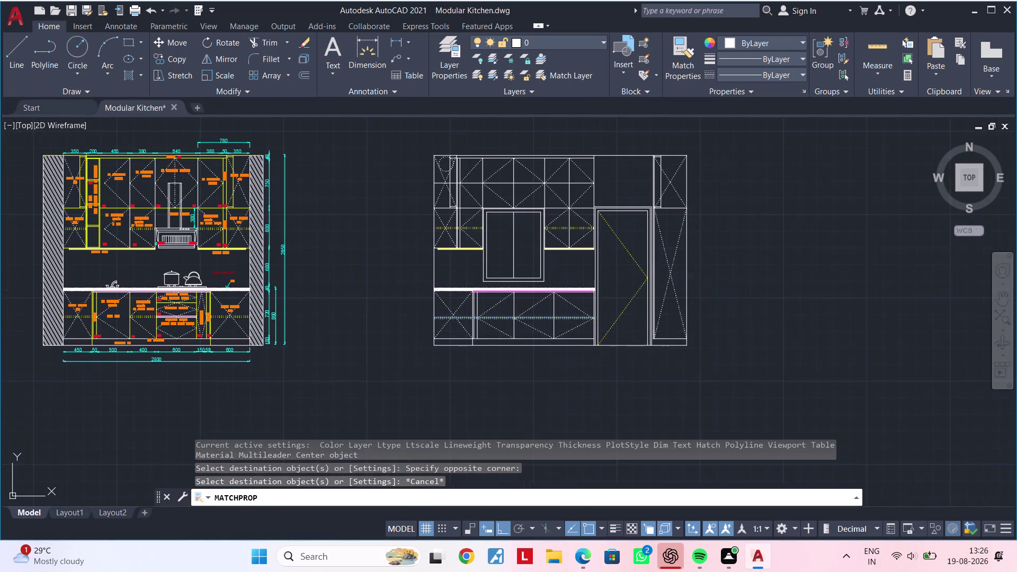
Pan over to the reference elevation for a closer look.
middle_drag(614, 278, 656, 269)
key(Escape)
scroll(up, 3)
key(Escape)
key(Escape)
key(Escape)
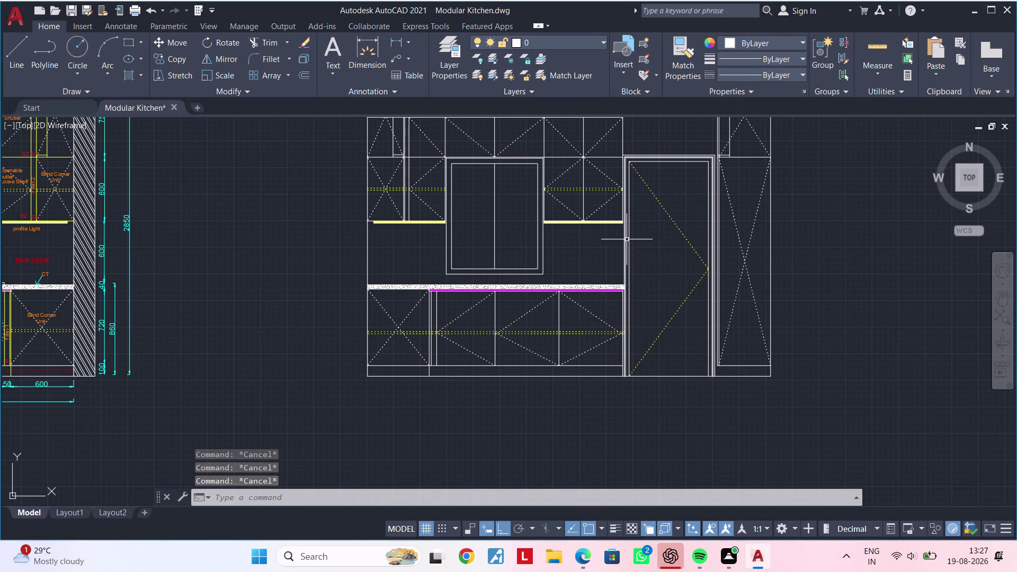
key(Escape)
key(Escape)
key(Escape)
key(Escape)
middle_drag(387, 242, 558, 226)
middle_drag(302, 252, 475, 244)
scroll(up, 3)
middle_drag(327, 238, 431, 226)
key(Escape)
key(Escape)
text(m)
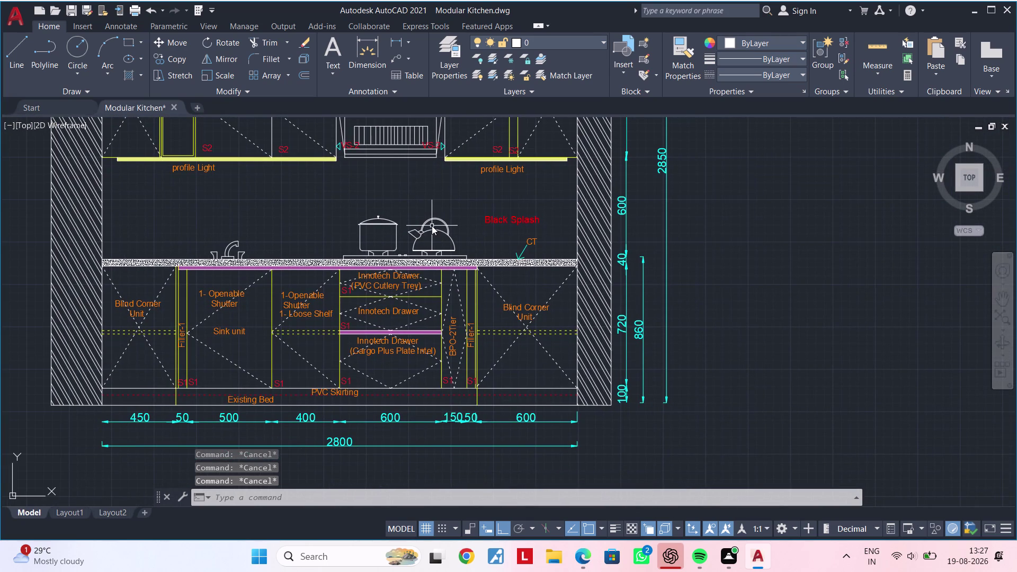
Restart MATCHPROP (MA) with a yellow filler line from the reference drawing as the source.
text(a)
key(space)
scroll(up, 3)
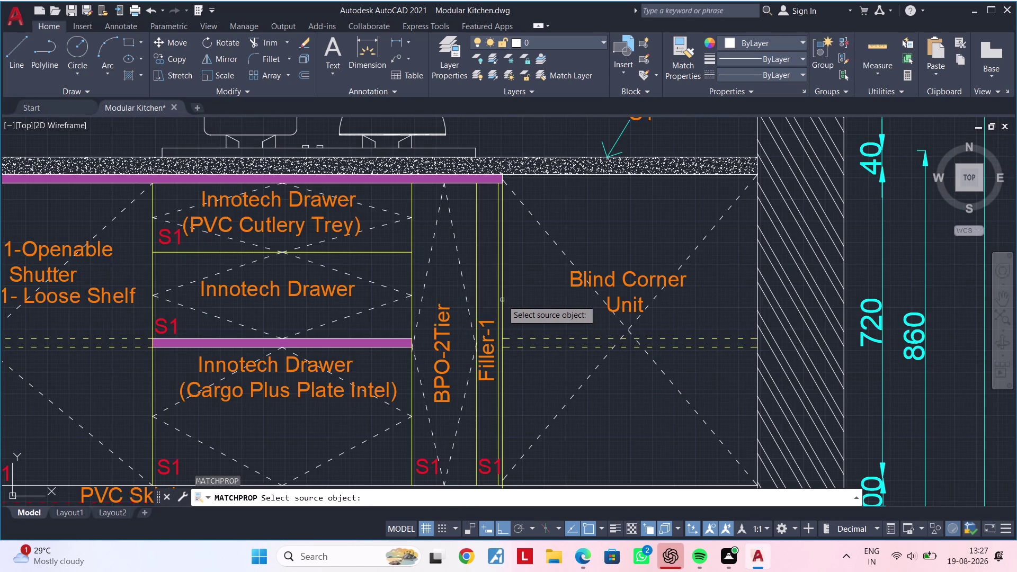
click(502, 300)
Window-select the base cabinet and filler lines in the new elevation to turn them yellow.
scroll(down, 3)
middle_drag(685, 296, 252, 262)
middle_drag(545, 273, 403, 273)
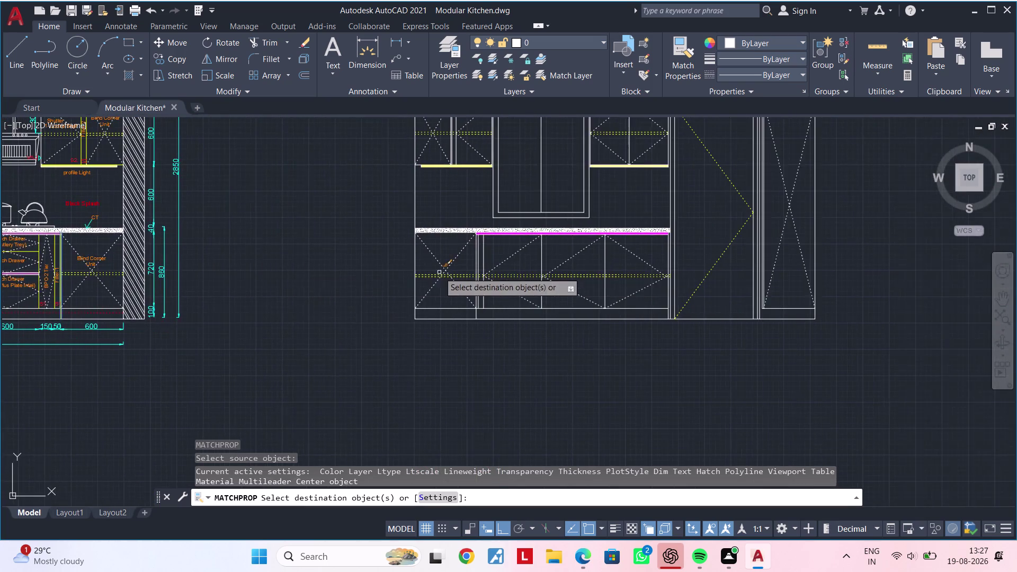
scroll(up, 3)
scroll(up, 3)
click(562, 247)
click(533, 248)
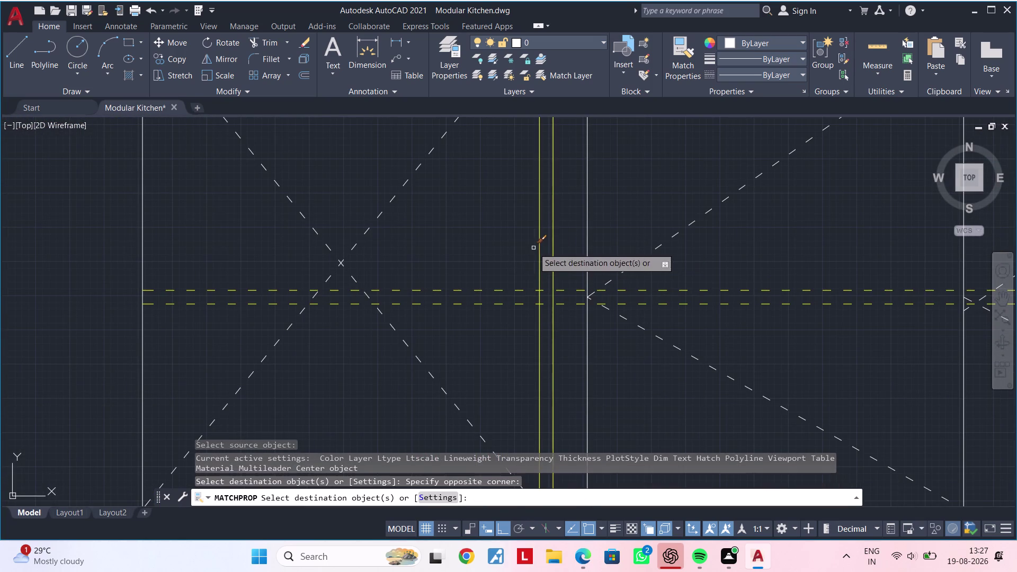
click(604, 229)
click(572, 232)
Turn the countertop's lower and top edge lines yellow, picking the line rather than the hatch.
scroll(down, 3)
middle_drag(594, 228, 575, 233)
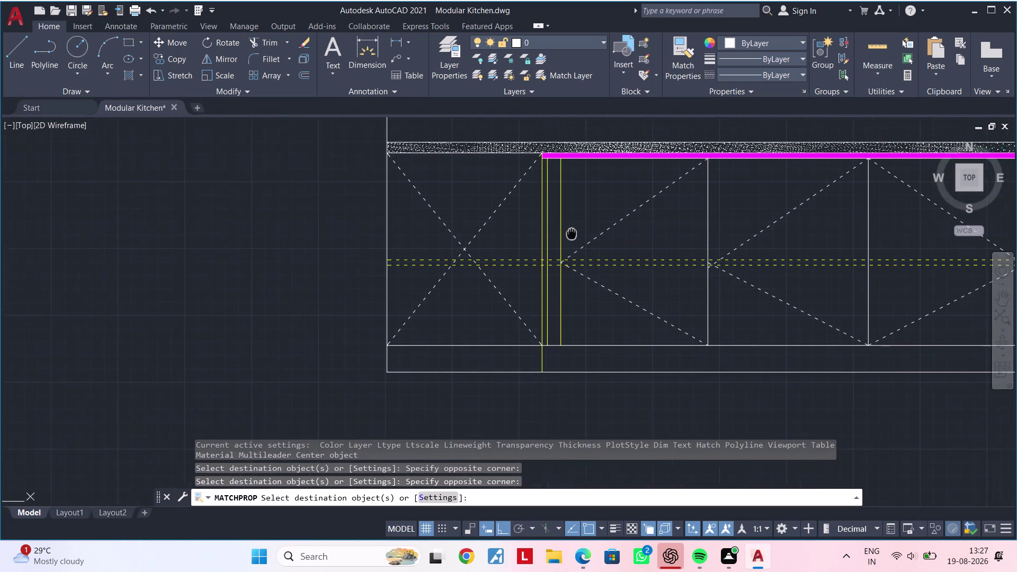
middle_drag(575, 233, 509, 298)
scroll(up, 3)
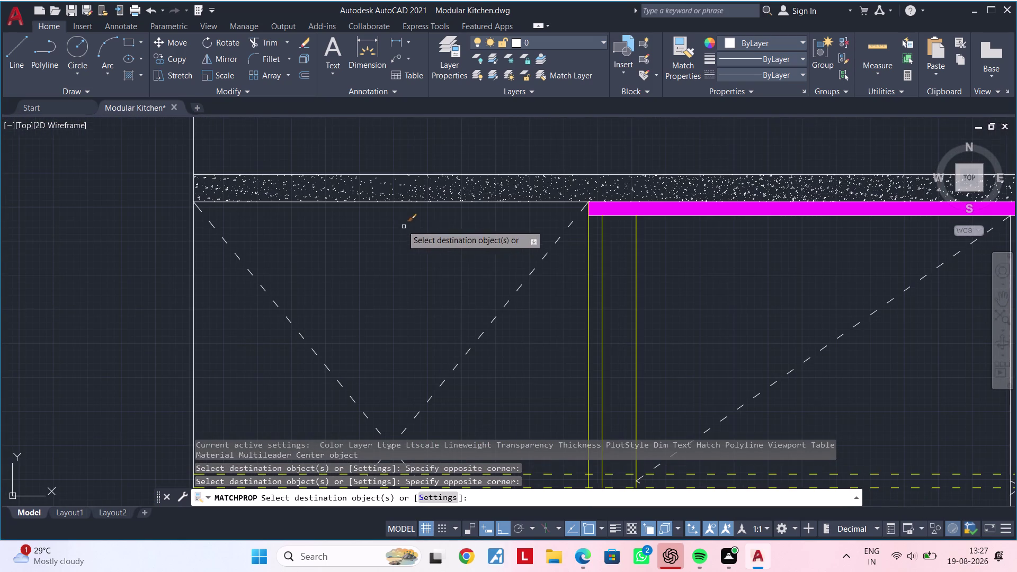
click(214, 201)
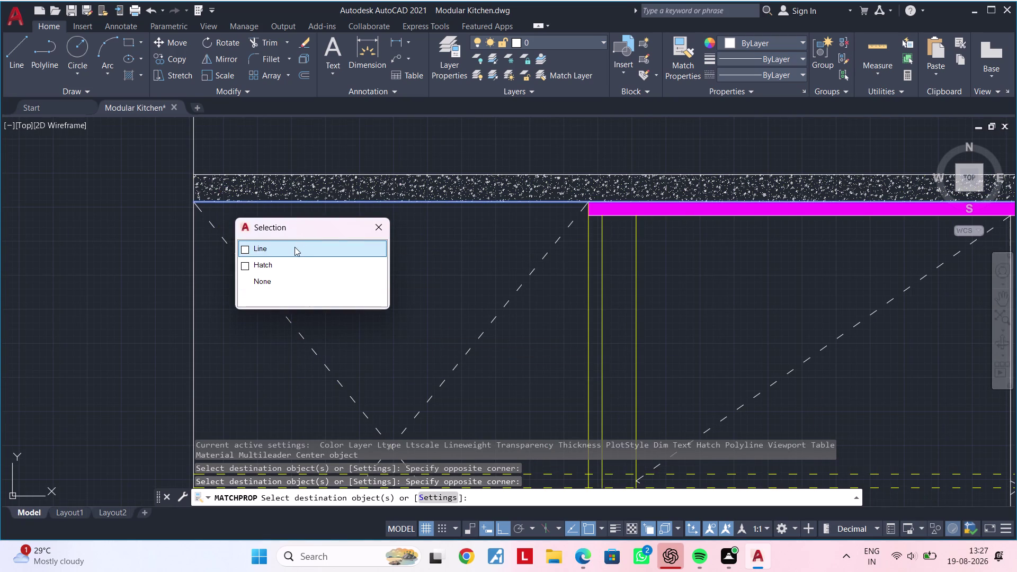
click(295, 247)
middle_drag(444, 262, 416, 368)
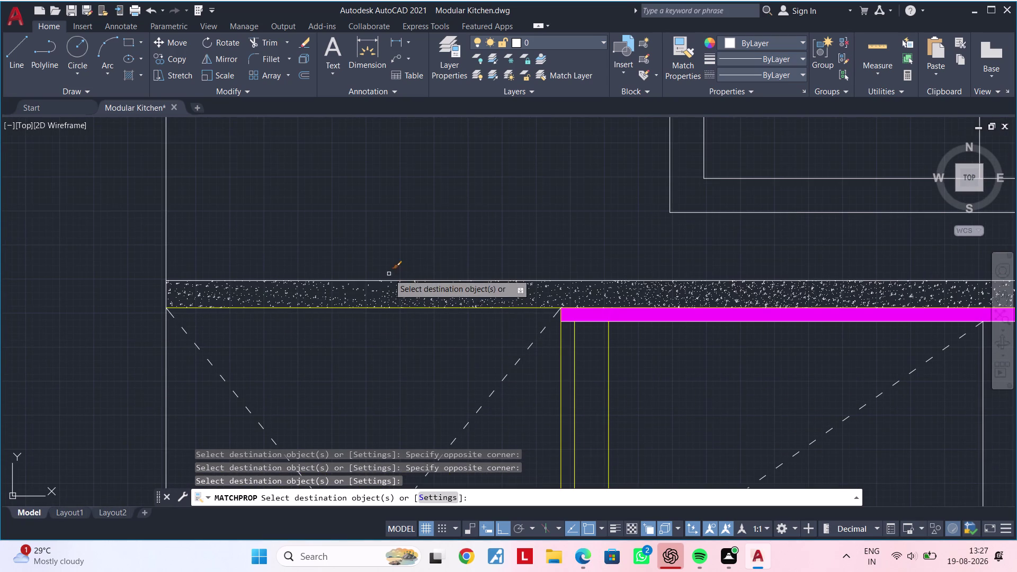
click(387, 279)
click(434, 323)
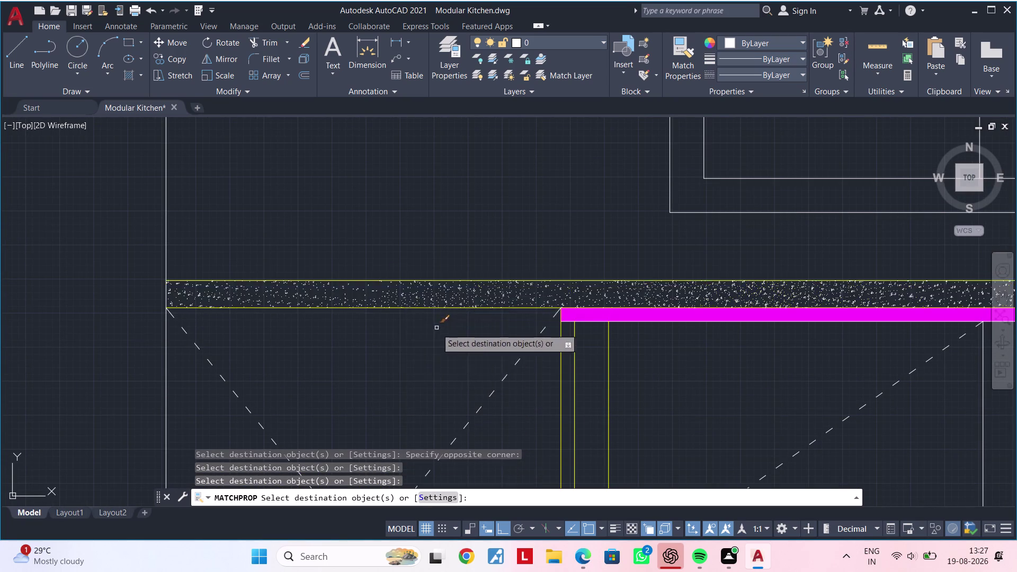
Turn the remaining base cabinet lines and the plinth line yellow.
scroll(down, 3)
middle_drag(575, 370, 336, 345)
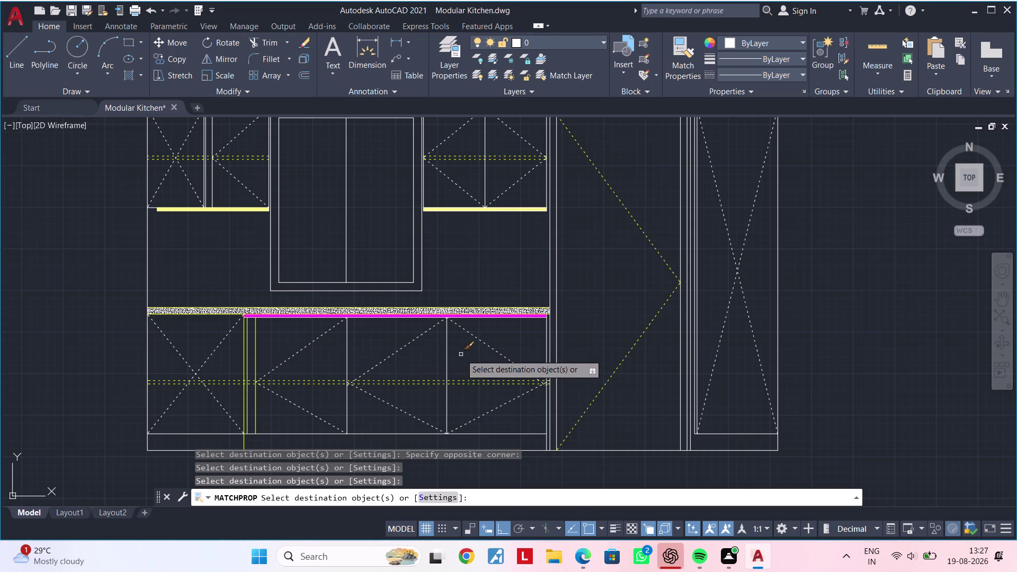
click(461, 354)
click(436, 358)
middle_drag(460, 358, 476, 312)
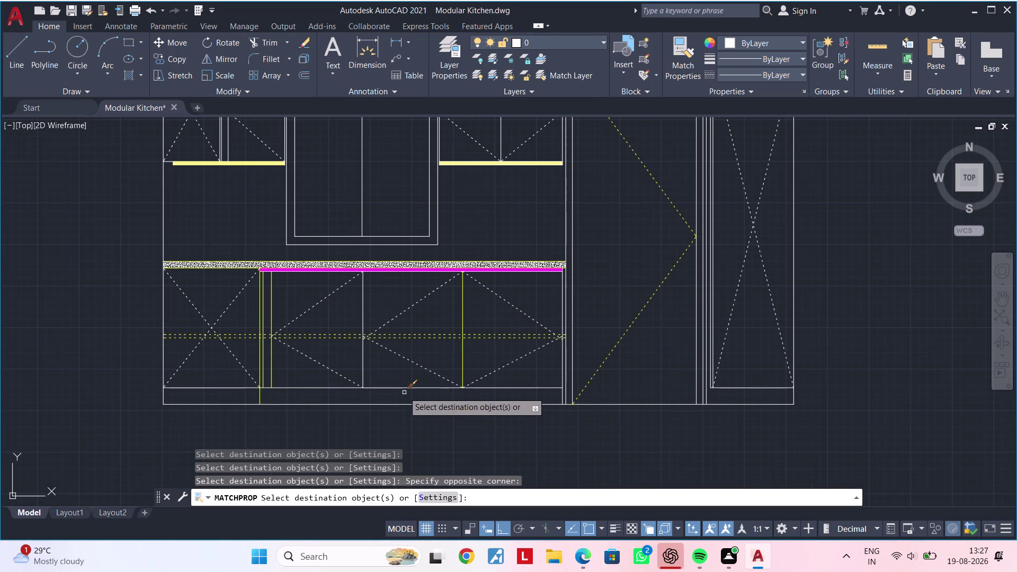
click(404, 386)
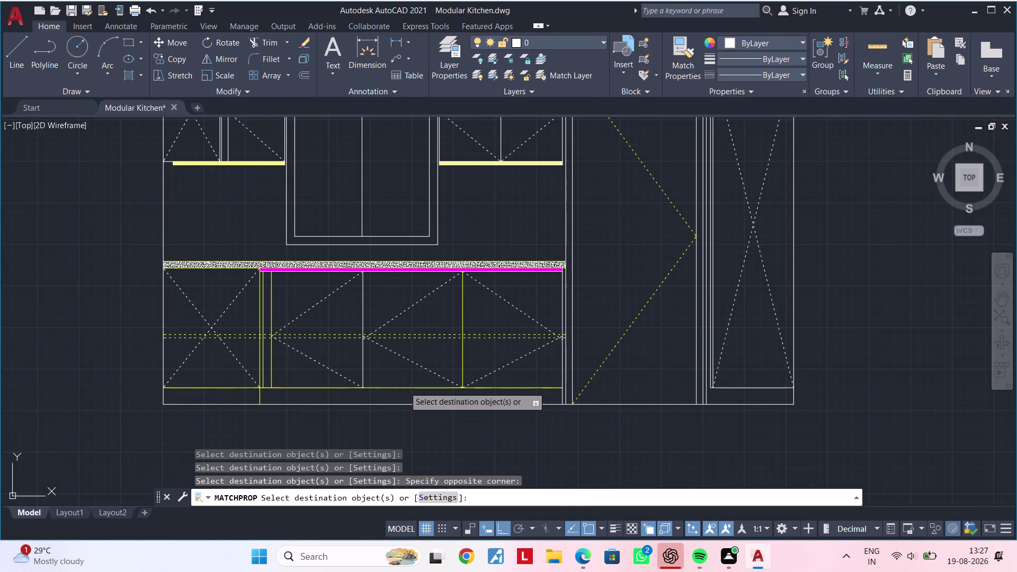
Turn the tall unit's side lines yellow.
scroll(up, 3)
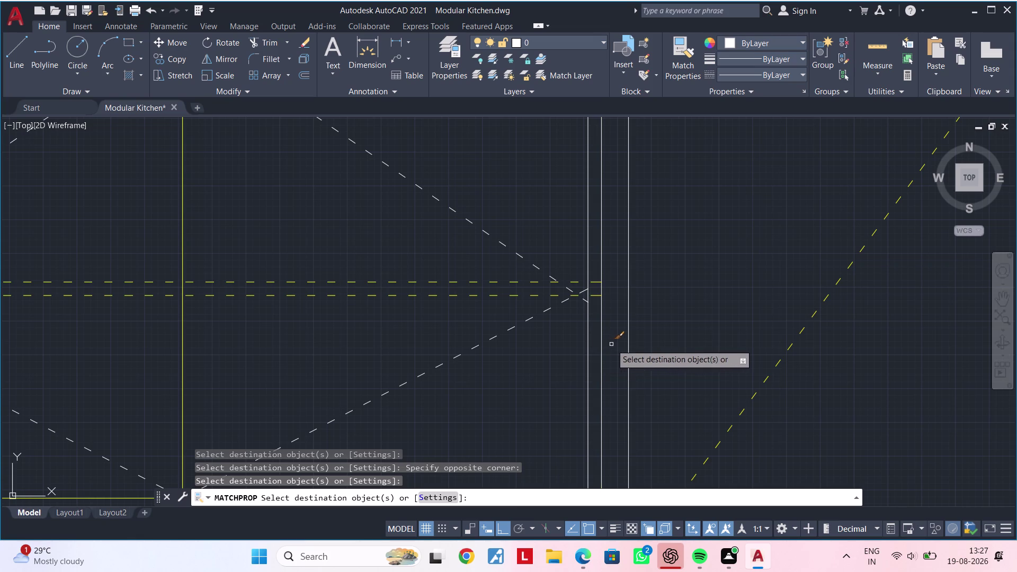
click(603, 346)
click(567, 352)
click(637, 341)
click(620, 349)
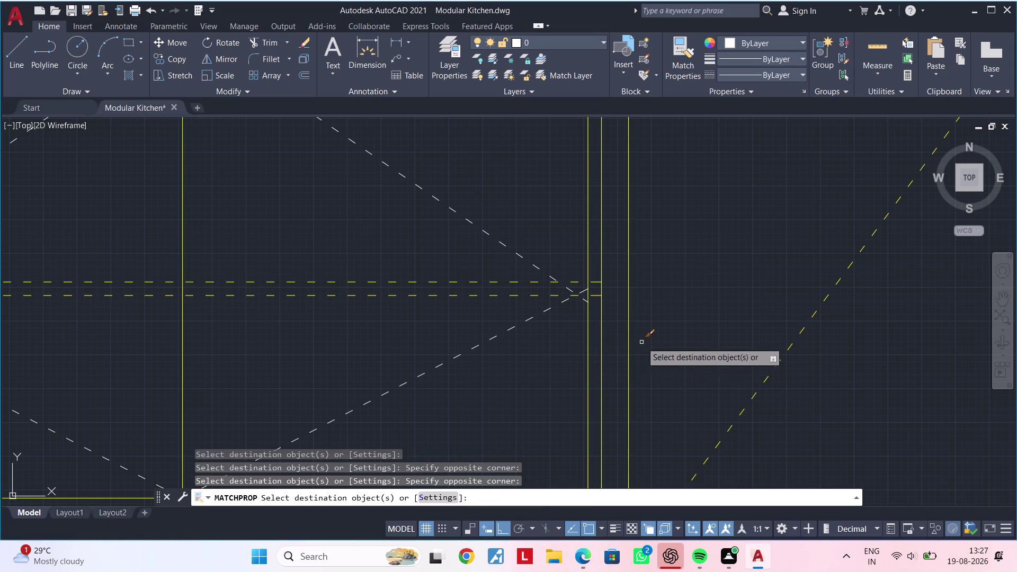
Window-select the lines around the tall door panel to make them yellow.
scroll(down, 3)
middle_drag(660, 318, 568, 327)
scroll(up, 3)
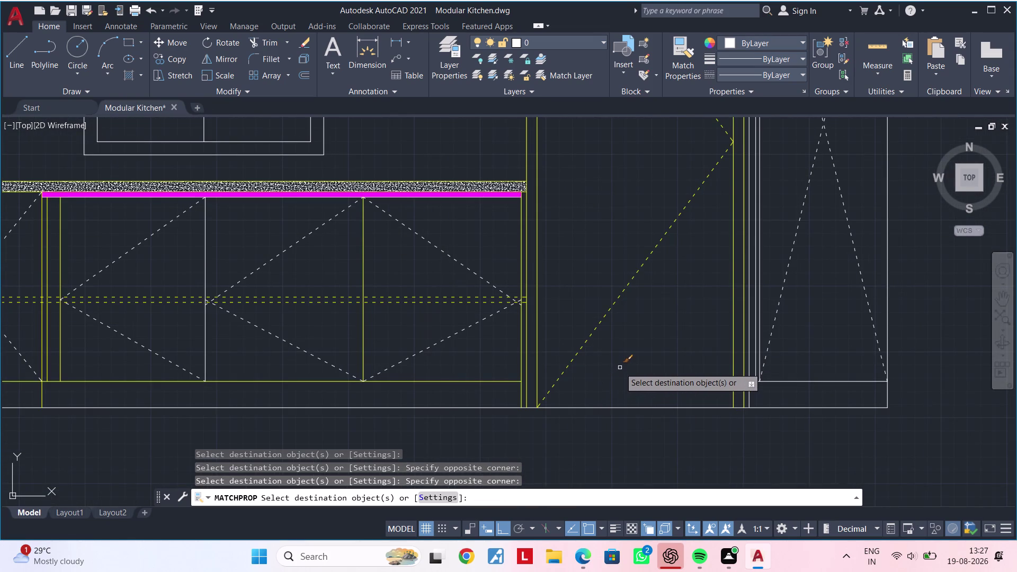
drag(620, 368, 619, 389)
click(595, 419)
Turn the tall unit's frame lines yellow.
middle_drag(670, 367, 594, 391)
scroll(up, 3)
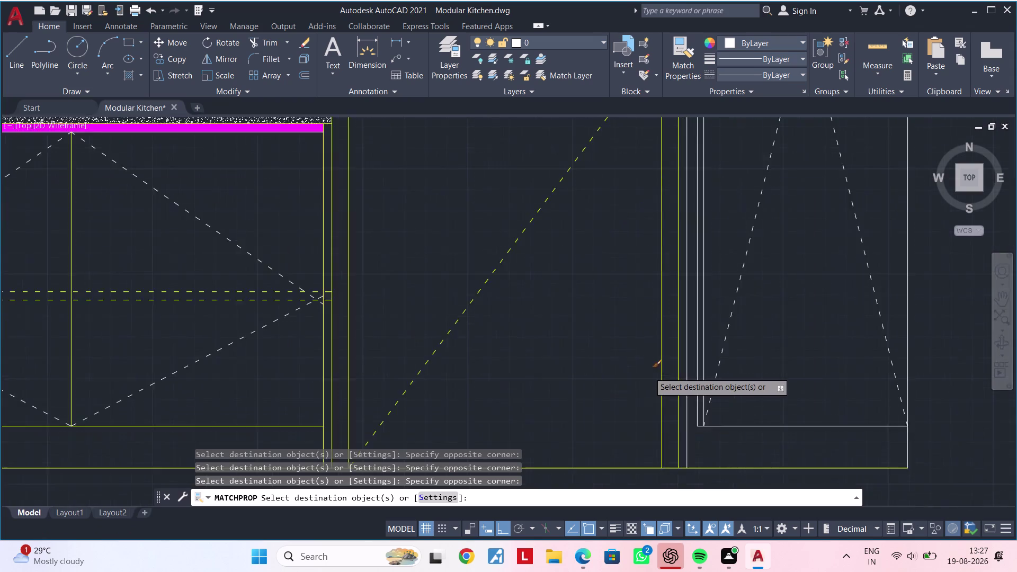
scroll(up, 3)
click(744, 314)
click(711, 329)
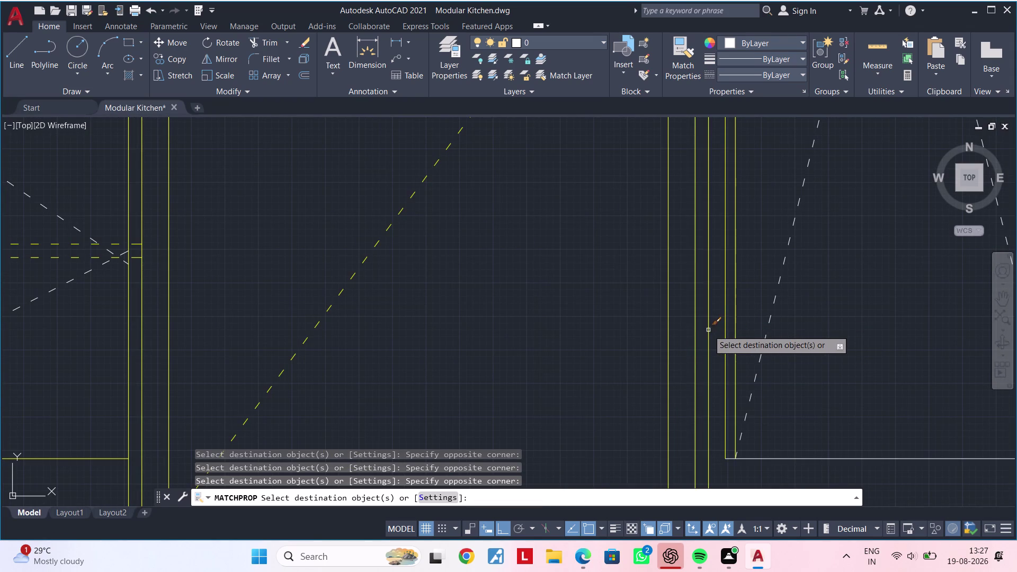
click(710, 329)
Recolour the remaining lower cabinet lines yellow.
middle_drag(486, 350, 467, 349)
scroll(down, 3)
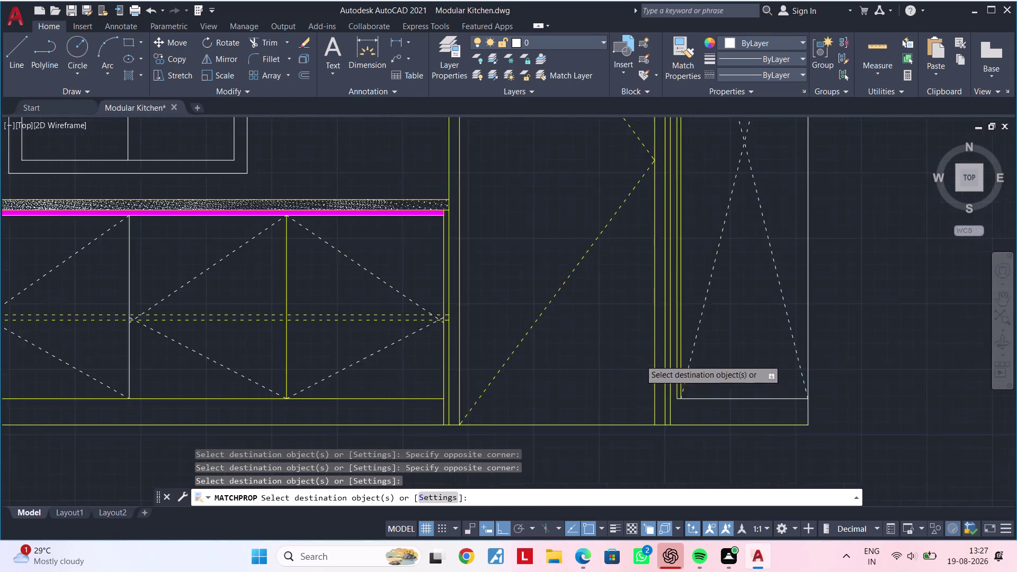
scroll(down, 3)
click(701, 364)
click(696, 387)
middle_drag(698, 378, 653, 414)
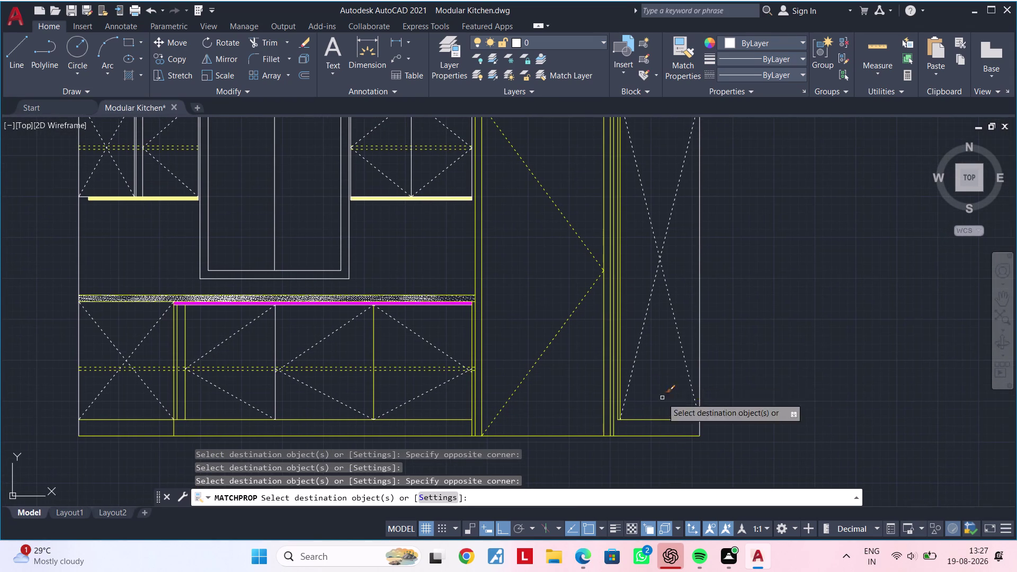
click(700, 330)
middle_drag(722, 277, 725, 424)
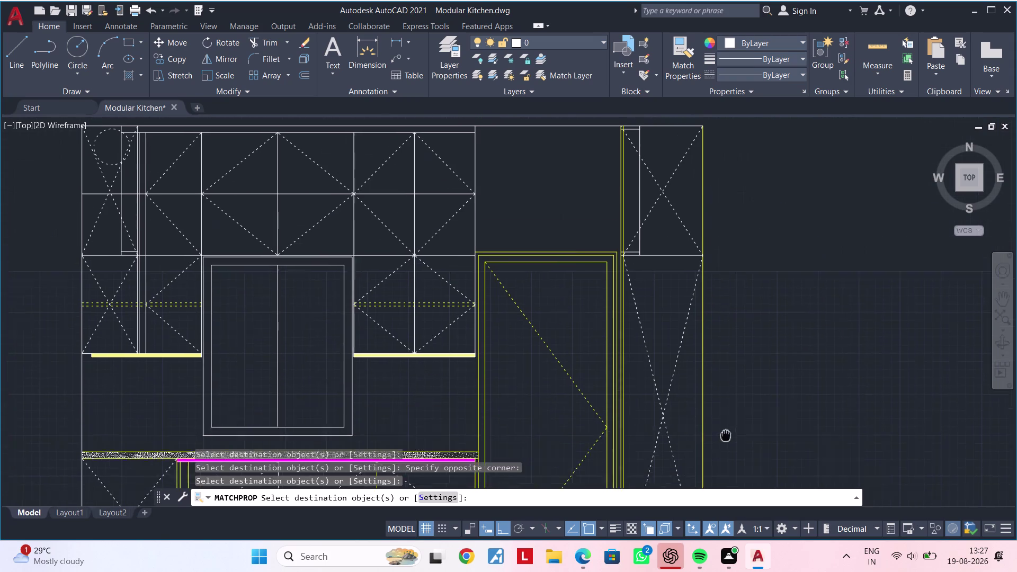
Turn the cabinet edges and short lines beside the tall unit yellow.
middle_drag(725, 425, 728, 457)
scroll(up, 3)
scroll(up, 3)
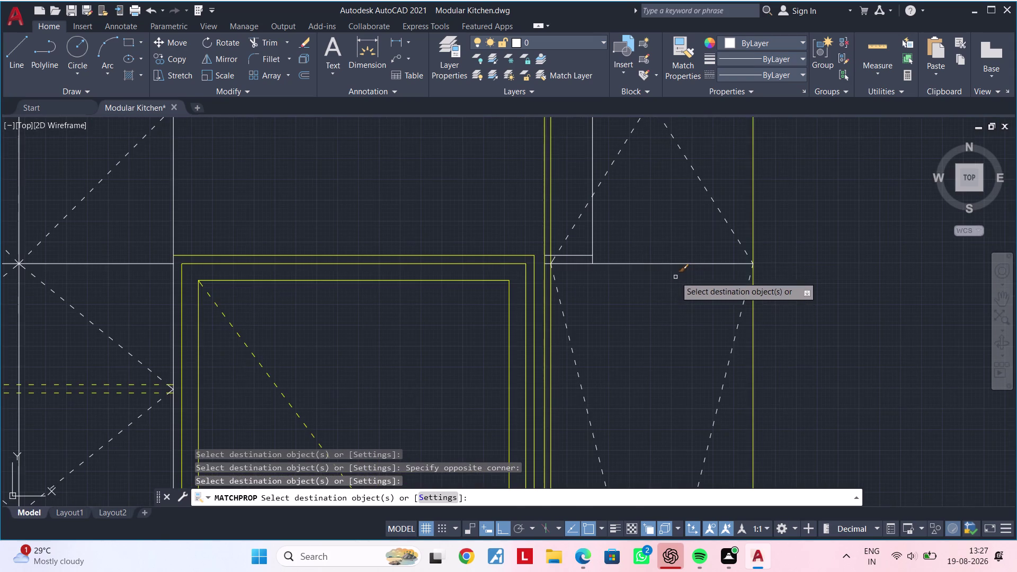
click(676, 275)
click(656, 249)
click(626, 217)
click(585, 253)
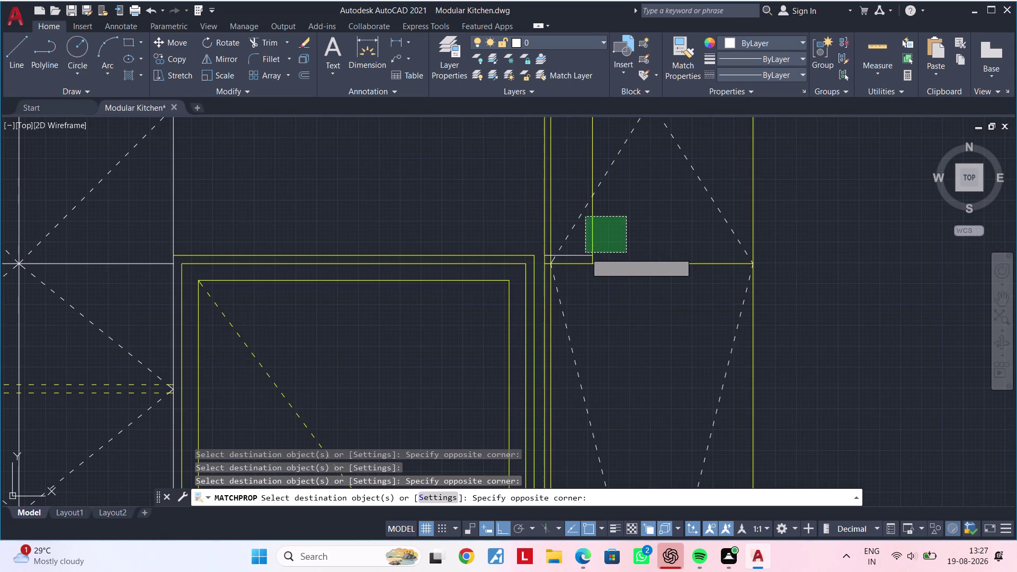
click(585, 254)
Turn the tall unit's top line yellow.
scroll(down, 3)
middle_drag(615, 246, 610, 433)
scroll(up, 3)
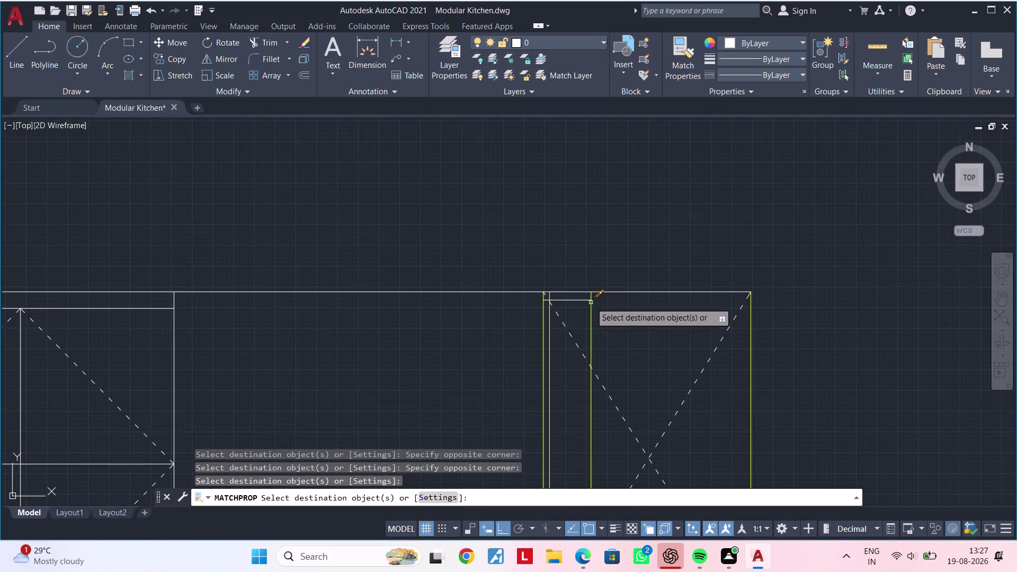
click(568, 299)
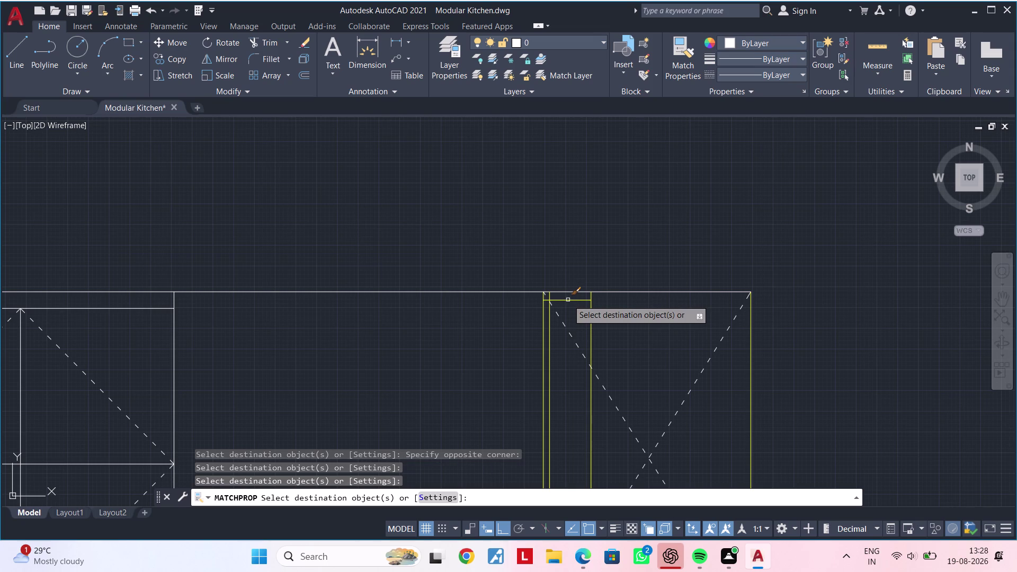
Recolour the upper cabinet lines and edges yellow.
scroll(down, 3)
middle_drag(501, 350, 600, 259)
scroll(up, 3)
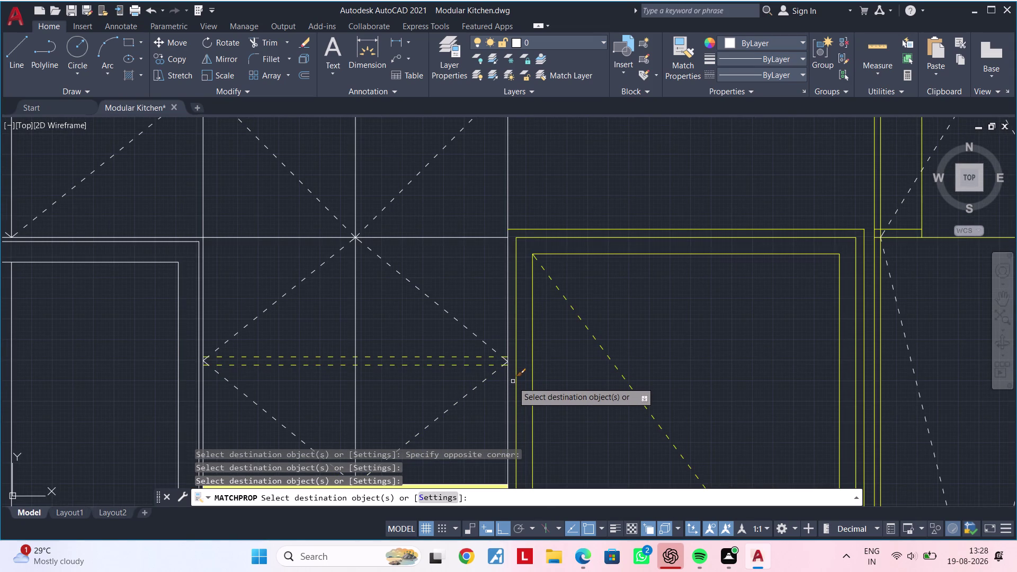
click(529, 179)
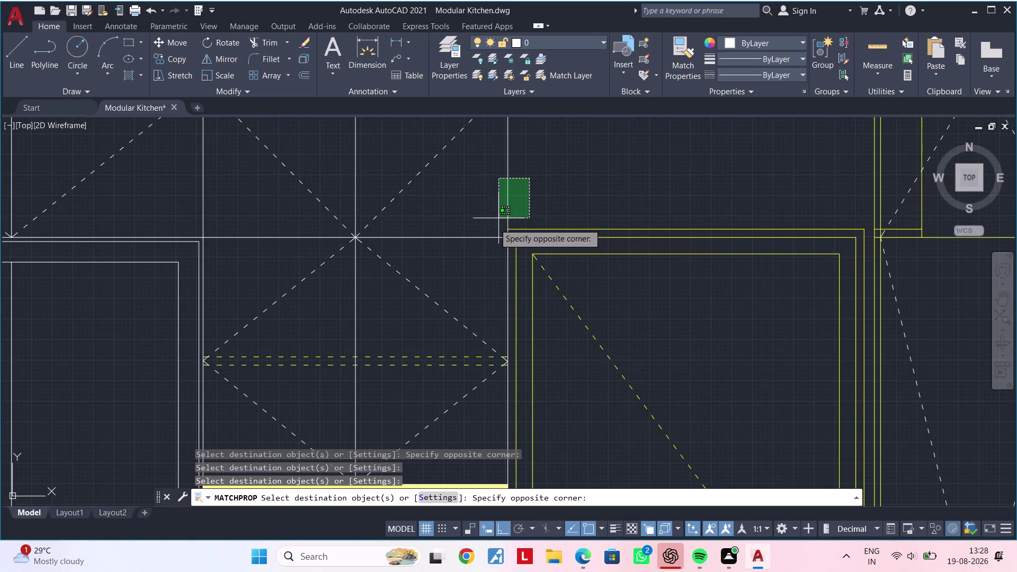
click(474, 235)
scroll(down, 3)
middle_drag(587, 207, 729, 177)
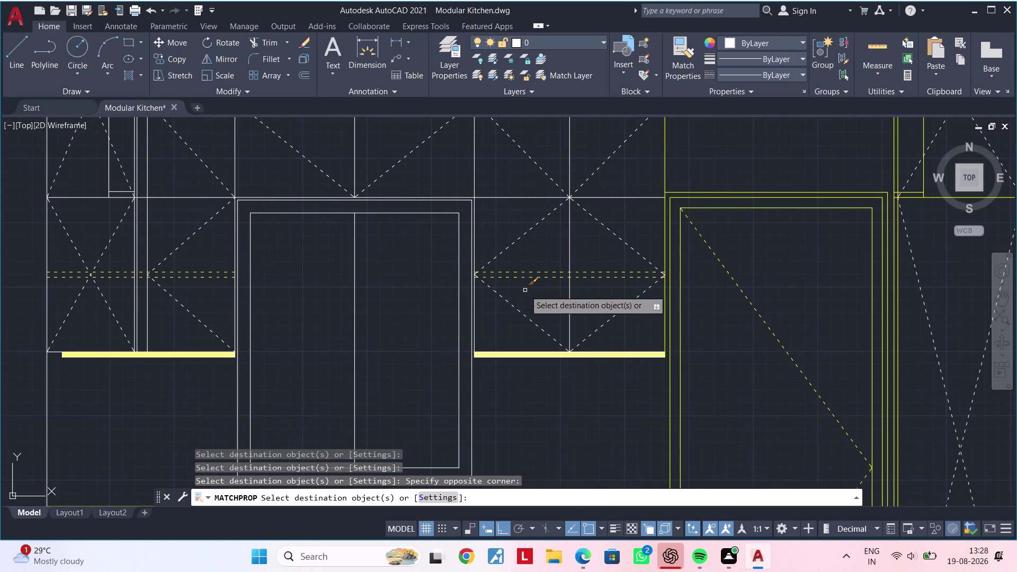
middle_drag(513, 288, 511, 363)
scroll(up, 3)
click(509, 278)
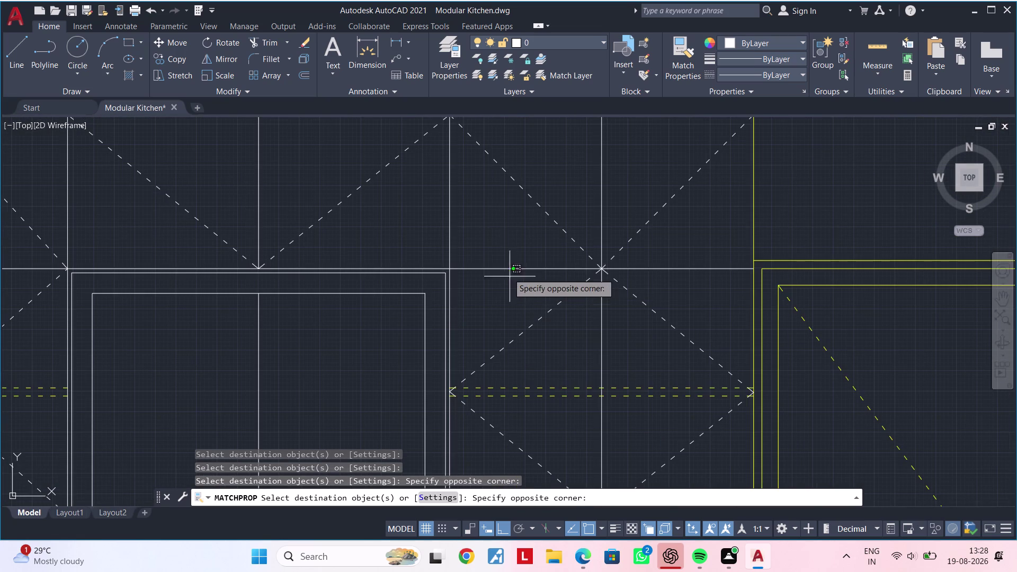
Turn the upper cabinet divider, short lines and top cabinet line yellow.
click(502, 256)
middle_drag(499, 248, 523, 286)
double_click(511, 276)
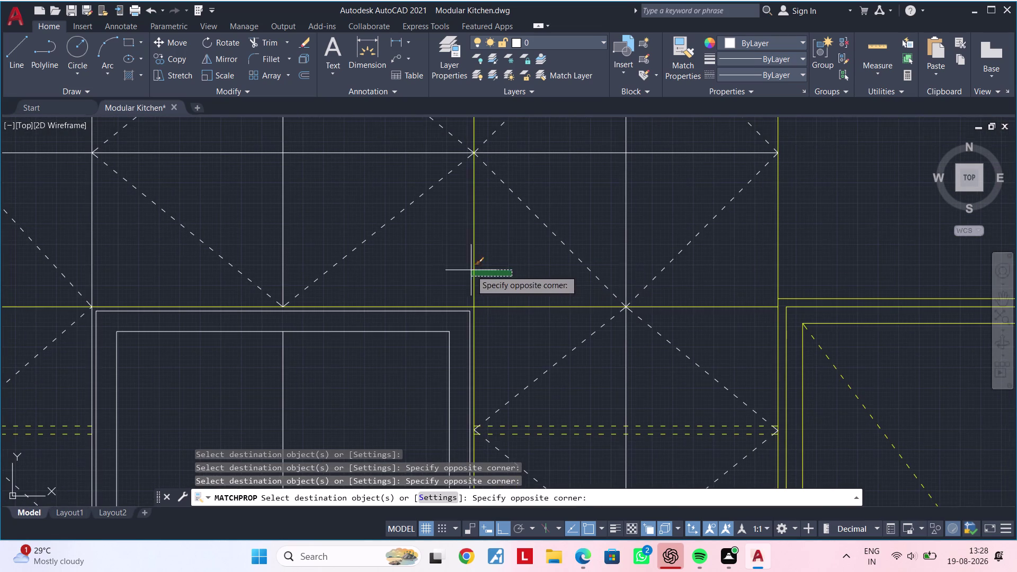
click(469, 270)
click(636, 221)
click(611, 227)
drag(595, 137, 593, 146)
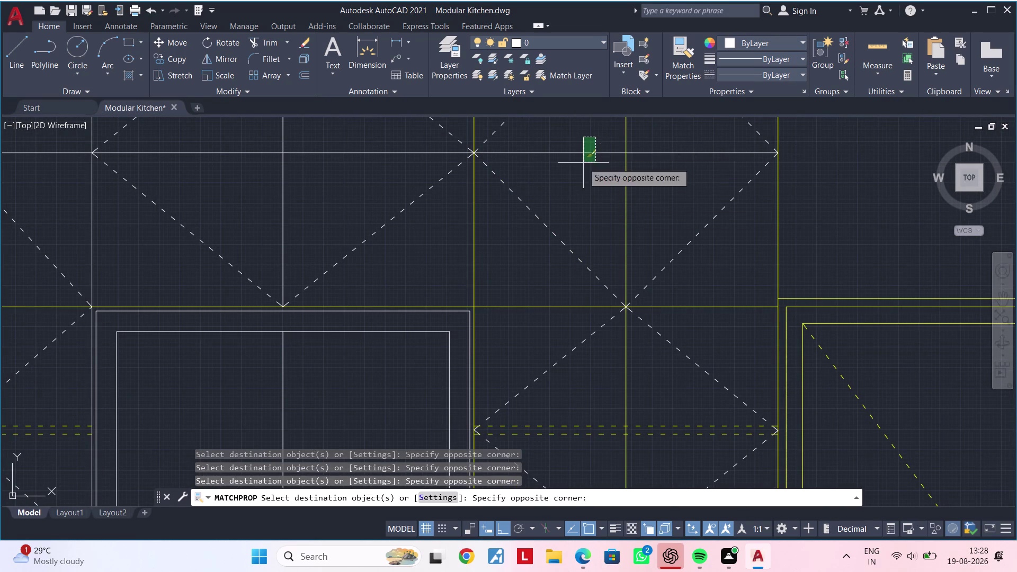
click(578, 171)
Turn the top-left cabinet edges and the corner unit's top outline yellow.
scroll(down, 3)
middle_drag(586, 194, 769, 242)
click(606, 236)
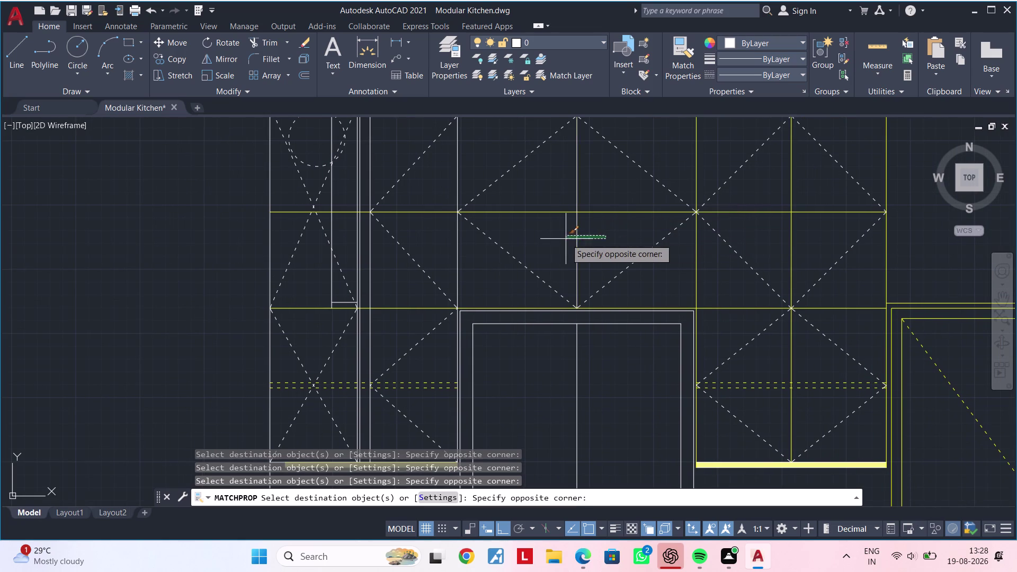
click(556, 239)
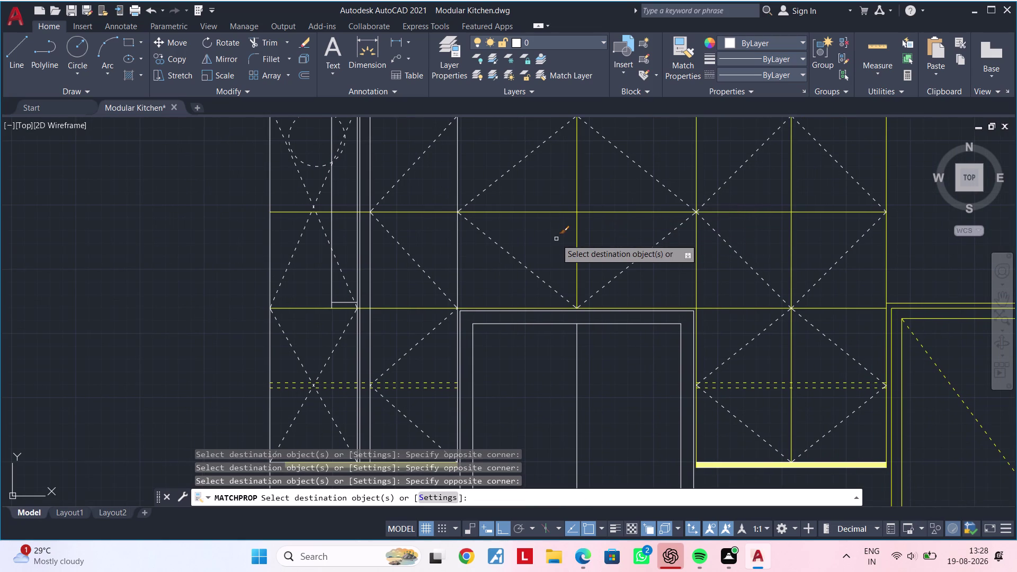
scroll(down, 3)
middle_drag(600, 255, 617, 255)
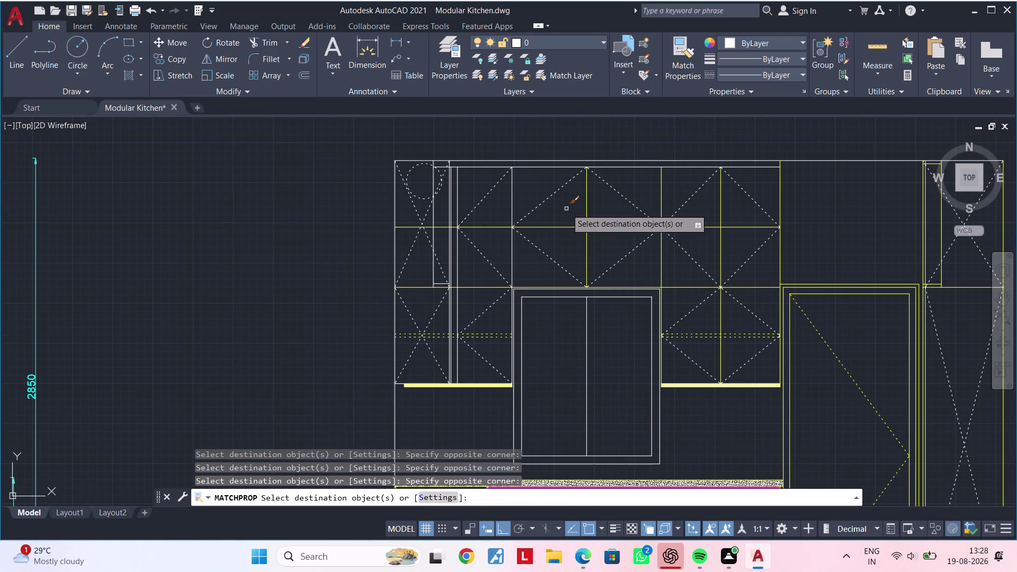
middle_drag(566, 209, 580, 267)
scroll(up, 3)
click(546, 234)
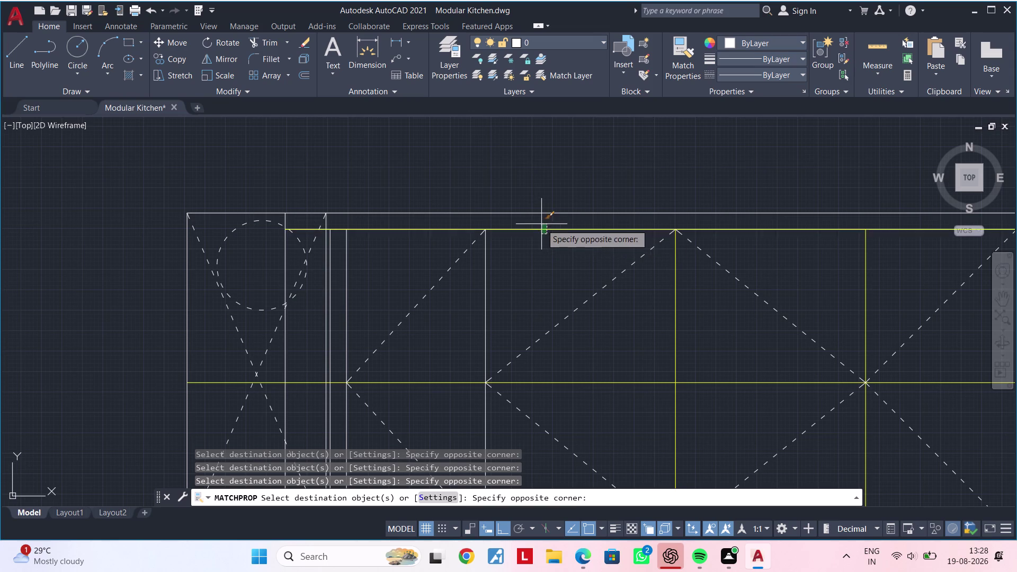
click(541, 224)
Turn the corner unit's vertical lines and narrow dividers yellow.
middle_drag(539, 251, 580, 239)
click(545, 266)
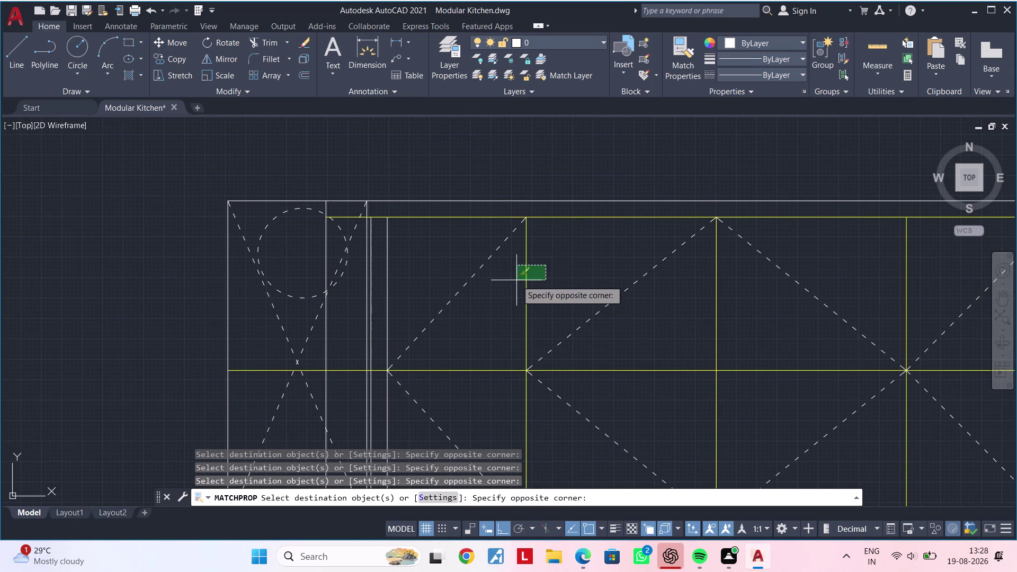
click(510, 285)
middle_drag(492, 302, 557, 291)
click(462, 262)
click(429, 272)
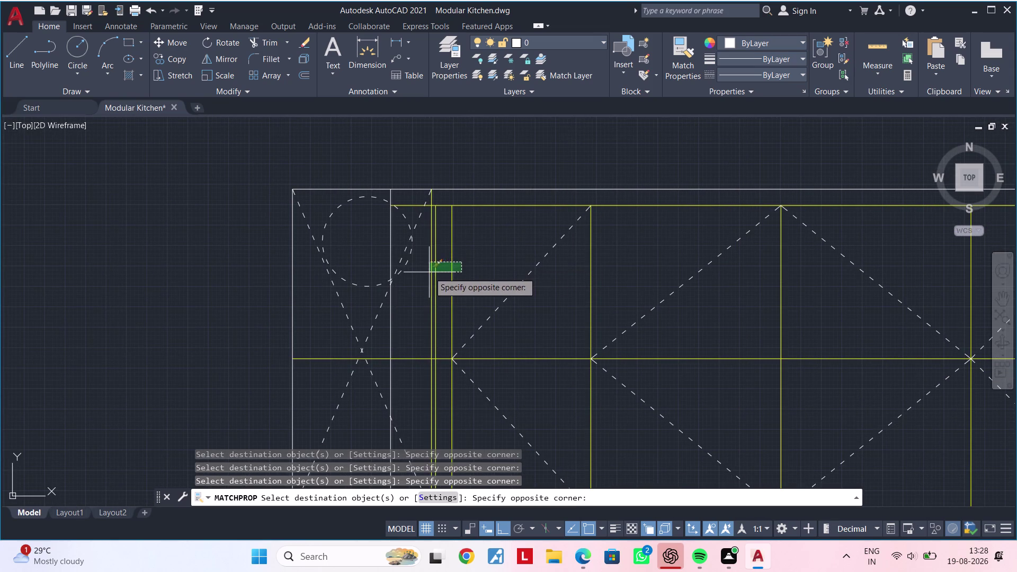
click(409, 307)
click(387, 329)
middle_drag(423, 317, 459, 186)
click(441, 371)
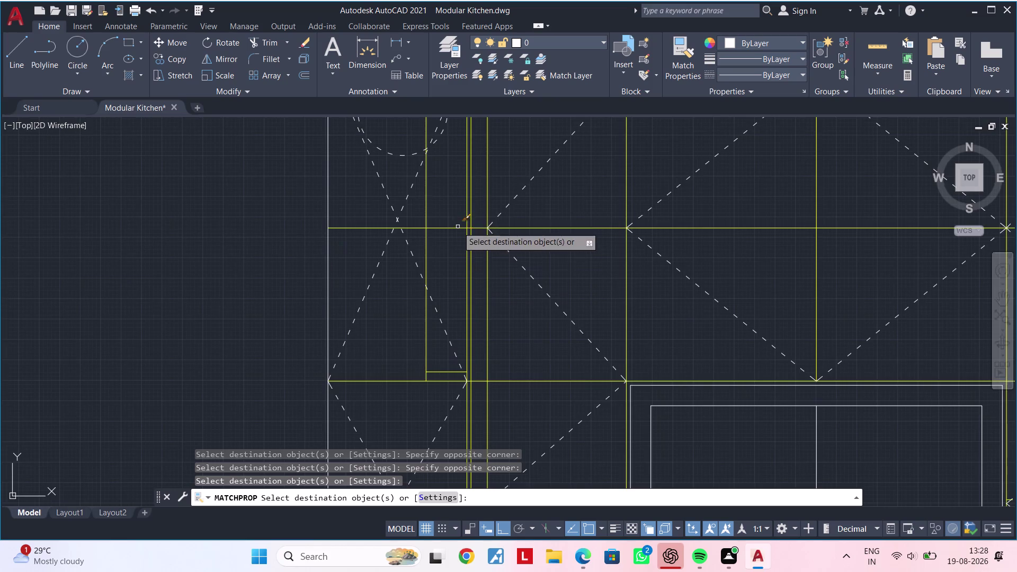
Review the recoloured upper cabinets and turn a cabinet bottom edge line yellow.
middle_drag(461, 254, 457, 424)
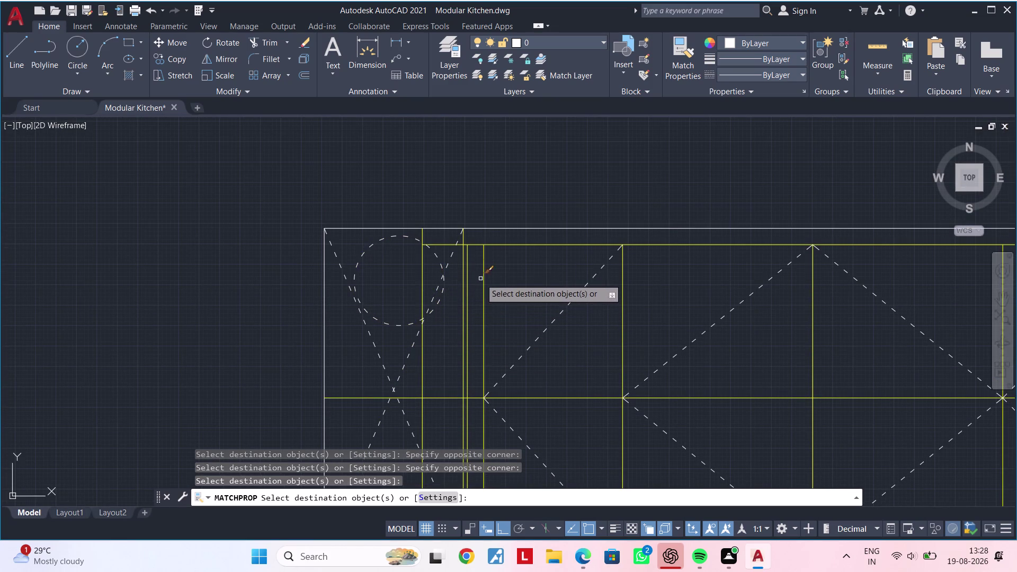
middle_drag(482, 288, 485, 221)
scroll(down, 3)
middle_drag(511, 278, 510, 182)
middle_drag(565, 341, 560, 254)
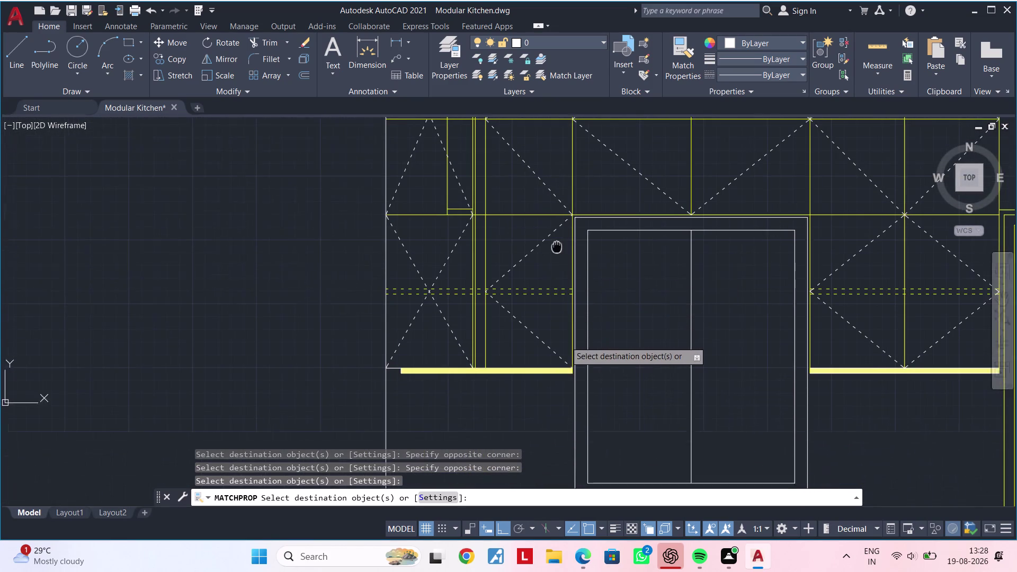
middle_drag(560, 255, 556, 246)
scroll(up, 3)
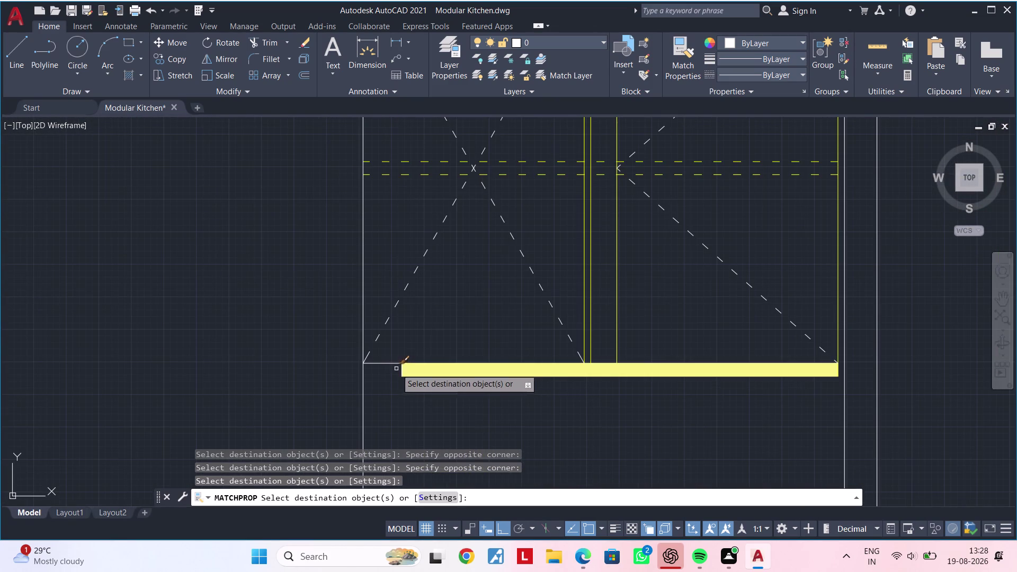
click(389, 362)
scroll(down, 3)
middle_drag(577, 369, 345, 343)
scroll(up, 3)
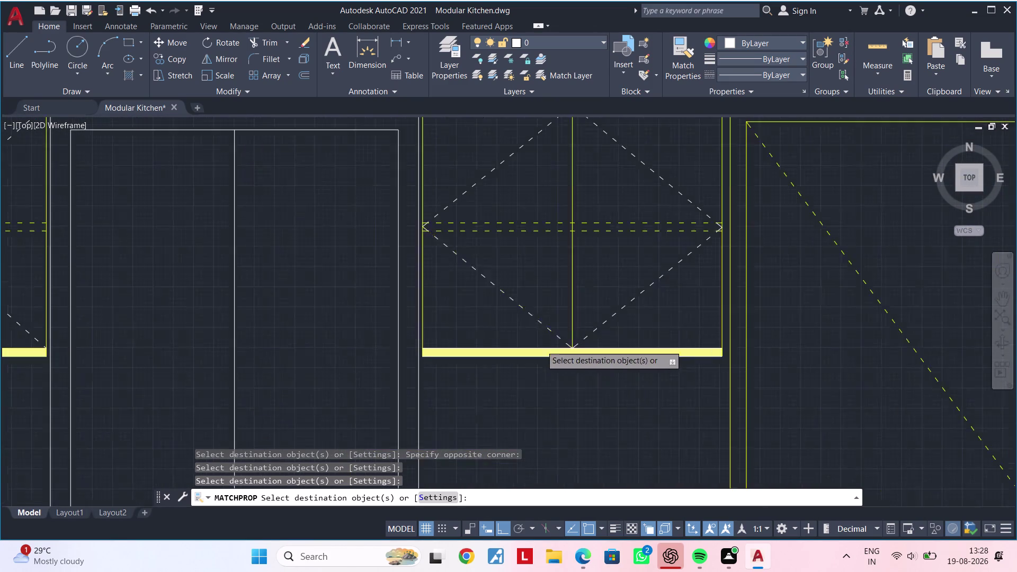
scroll(down, 3)
middle_drag(457, 340, 693, 306)
End MATCHPROP and clear any active command.
key(Escape)
key(Escape)
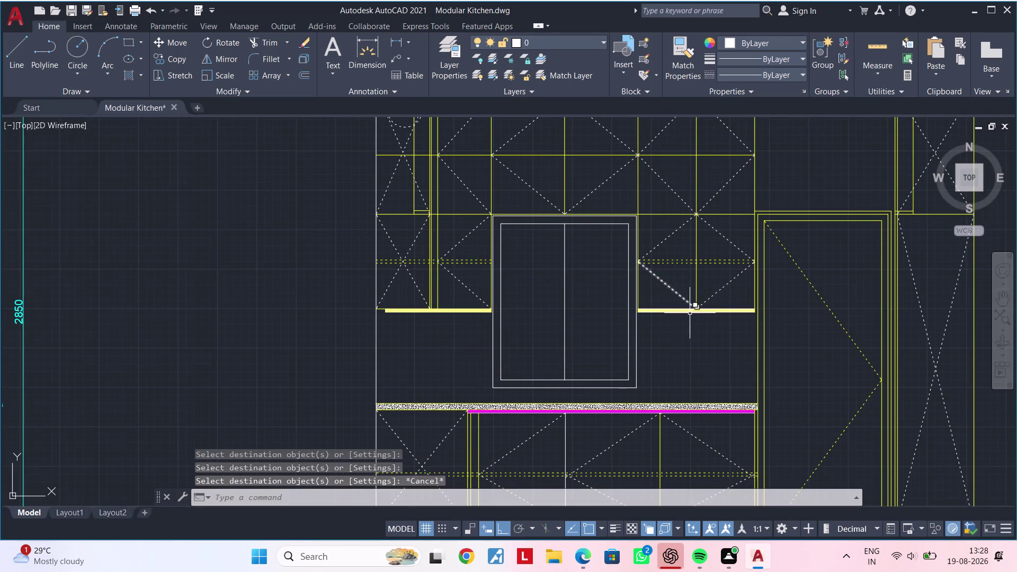
key(Escape)
middle_drag(629, 345, 622, 336)
key(Escape)
Select the window frame lines, including the middle line, and set their colour to cyan.
click(638, 333)
click(609, 344)
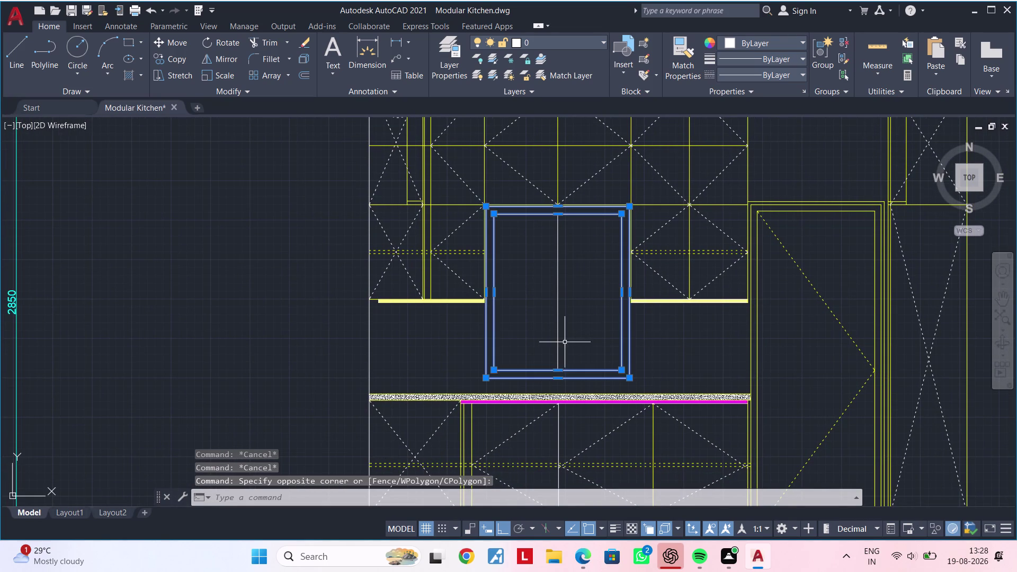
click(560, 336)
click(546, 332)
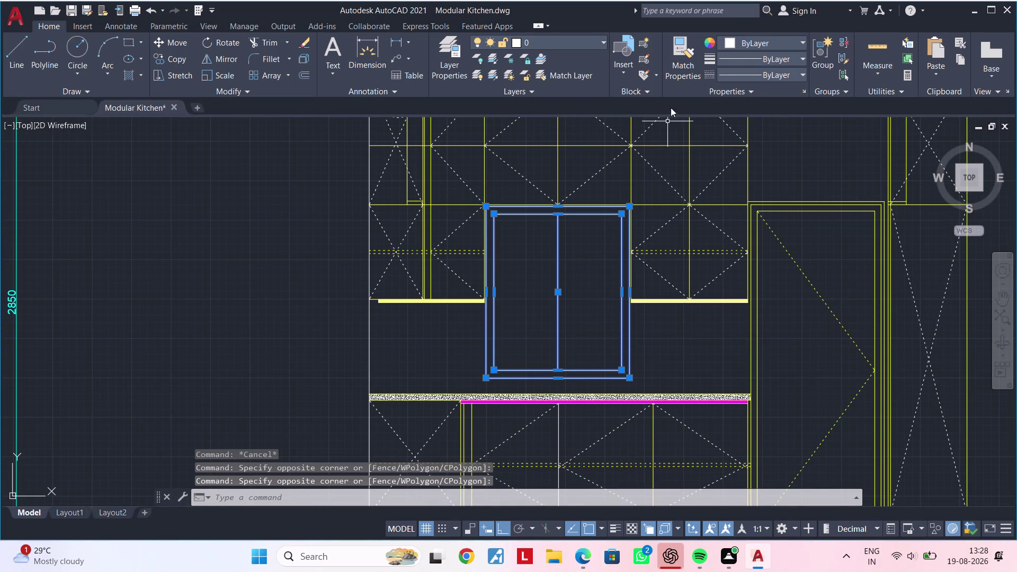
click(754, 39)
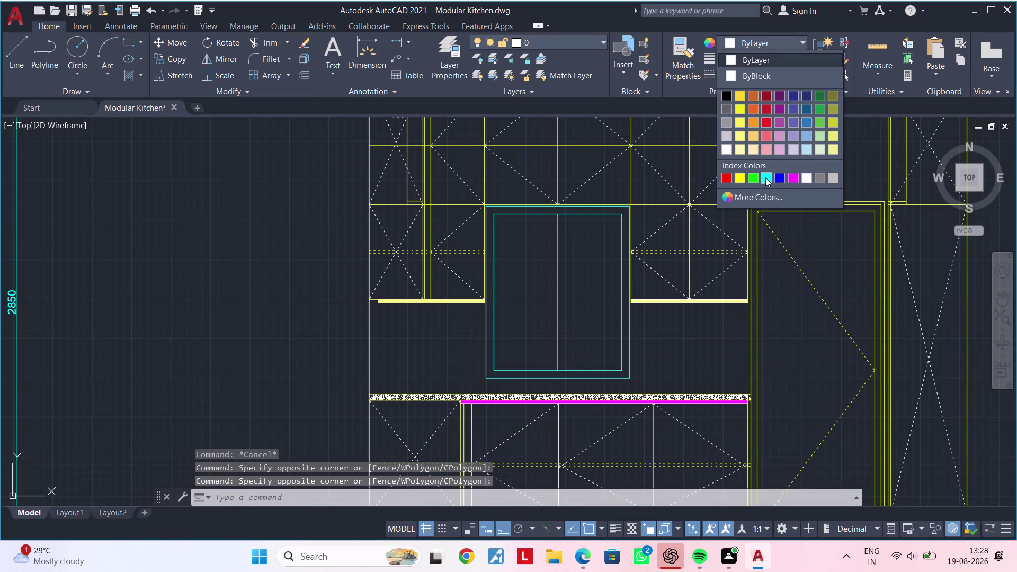
click(765, 178)
Clear the selection and pan across the elevation to review the cyan window.
key(Escape)
key(Escape)
key(Escape)
key(Escape)
key(Escape)
middle_drag(692, 330, 627, 340)
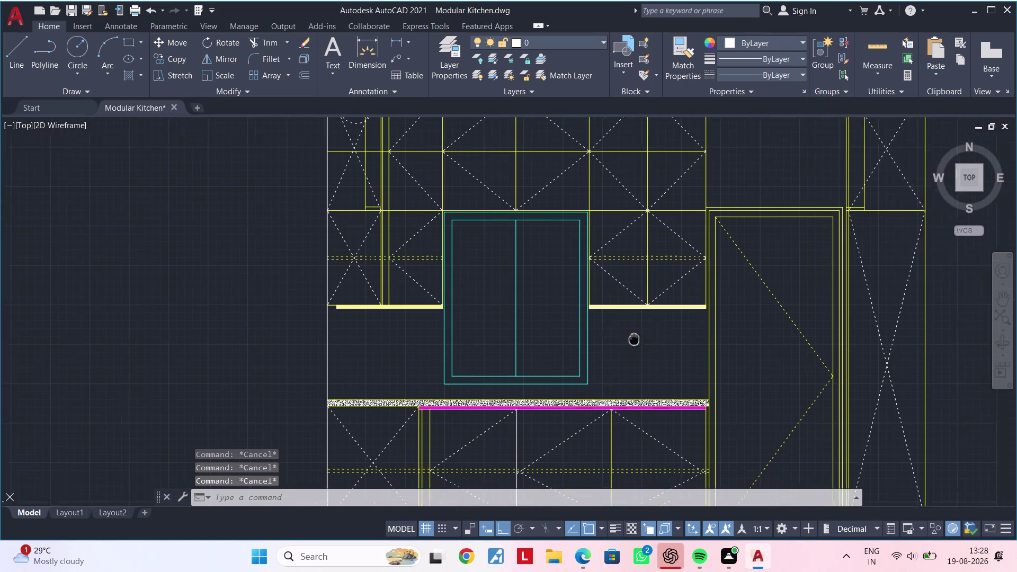
middle_drag(627, 339, 573, 347)
scroll(down, 3)
middle_drag(564, 347, 520, 357)
key(Escape)
key(Escape)
middle_drag(529, 354, 561, 346)
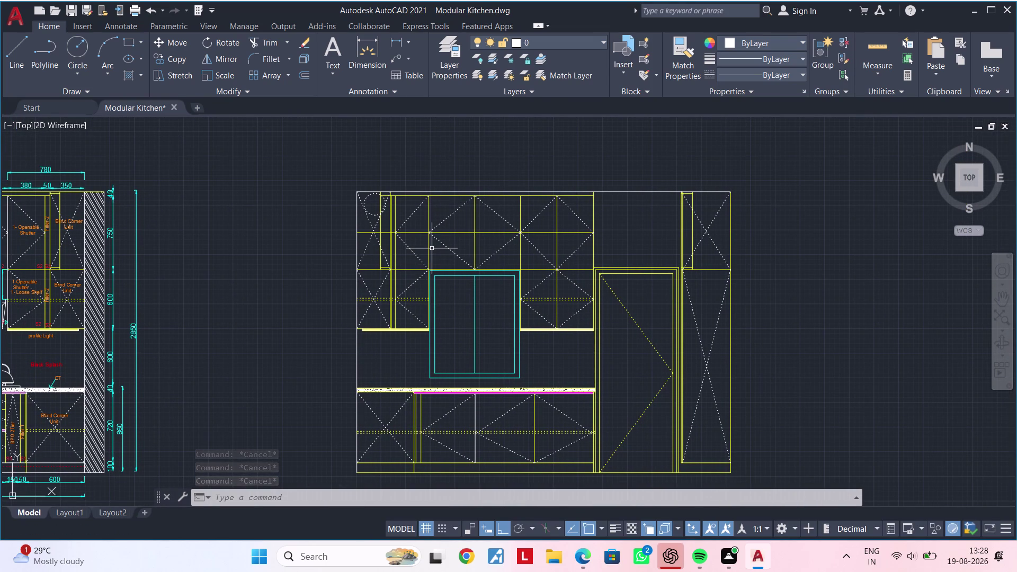
key(Escape)
key(Escape)
key(Escape)
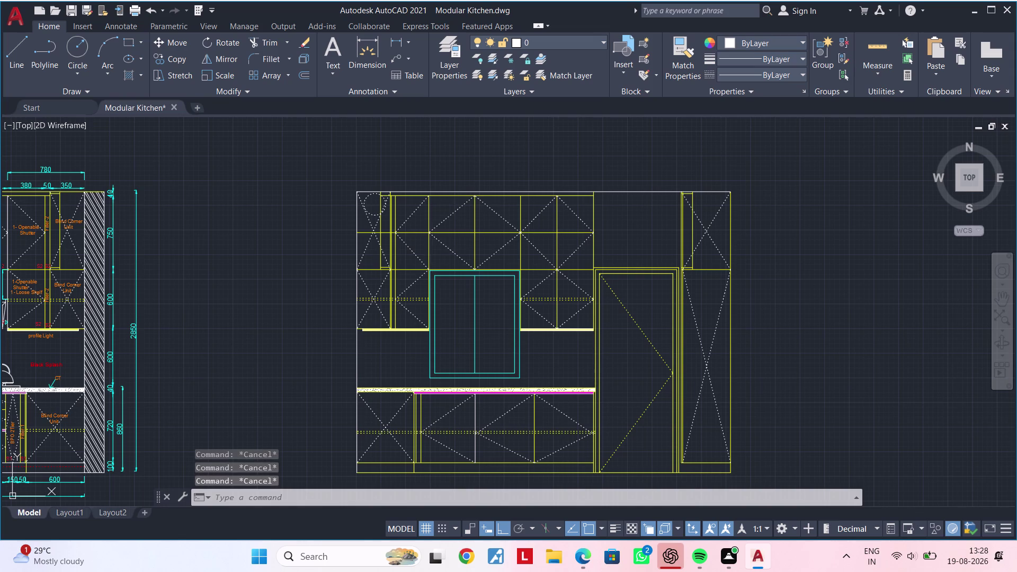
key(Escape)
key(Escape)
middle_drag(628, 340, 567, 310)
middle_drag(569, 328, 646, 301)
scroll(down, 3)
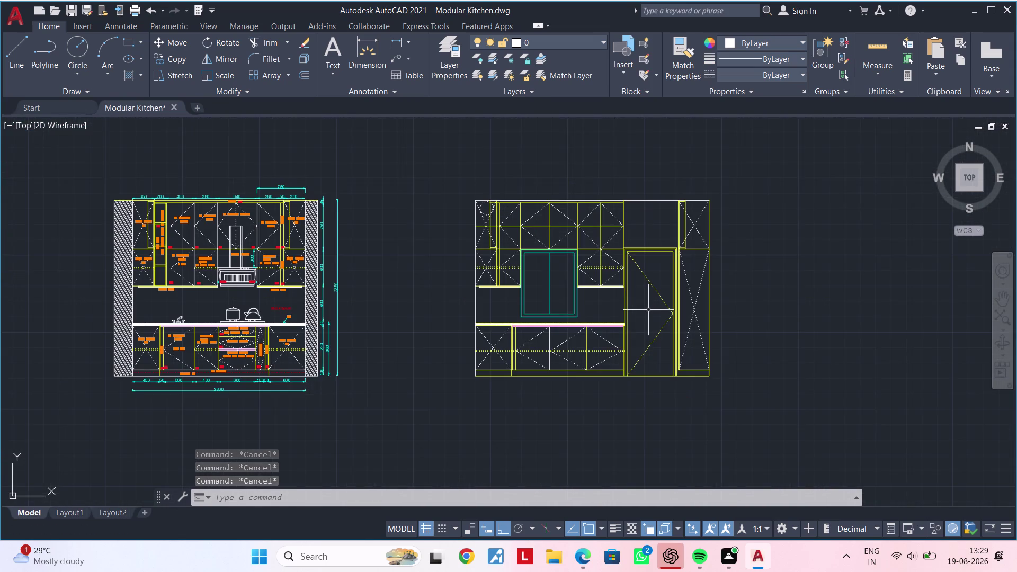
middle_drag(648, 310, 820, 308)
middle_drag(517, 329, 445, 298)
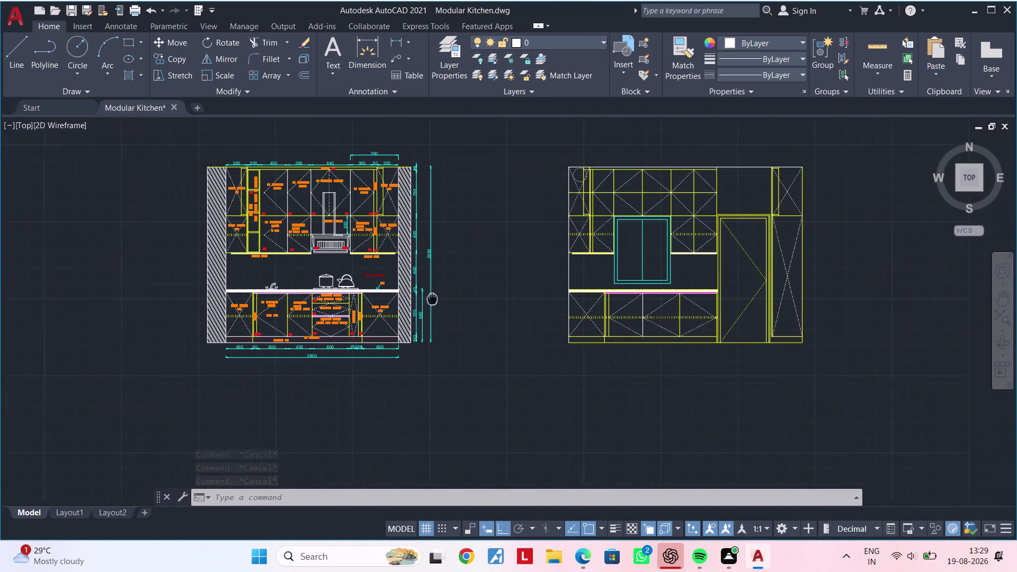
middle_drag(445, 298, 399, 301)
scroll(up, 3)
middle_drag(728, 310, 554, 416)
middle_drag(556, 392, 544, 415)
key(Escape)
key(Escape)
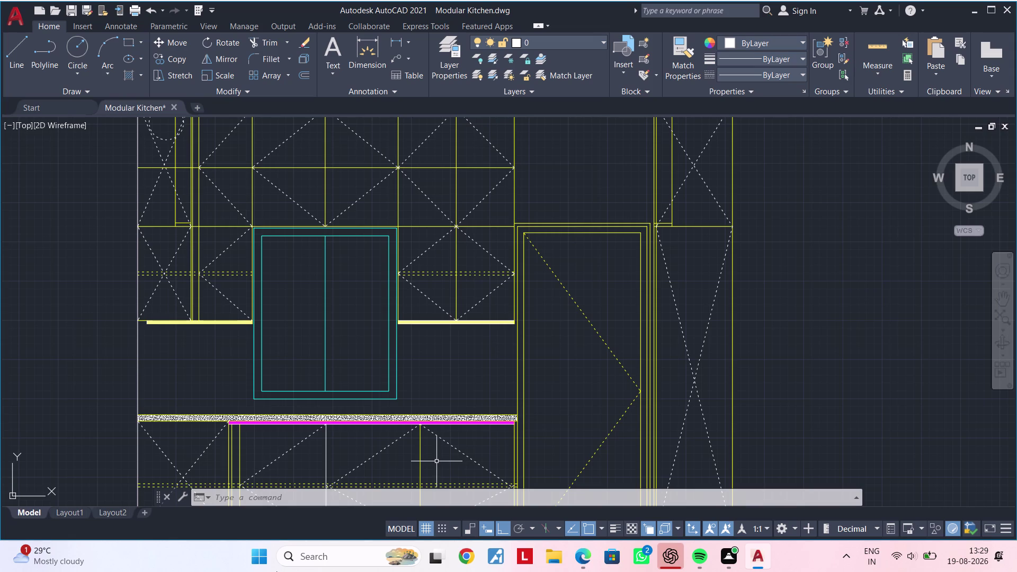
Zoom and pan around the elevation's window area, cancelling any pending command.
scroll(up, 3)
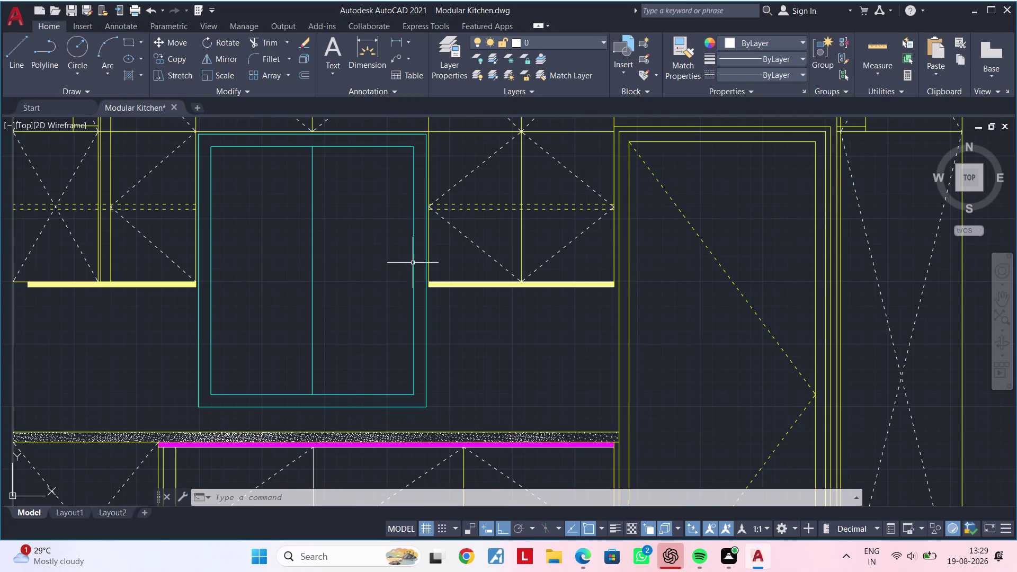
scroll(up, 3)
scroll(up, 3)
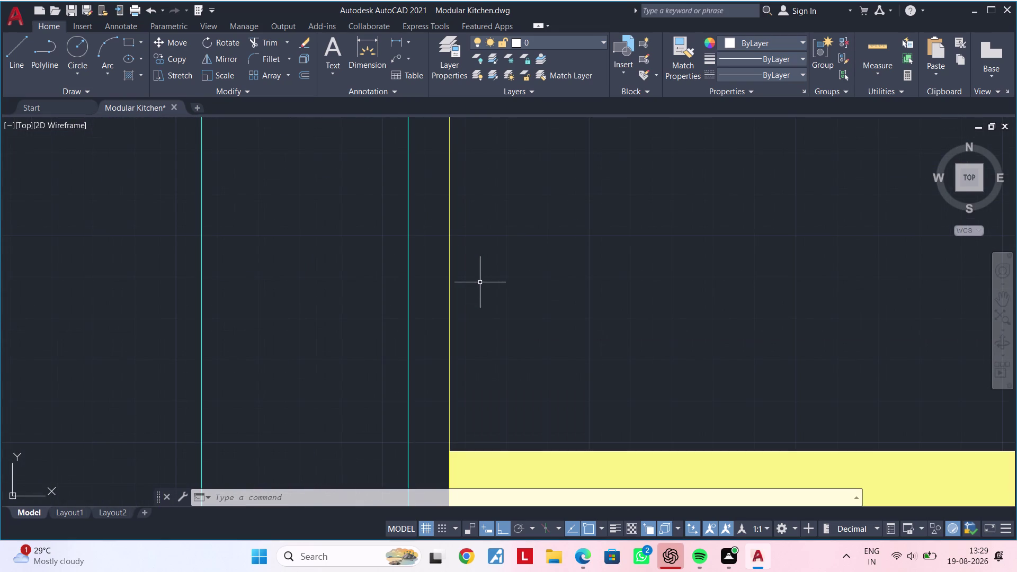
scroll(down, 3)
scroll(down, 3)
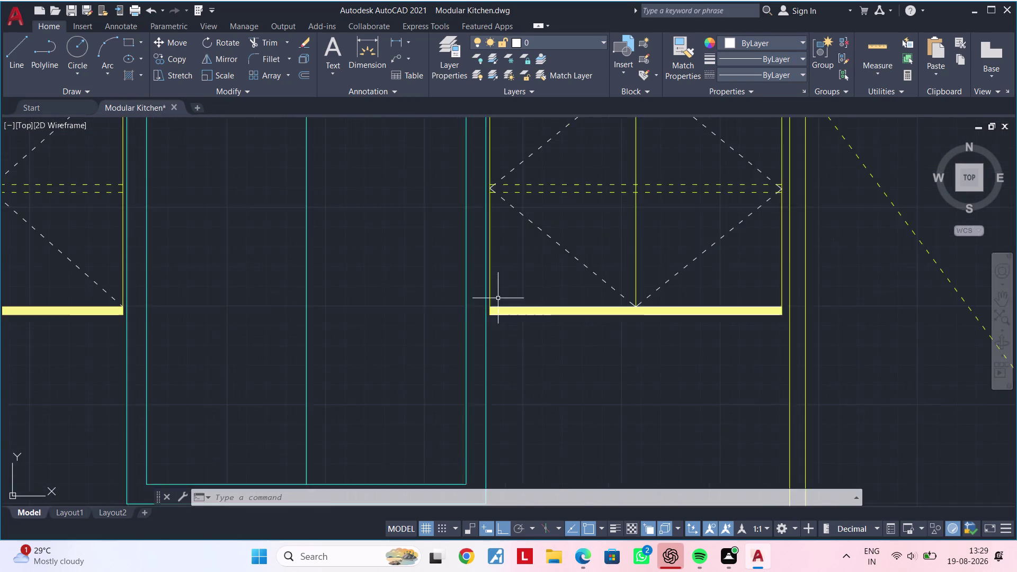
scroll(down, 3)
middle_drag(560, 362, 641, 350)
middle_drag(684, 359, 568, 349)
key(Escape)
key(Escape)
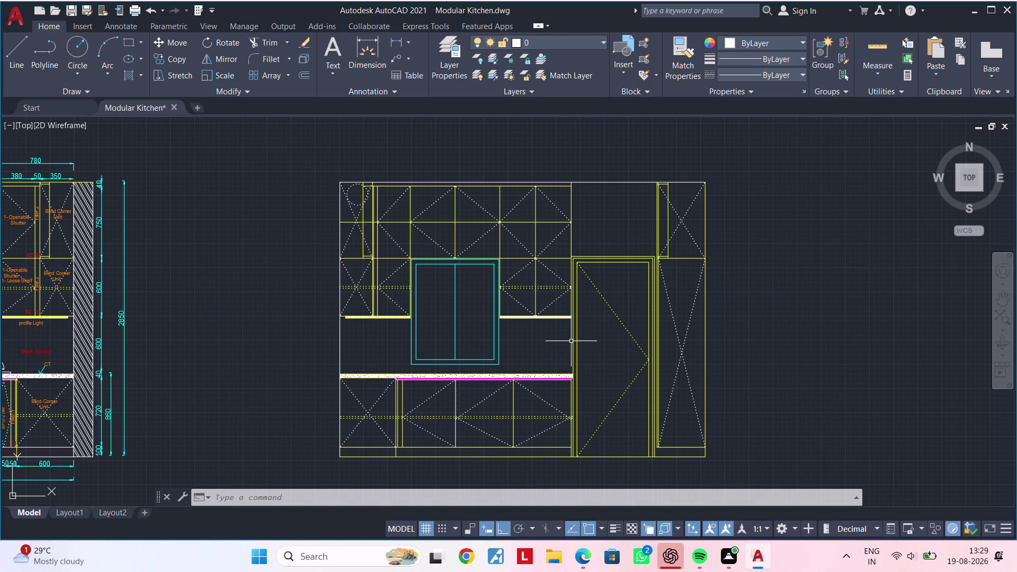
Clear all pending commands and centre the right-hand elevation in view.
key(Escape)
key(Escape)
key(Escape)
key(Escape)
key(Escape)
key(Escape)
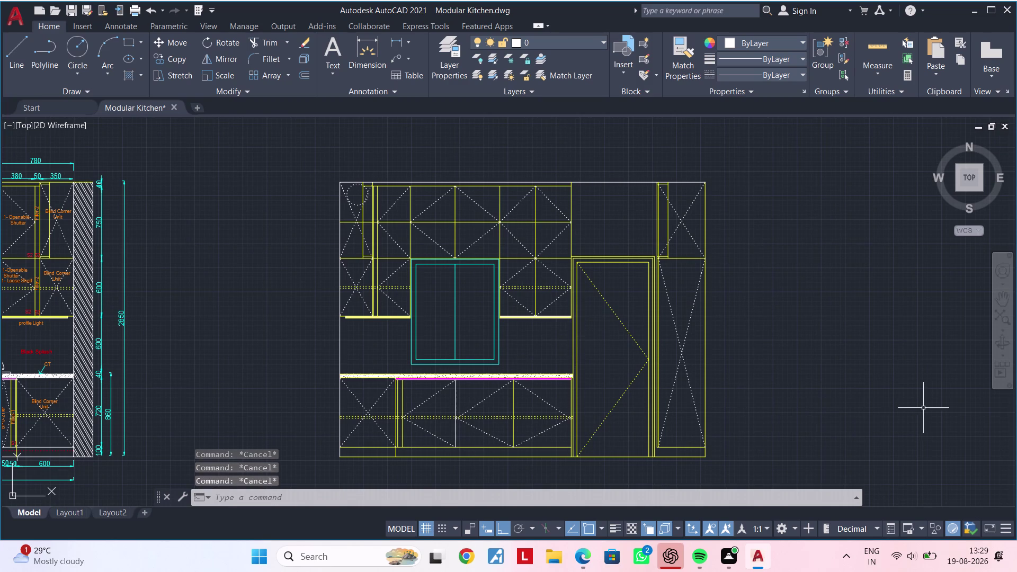
middle_drag(723, 403, 749, 397)
key(Escape)
key(Escape)
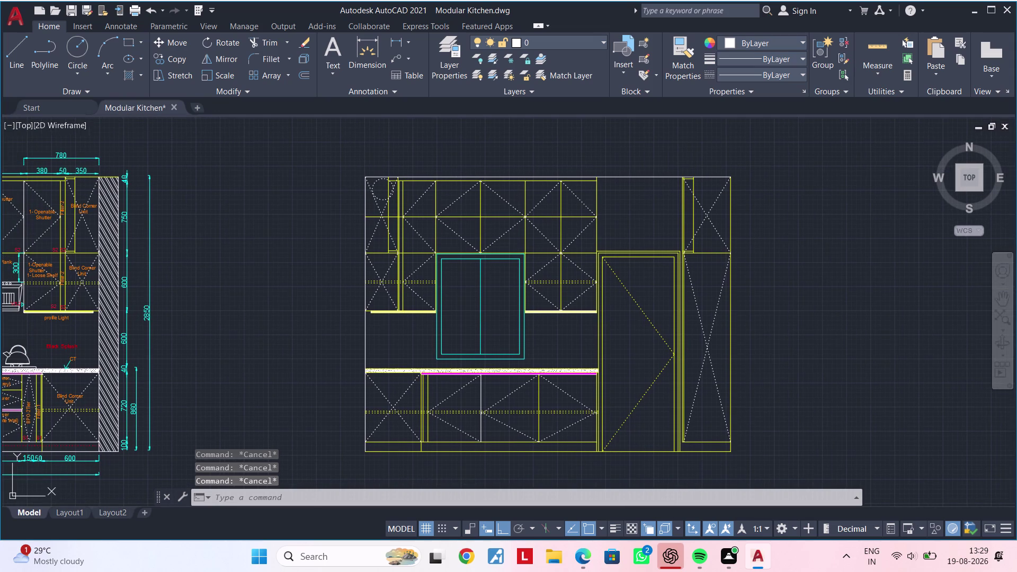
key(Escape)
key(Escape)
key(Escape)
middle_drag(747, 378, 778, 381)
key(Escape)
key(Escape)
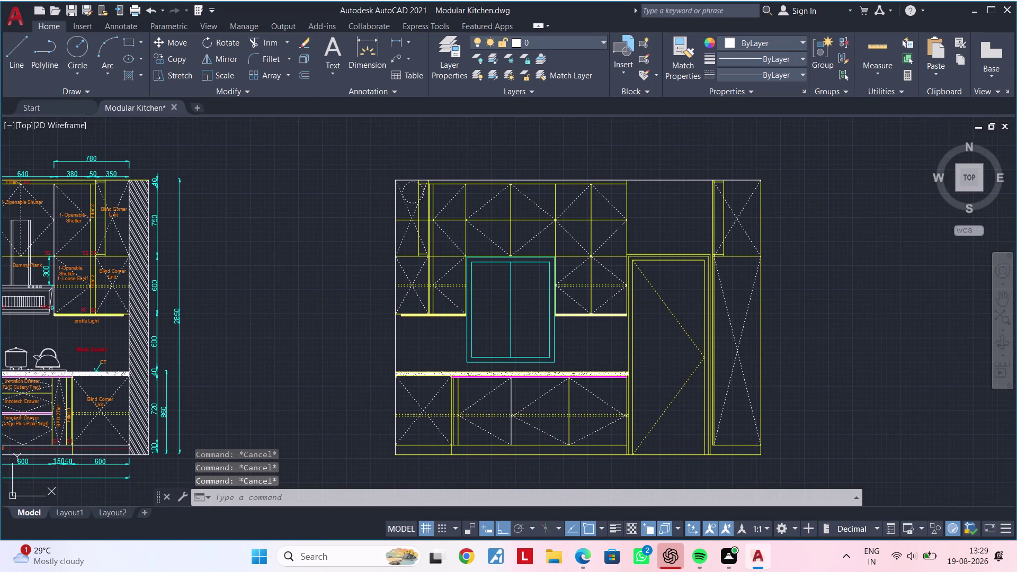
key(Escape)
Try an offset at distance 150, then abandon it.
text(of)
key(space)
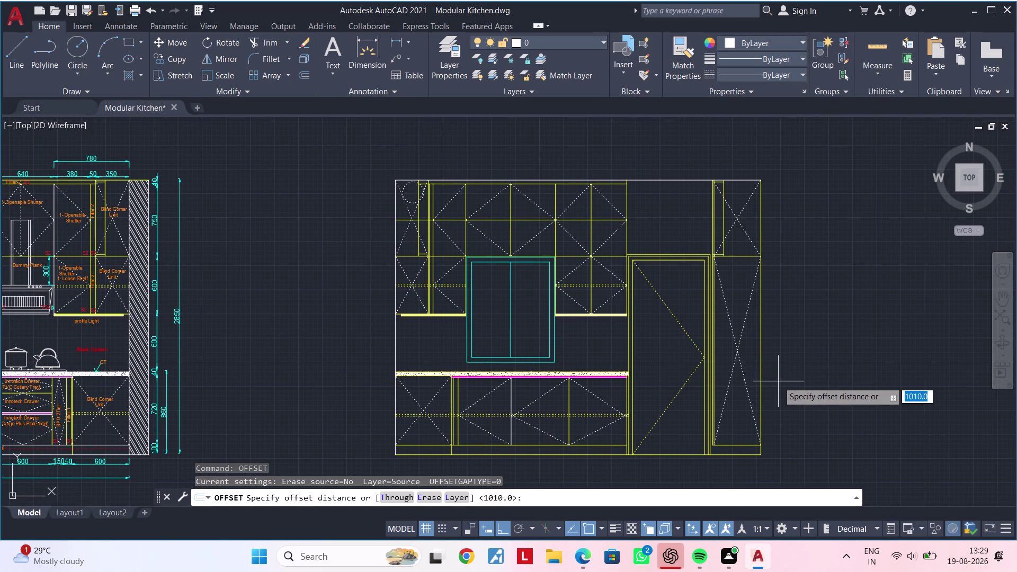
text(150)
key(Return)
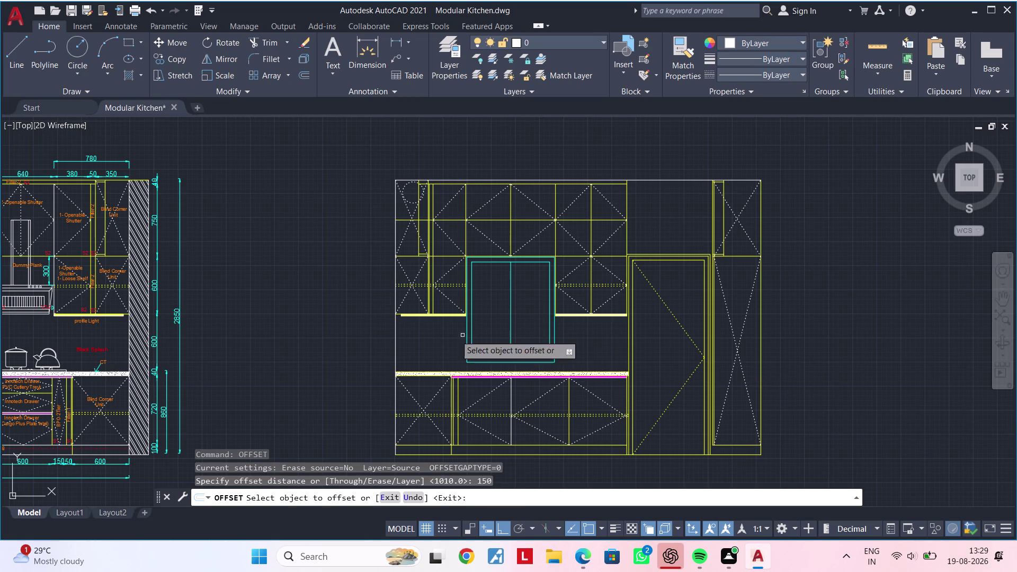
click(396, 337)
key(Escape)
key(Escape)
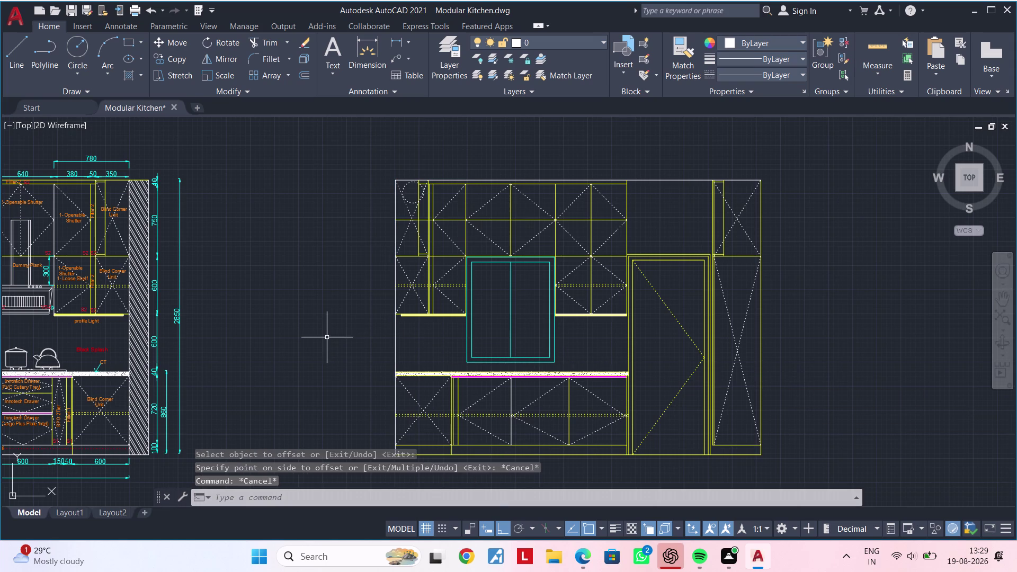
key(Escape)
Offset the elevation's left and right edge lines 200 outward.
text(of)
key(space)
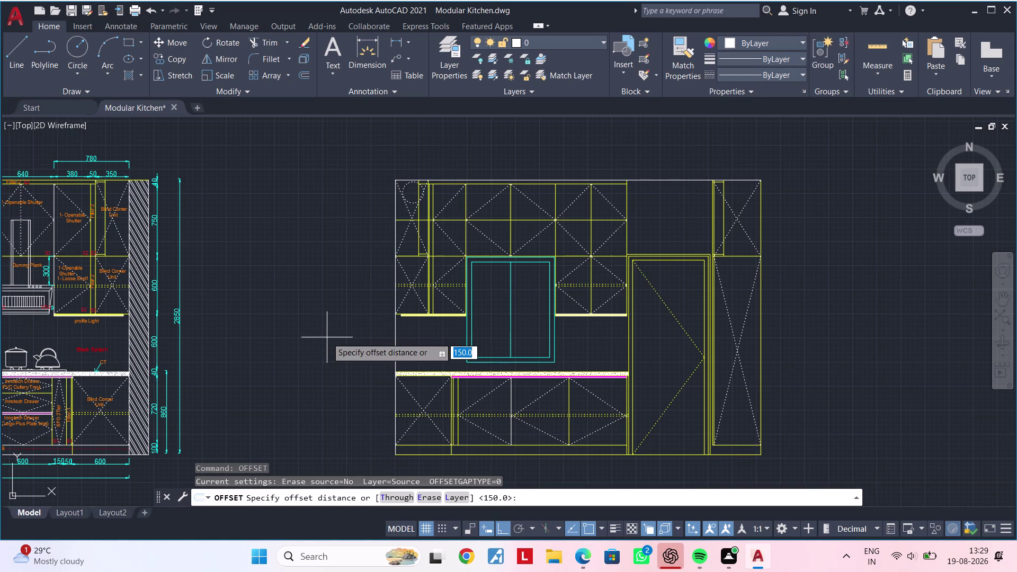
text(200)
key(Return)
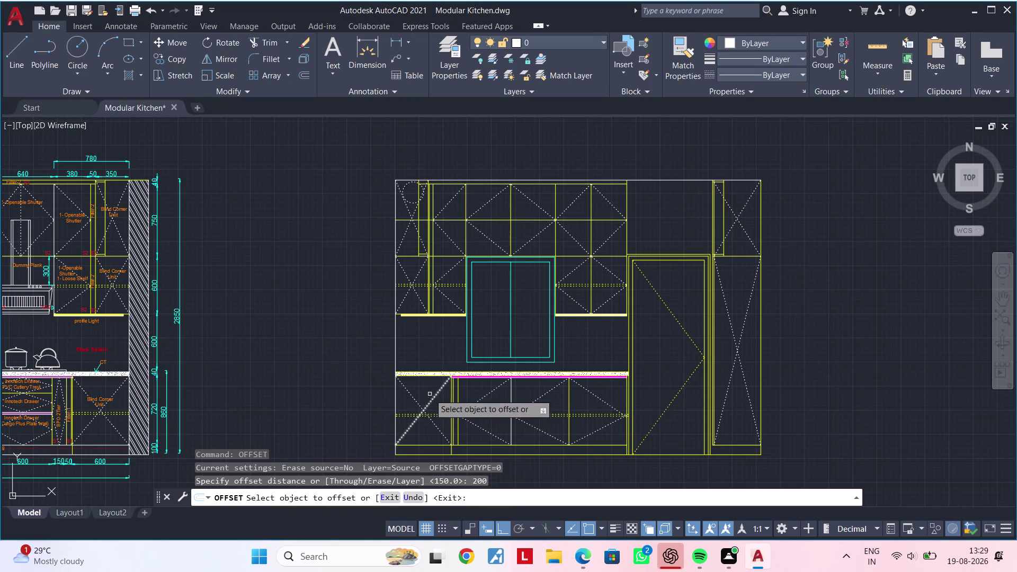
click(395, 329)
click(332, 337)
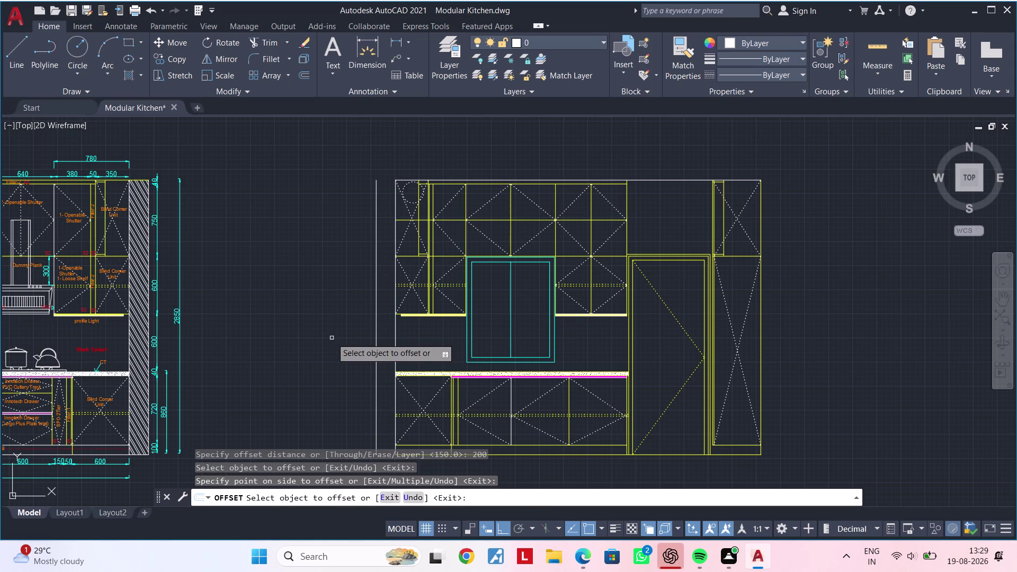
click(762, 341)
click(804, 338)
key(Escape)
key(Escape)
key(Escape)
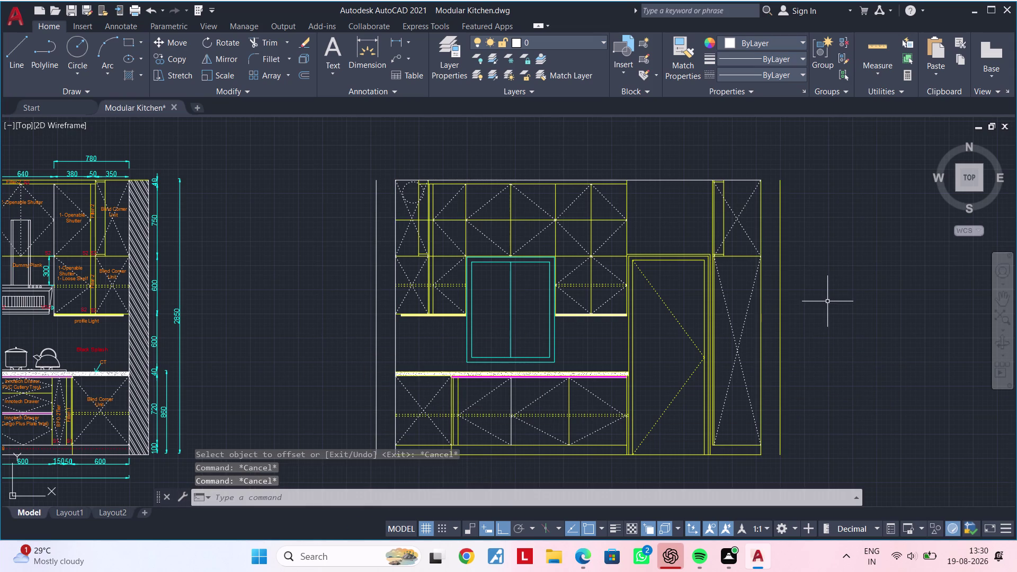
Clear pending commands and start Match Properties with MA.
key(Escape)
key(m)
key(Escape)
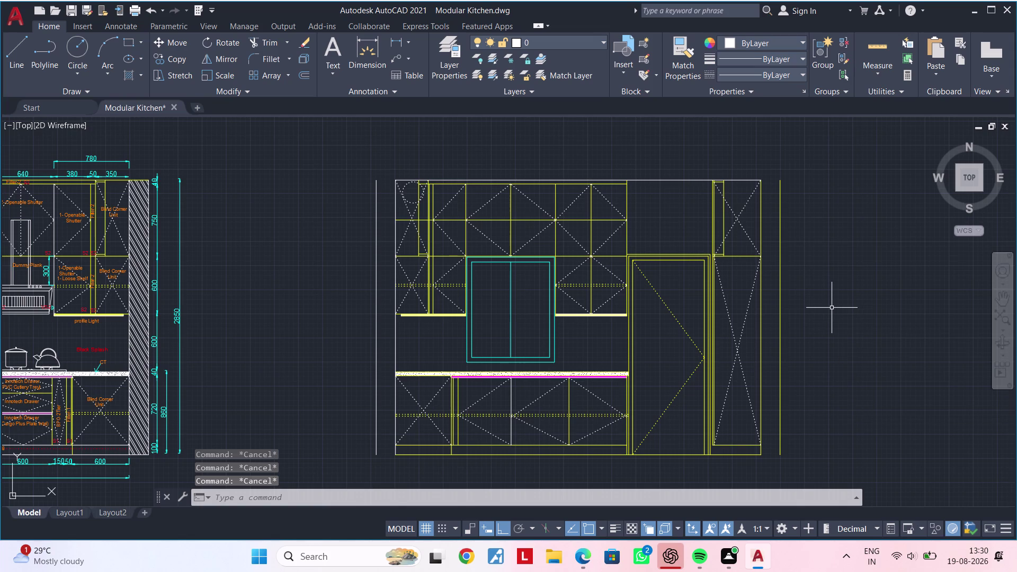
text(ma)
key(space)
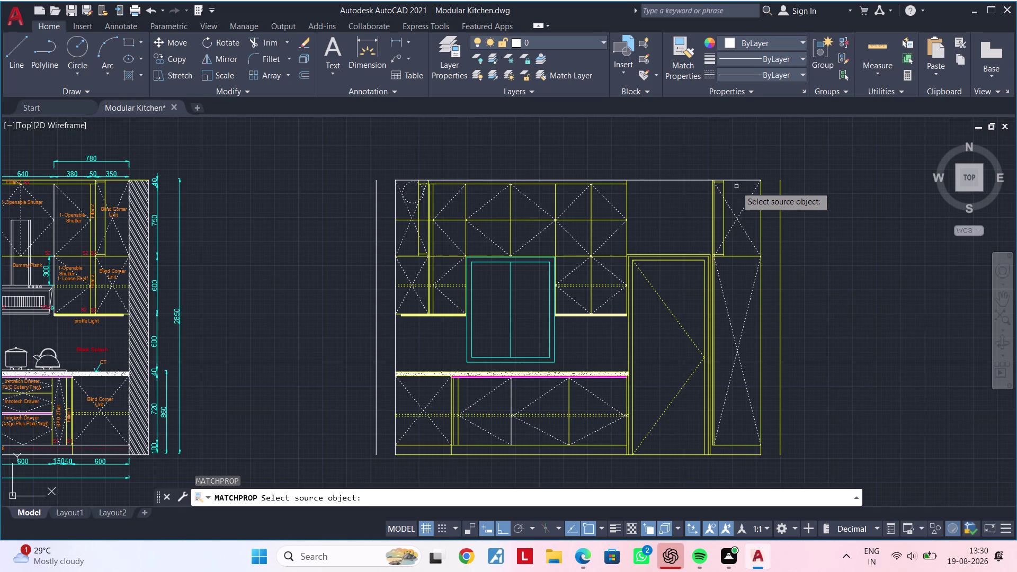
Pick a source line for Match Properties, then cancel the match.
click(740, 179)
click(781, 188)
key(Escape)
key(Escape)
key(Escape)
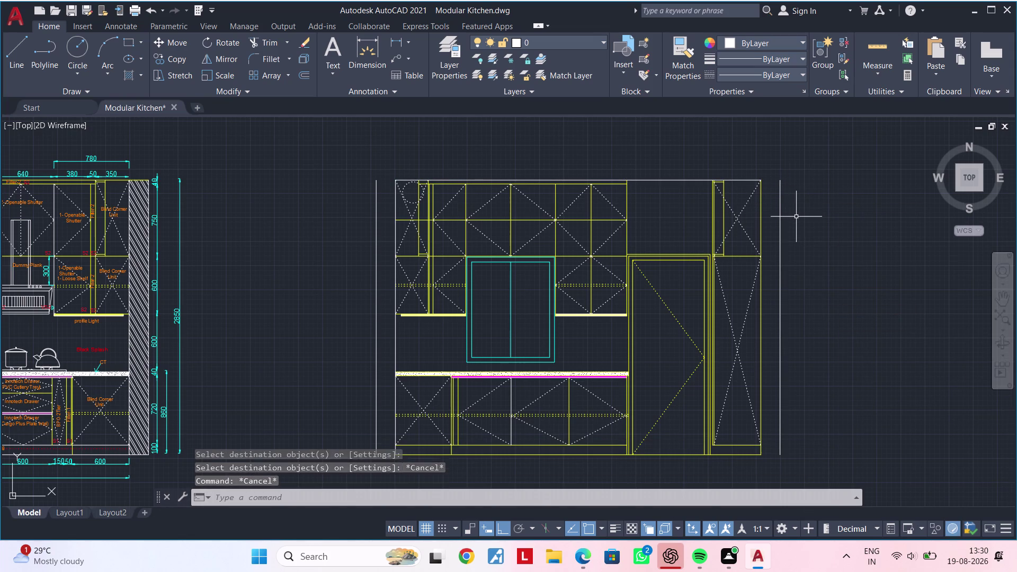
key(Escape)
Extend the top and bottom edges out to the right outer line.
text(ex)
key(space)
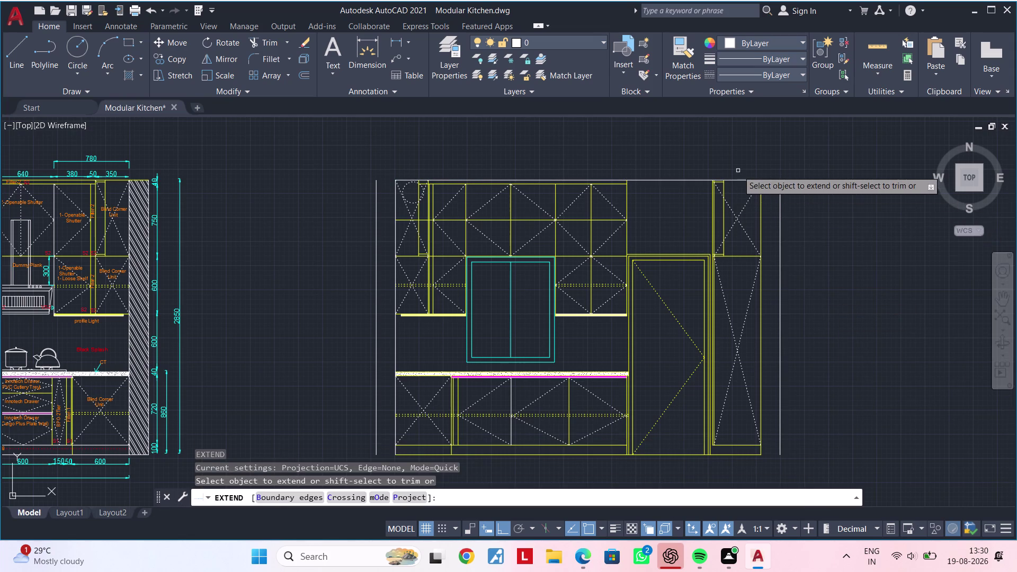
scroll(up, 3)
click(753, 189)
scroll(down, 3)
middle_drag(757, 183, 760, 125)
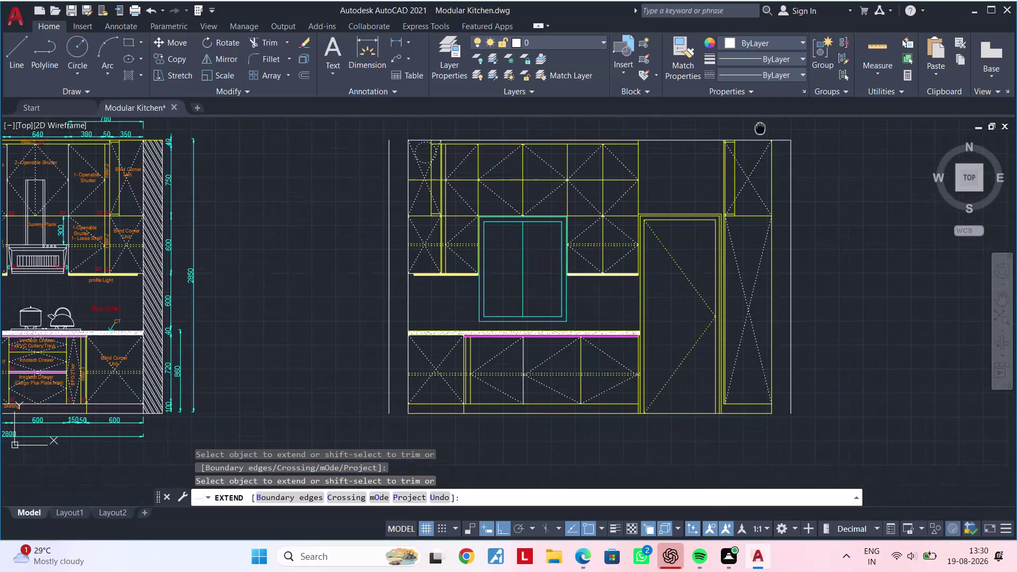
middle_drag(760, 125, 764, 112)
scroll(up, 3)
click(749, 421)
scroll(down, 3)
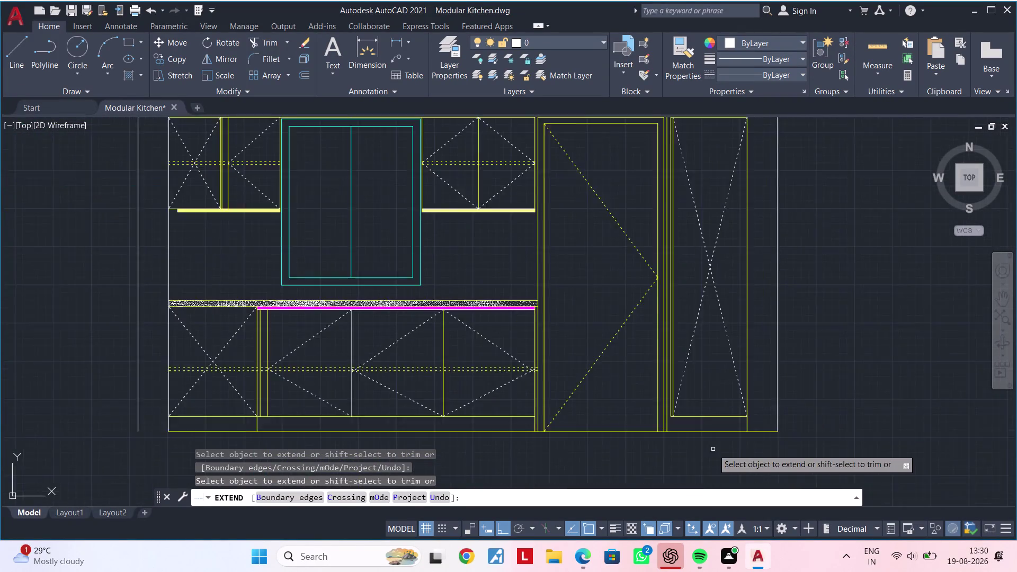
Extend a horizontal edge and the top edge to the left outer line.
middle_drag(717, 447, 947, 442)
click(430, 426)
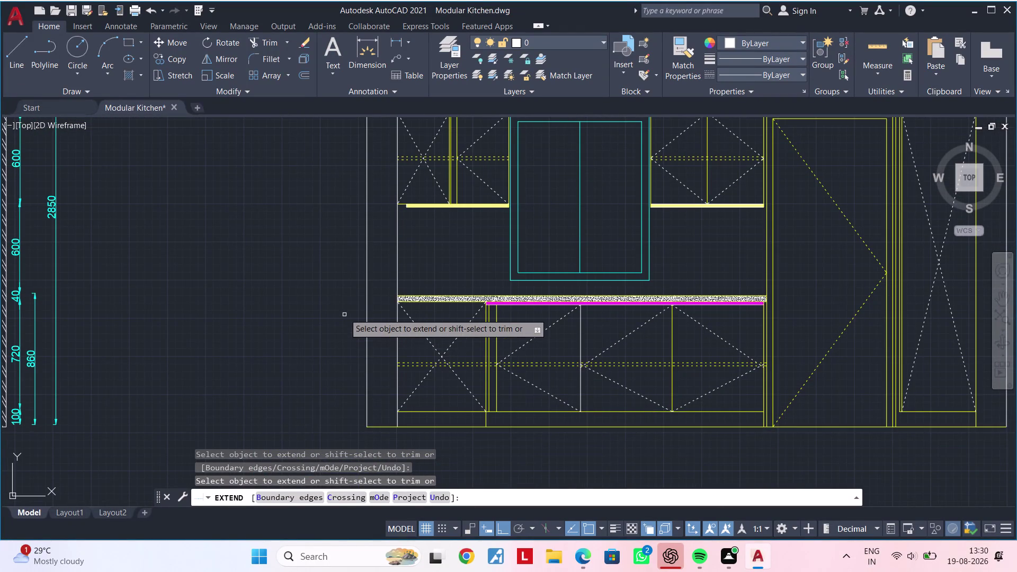
scroll(down, 3)
middle_drag(343, 308, 357, 403)
scroll(up, 3)
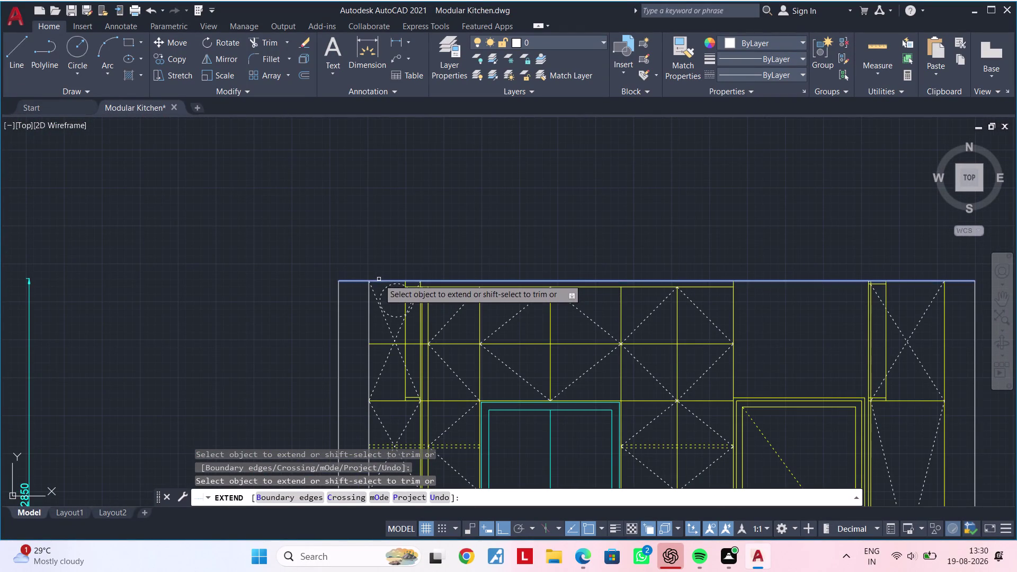
click(379, 279)
key(Escape)
middle_drag(316, 293, 341, 250)
key(Escape)
scroll(up, 3)
key(Escape)
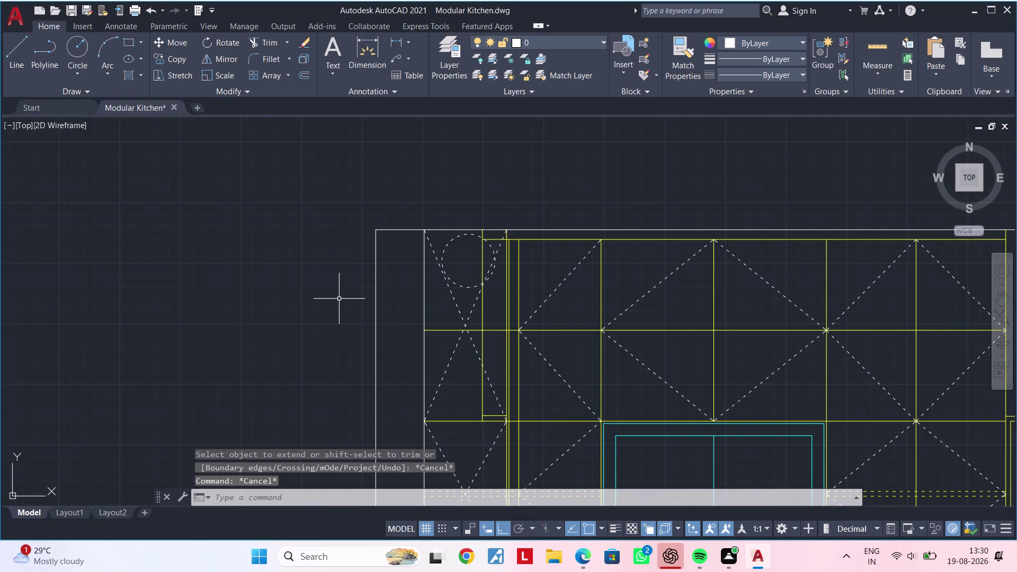
Bring the elevation's top-left corner into view and start a hatch.
scroll(up, 3)
middle_drag(329, 301, 296, 313)
key(Escape)
key(Escape)
key(Escape)
text(h)
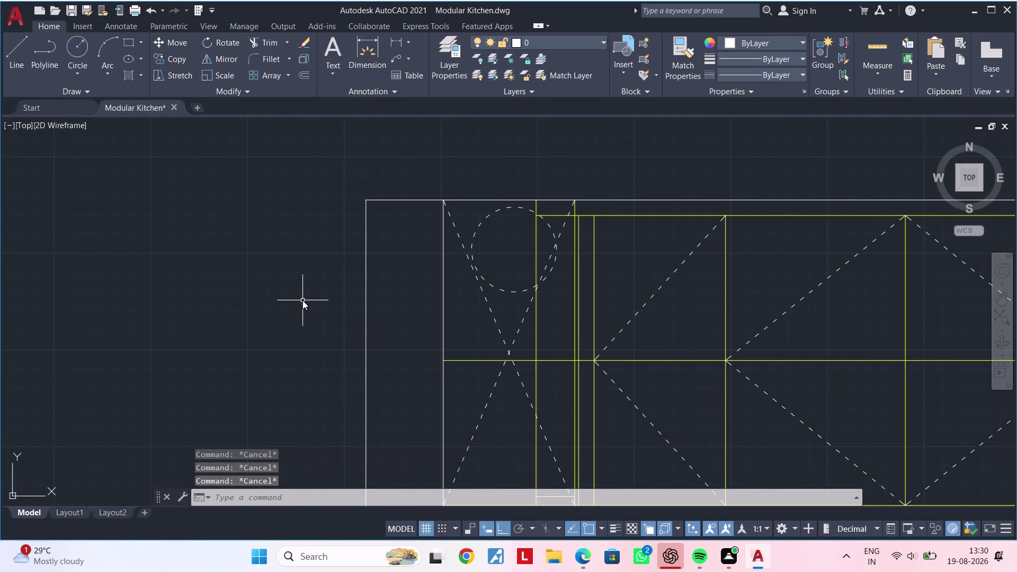
key(space)
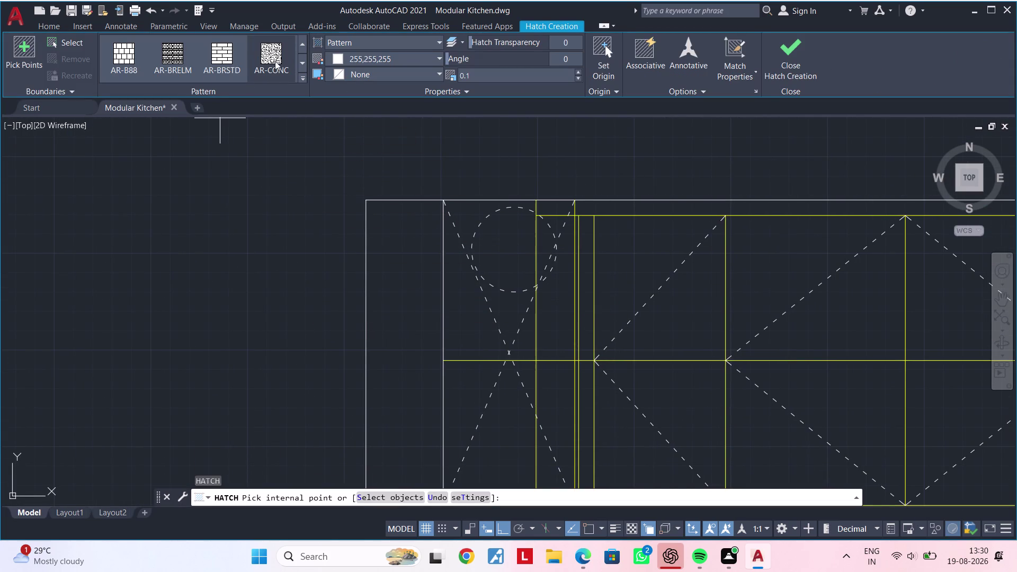
triple_click(301, 44)
click(301, 44)
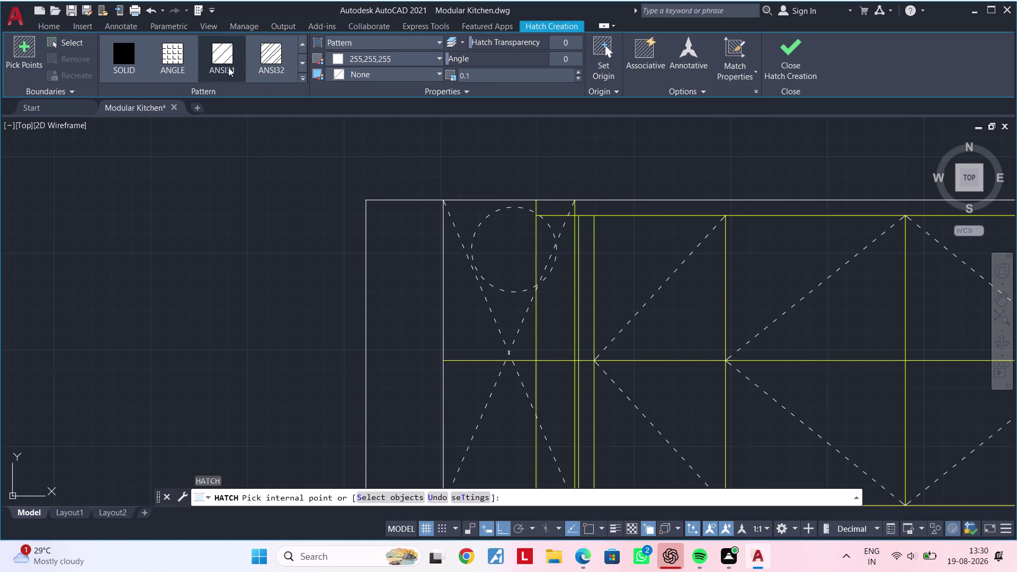
click(259, 62)
click(391, 245)
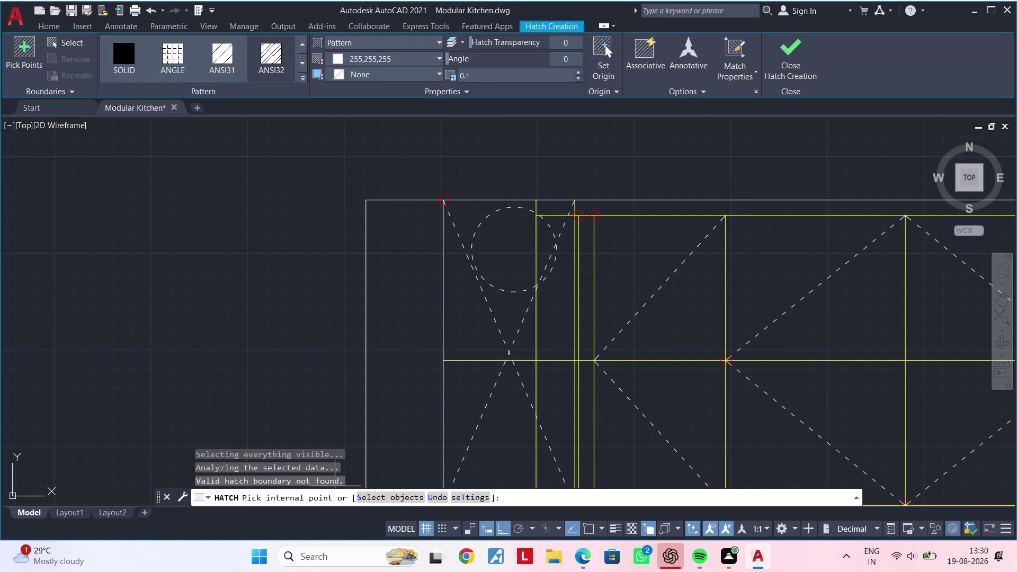
key(Escape)
key(Escape)
key(Escape)
key(Escape)
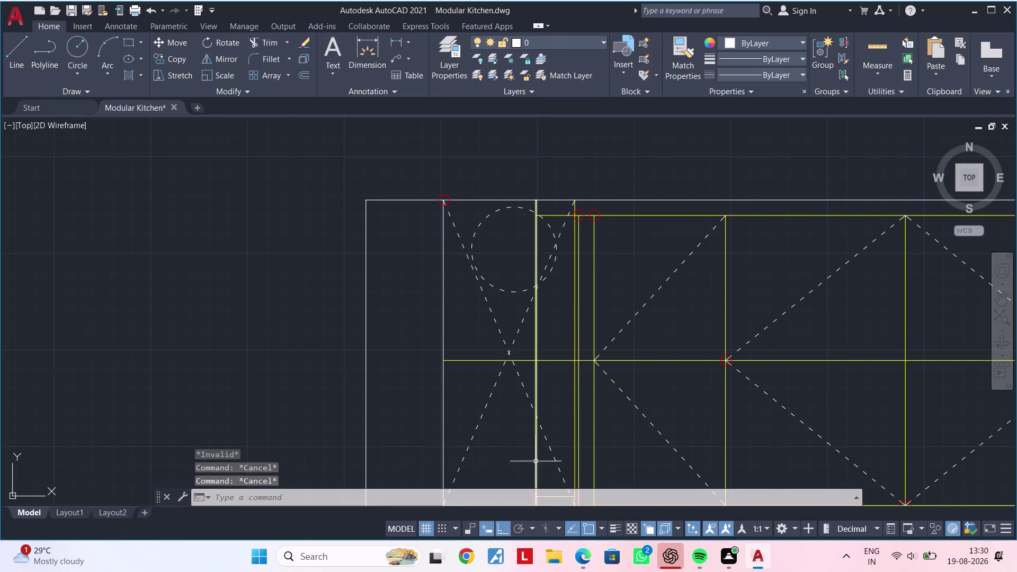
key(Escape)
key(Escape)
scroll(up, 3)
scroll(up, 3)
middle_drag(768, 353, 721, 334)
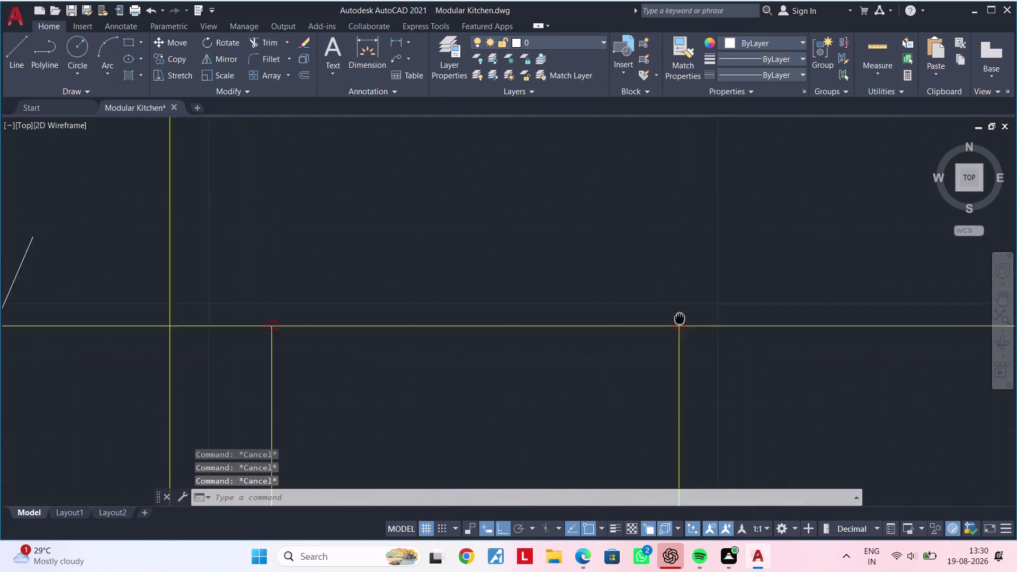
middle_drag(721, 334, 636, 295)
scroll(up, 3)
scroll(up, 3)
scroll(up, 3)
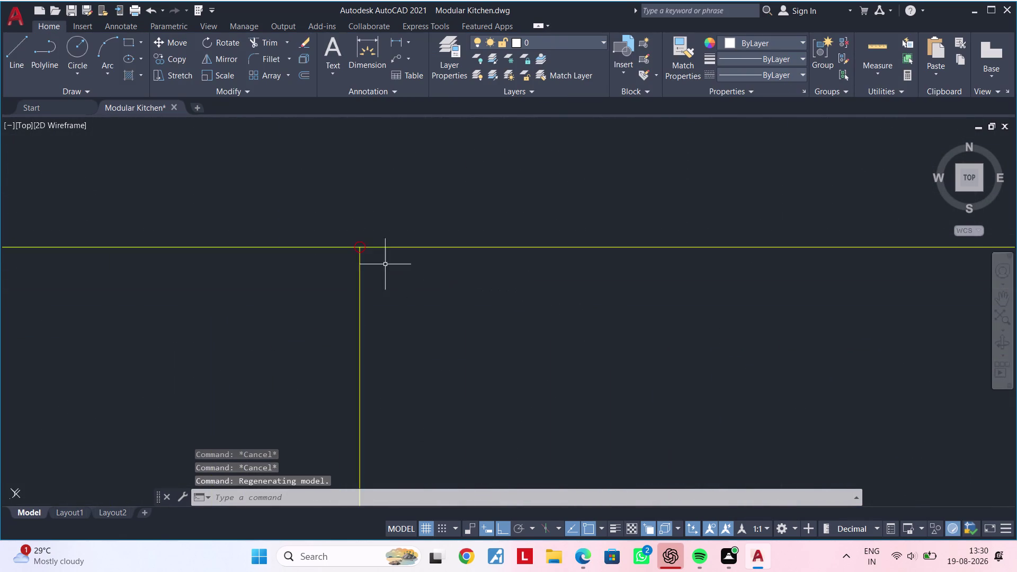
scroll(up, 3)
scroll(up, 3)
scroll(down, 3)
middle_drag(235, 194, 373, 380)
scroll(up, 3)
middle_drag(339, 328, 352, 421)
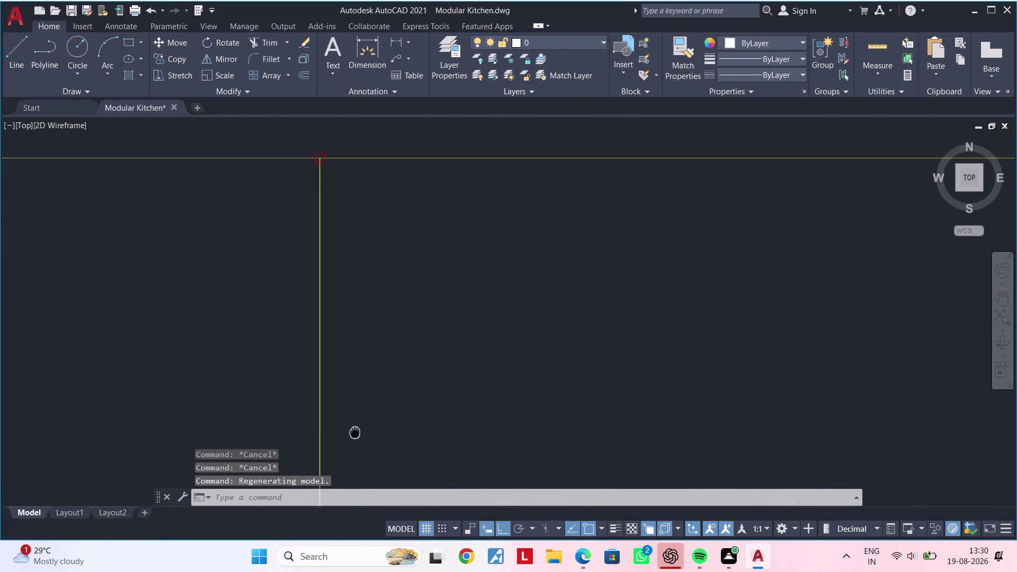
middle_drag(352, 421, 384, 527)
scroll(up, 3)
scroll(up, 3)
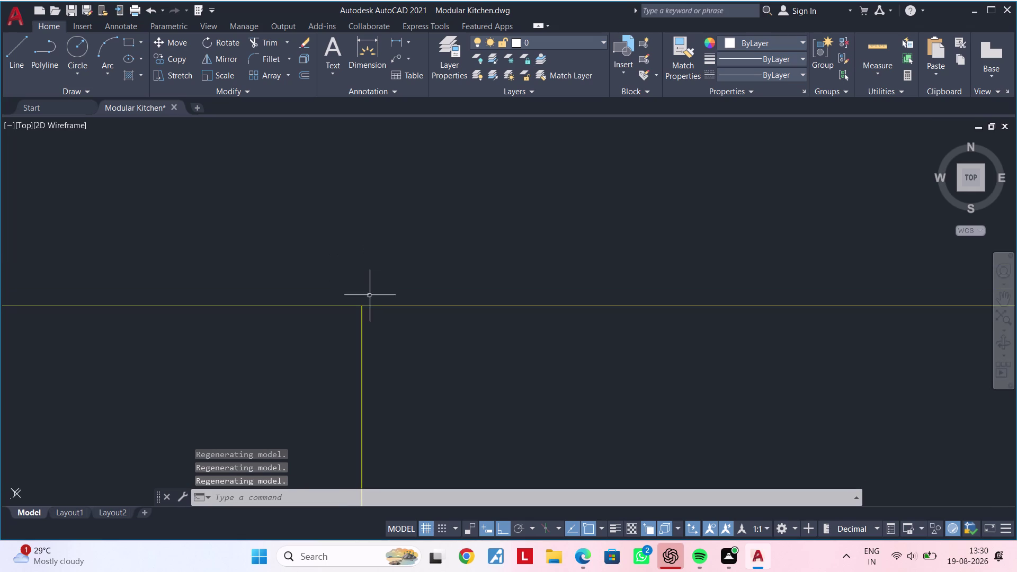
scroll(up, 3)
scroll(up, 3)
scroll(up, 3)
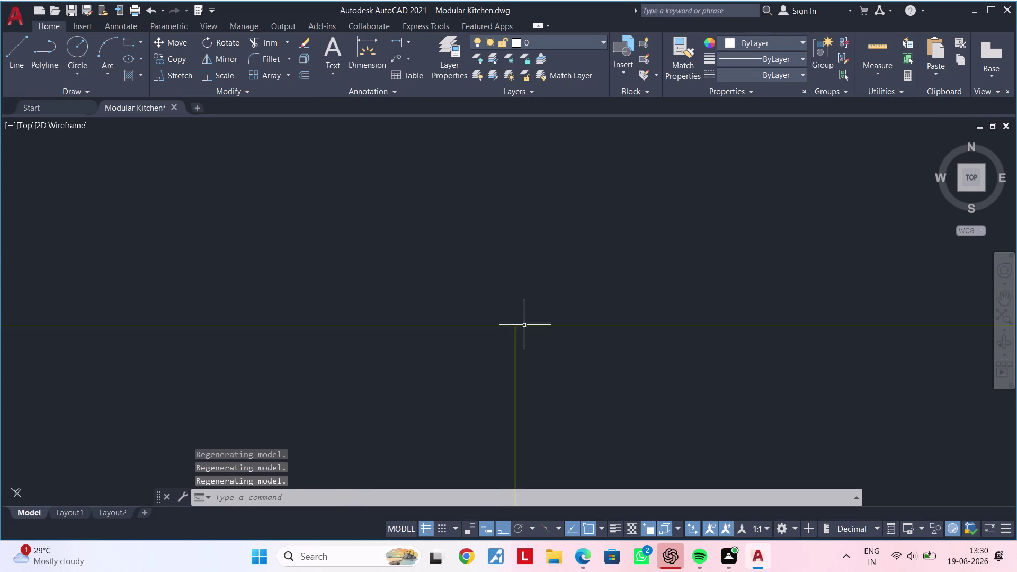
scroll(up, 3)
scroll(up, 3)
scroll(down, 3)
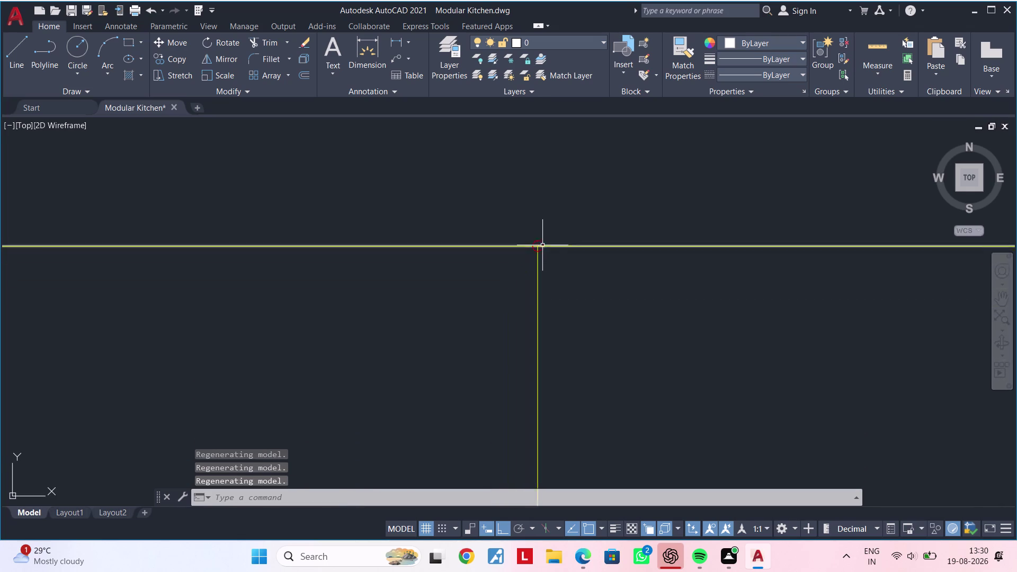
scroll(down, 3)
key(Escape)
key(Escape)
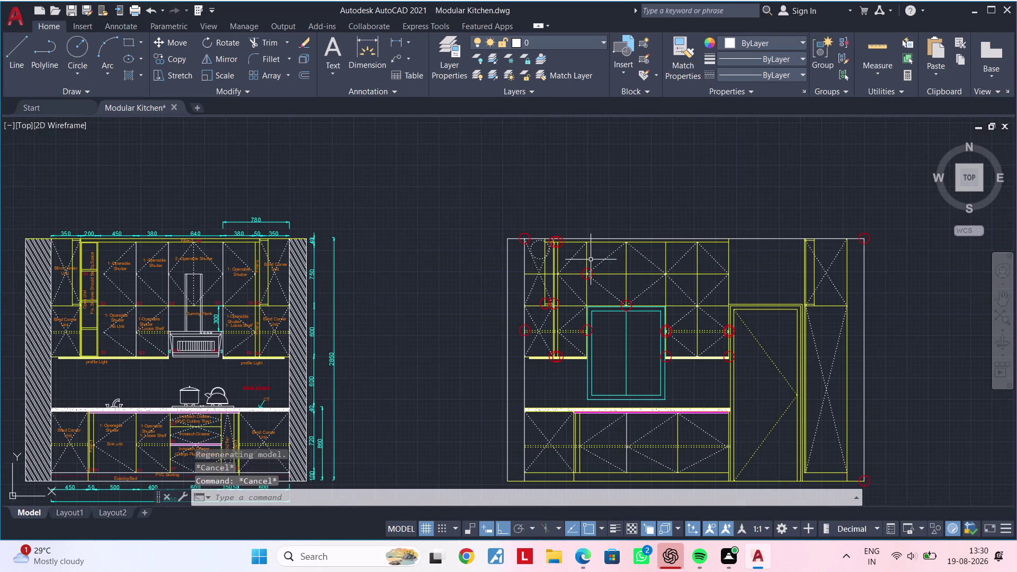
key(Escape)
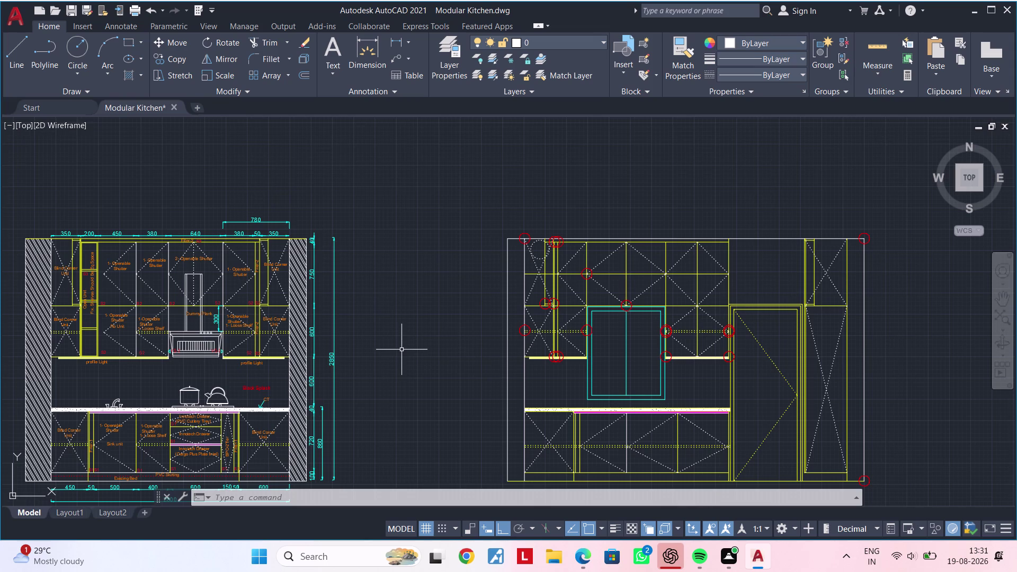
middle_drag(402, 349, 608, 282)
scroll(down, 3)
middle_drag(607, 292, 657, 278)
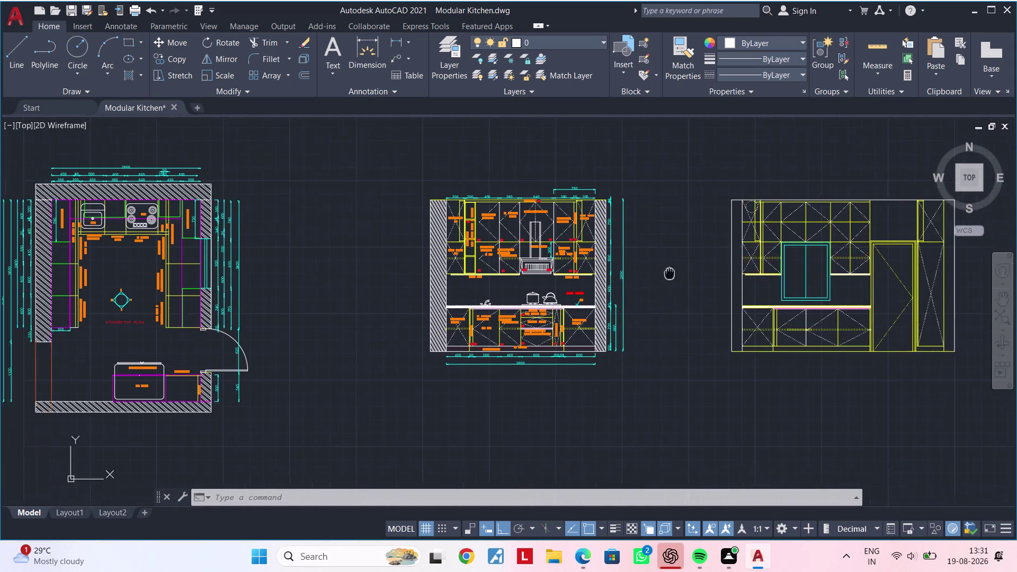
Pan and zoom across the kitchen top plan, from the door swing to the refrigerator space.
middle_drag(657, 278, 757, 239)
middle_drag(400, 318, 512, 303)
middle_drag(265, 324, 396, 288)
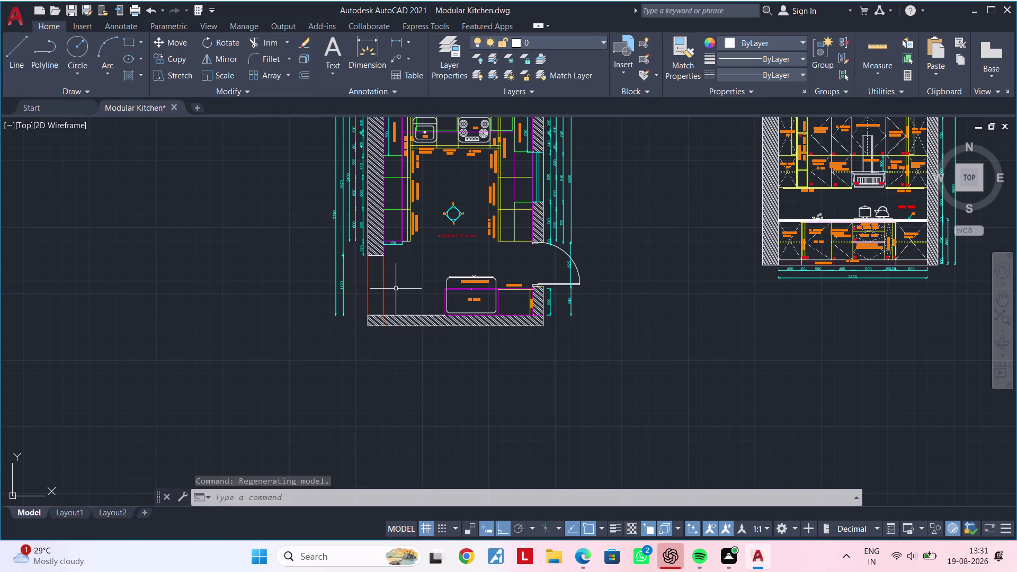
scroll(up, 3)
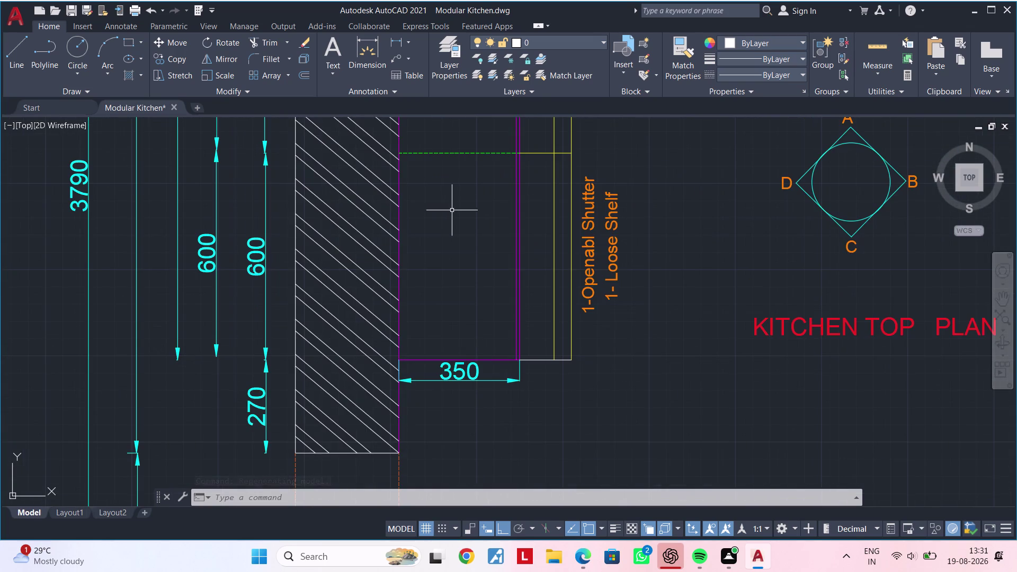
middle_drag(459, 210, 395, 325)
scroll(down, 3)
middle_drag(568, 290, 559, 294)
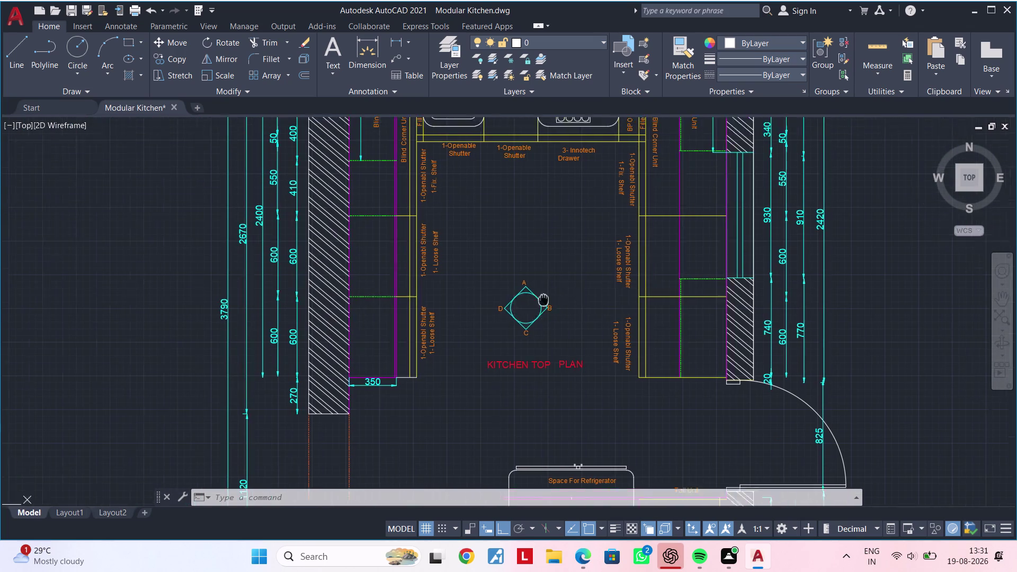
middle_drag(559, 294, 451, 330)
middle_drag(620, 313, 709, 160)
middle_drag(541, 309, 326, 339)
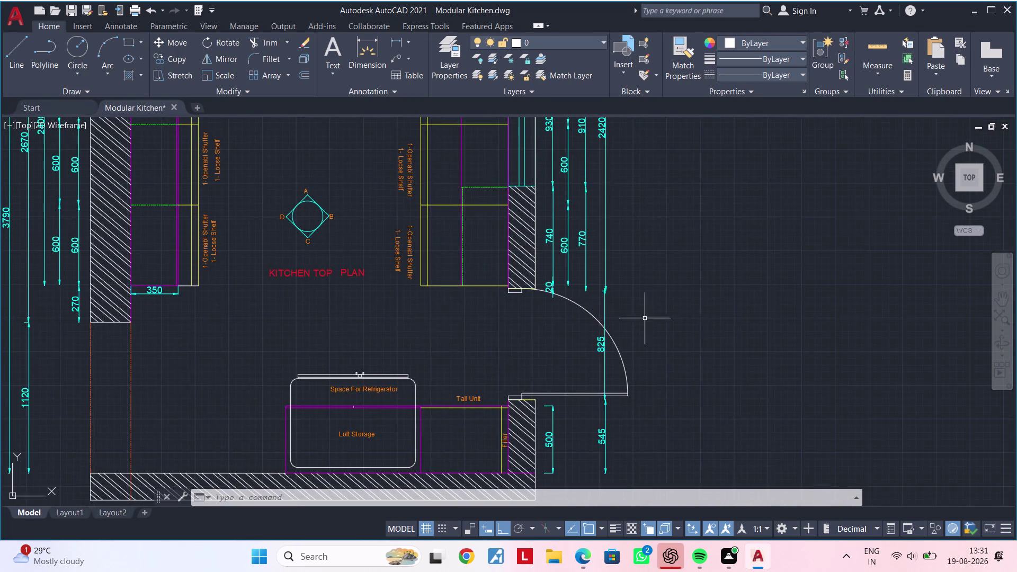
scroll(down, 3)
Look at the elevation's countertop, then pan back to show plan and elevation.
middle_drag(756, 302, 395, 317)
scroll(up, 3)
scroll(up, 3)
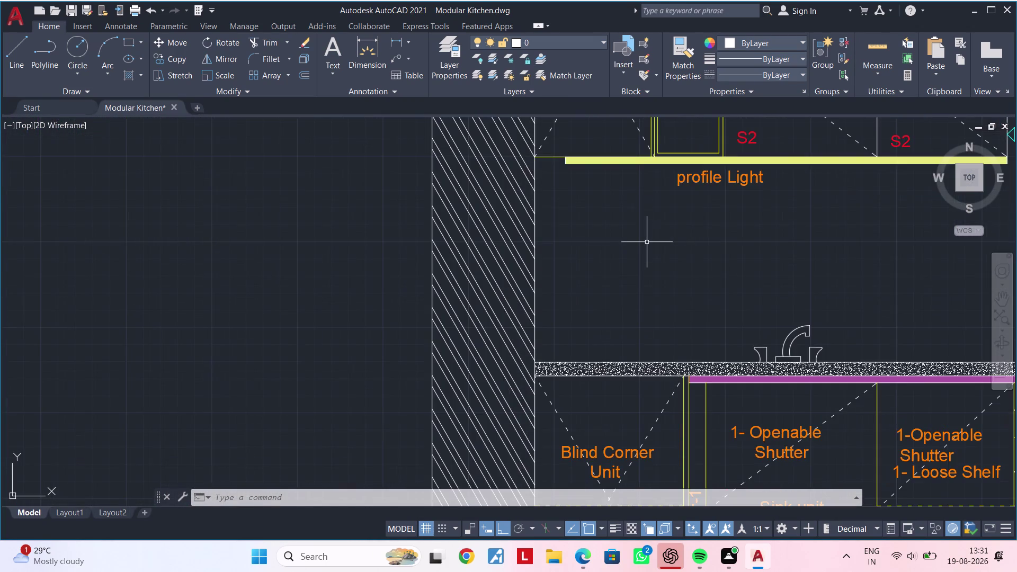
scroll(down, 3)
middle_drag(641, 242, 785, 228)
middle_drag(596, 283, 672, 258)
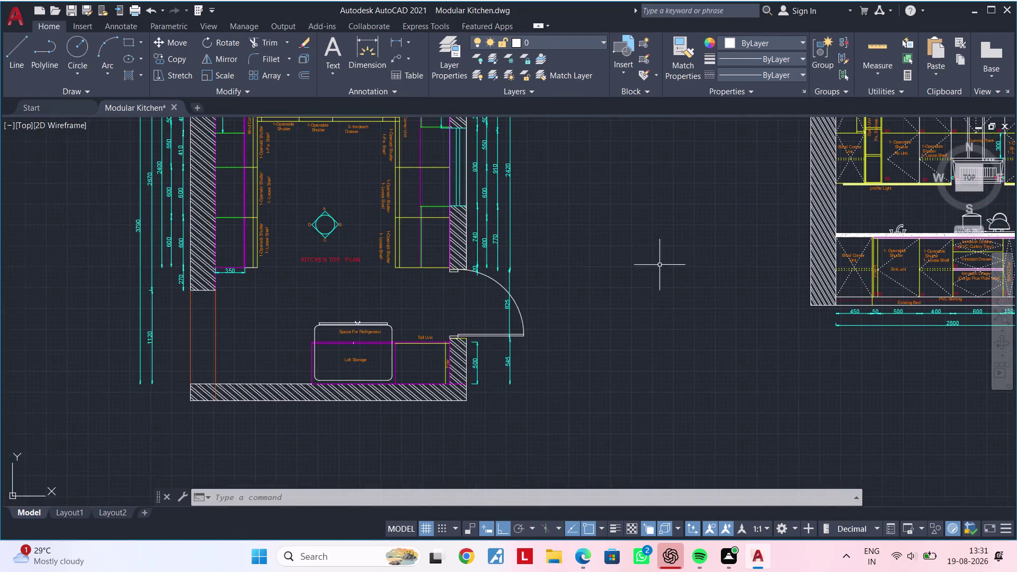
middle_drag(652, 267, 547, 307)
Cancel the current command and start Match Properties with MA.
key(Escape)
key(Escape)
key(Escape)
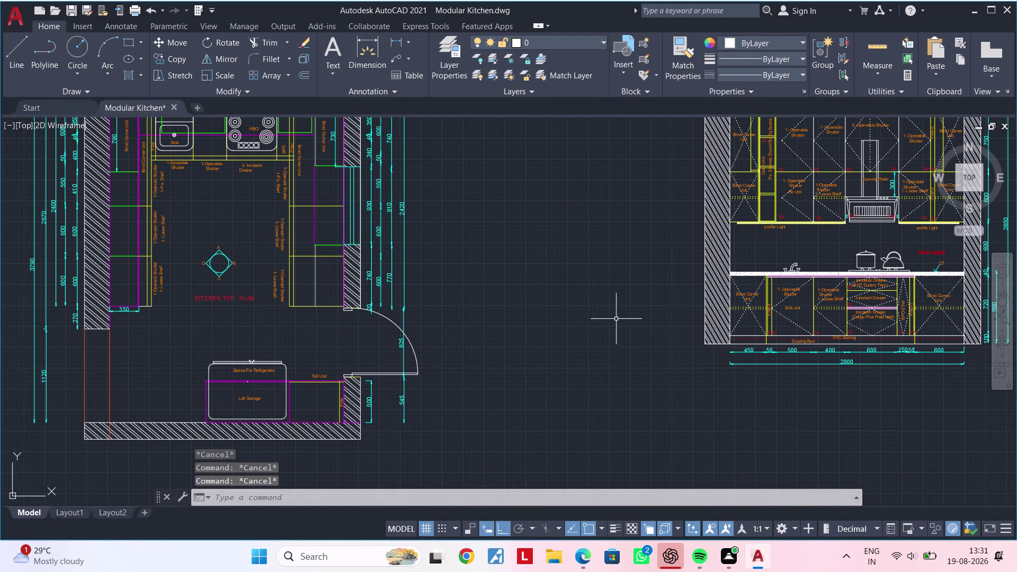
middle_drag(610, 320, 633, 312)
key(m)
key(a)
key(space)
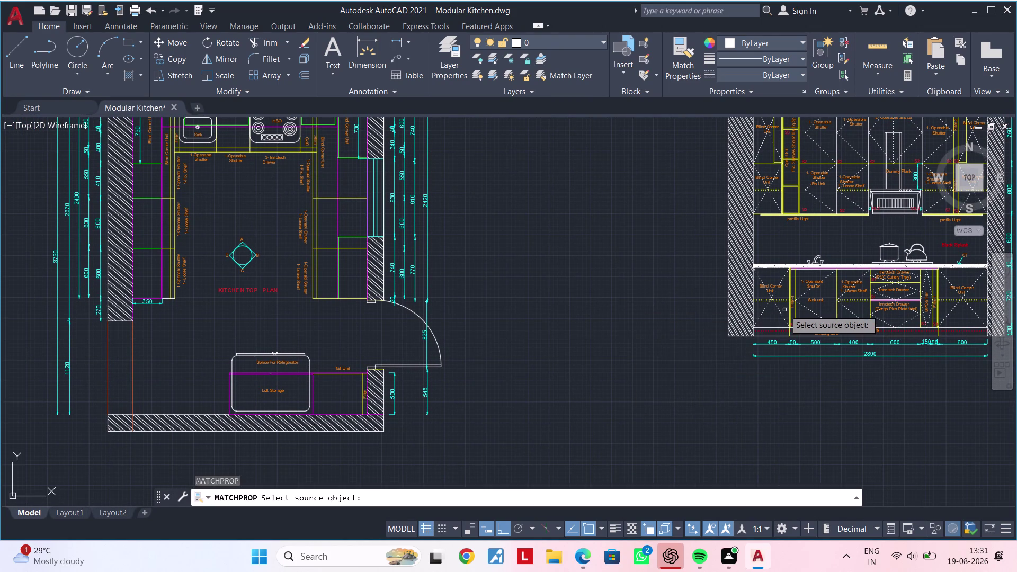
Pick a source object, window-select near the refrigerator space, then cancel the match.
scroll(up, 3)
click(771, 311)
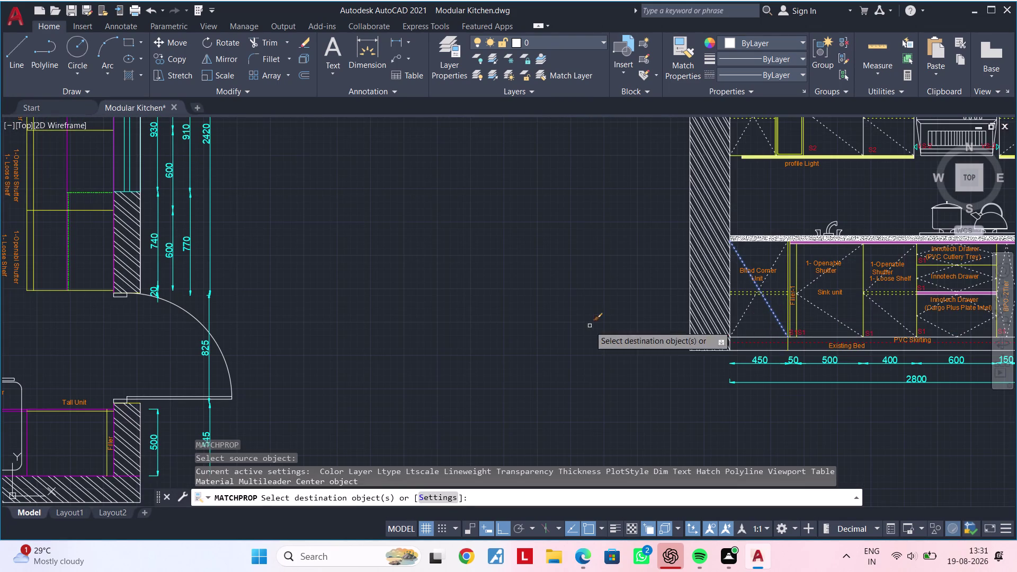
middle_drag(552, 326, 831, 276)
middle_drag(580, 345, 782, 301)
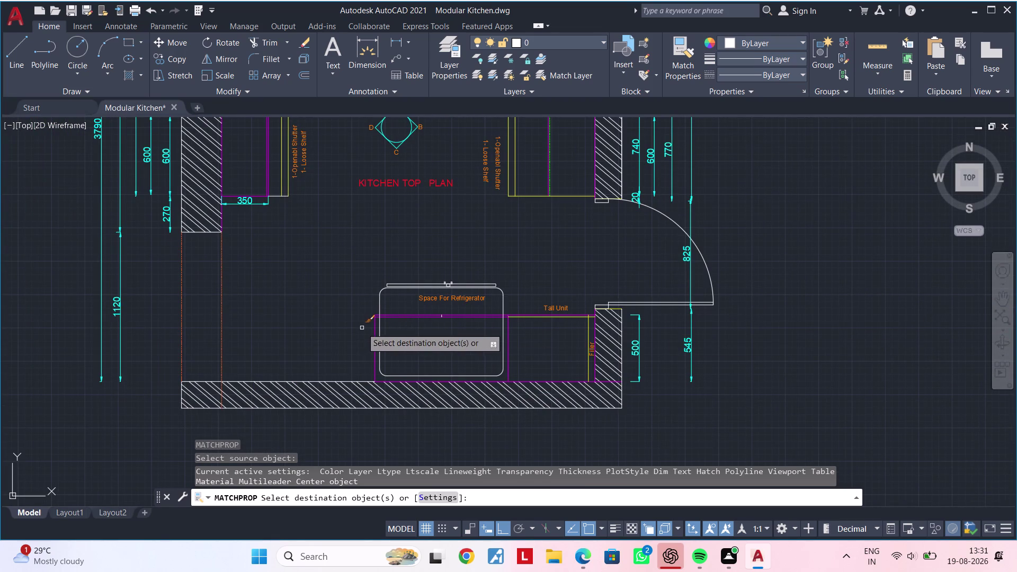
click(285, 313)
click(170, 321)
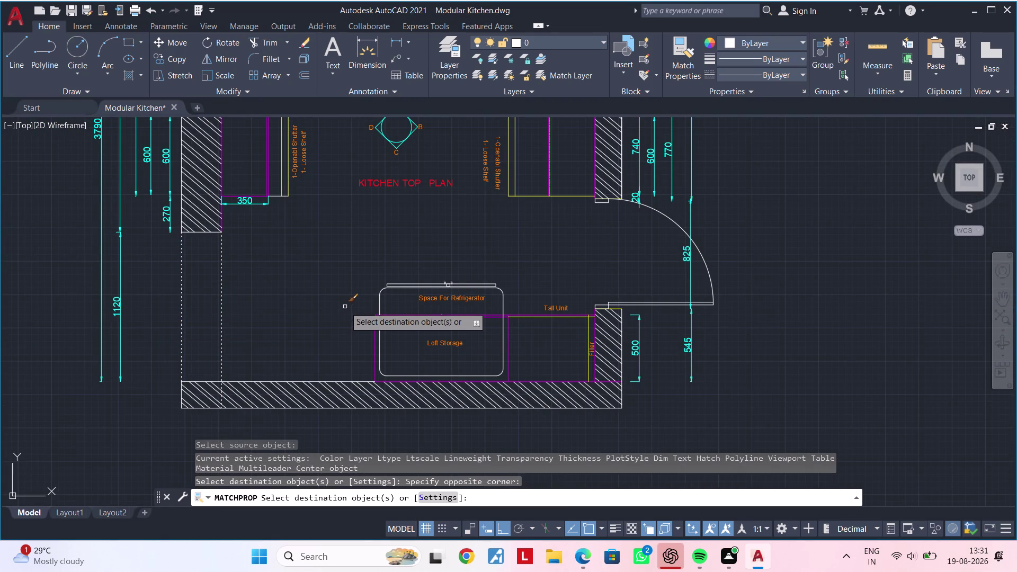
key(Escape)
key(Escape)
Clear any active command and frame the plan and both elevations together.
middle_drag(325, 310, 373, 272)
scroll(down, 3)
key(Escape)
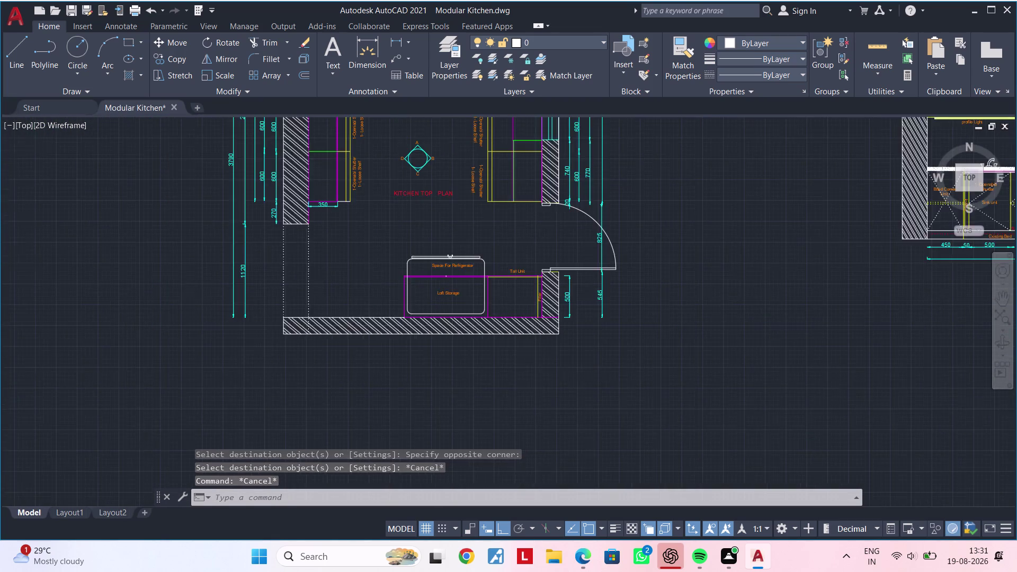
middle_drag(366, 269, 316, 308)
key(Escape)
scroll(up, 3)
scroll(up, 3)
scroll(down, 3)
key(Escape)
key(Escape)
middle_drag(872, 317, 729, 325)
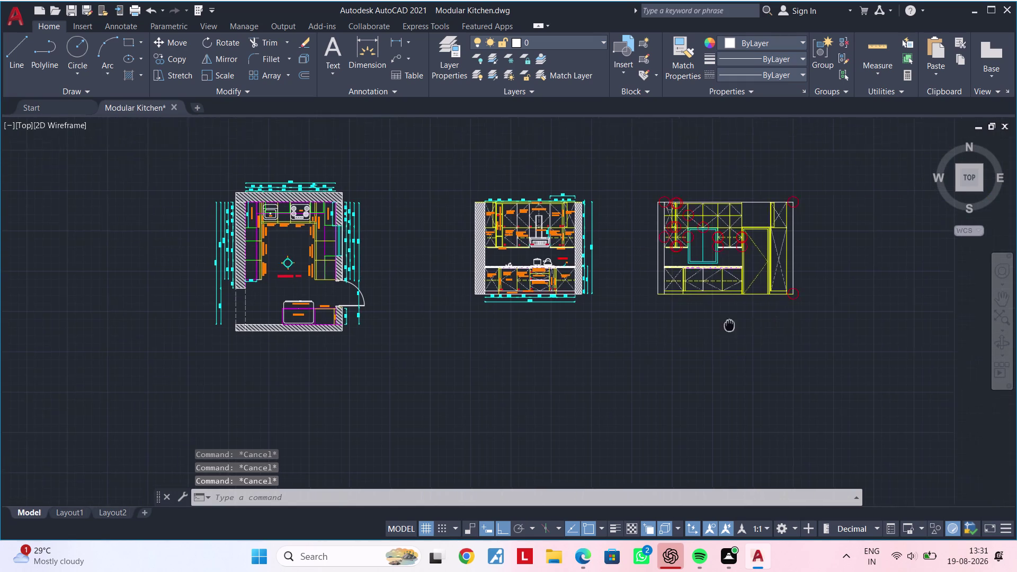
middle_drag(729, 325, 653, 331)
key(Escape)
key(Escape)
scroll(up, 3)
scroll(up, 3)
middle_drag(458, 256, 457, 292)
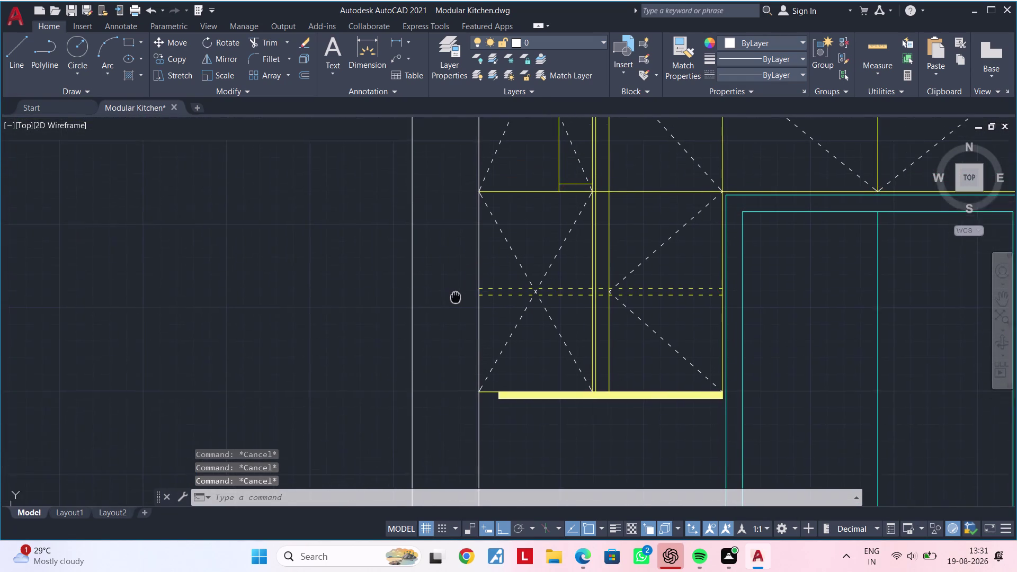
middle_drag(457, 292, 454, 305)
key(Escape)
key(Escape)
key(Escape)
click(475, 296)
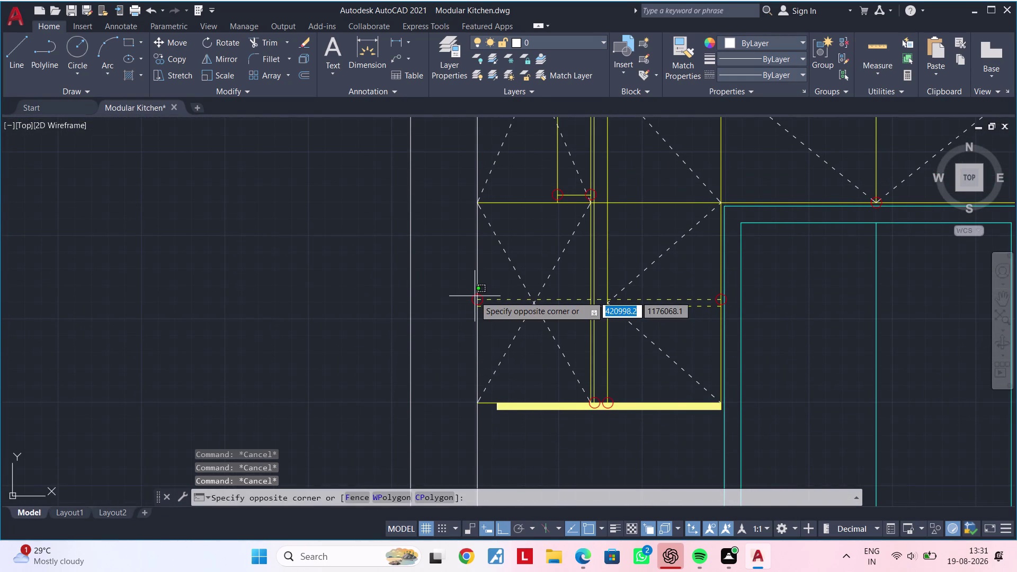
key(Escape)
key(Escape)
scroll(up, 3)
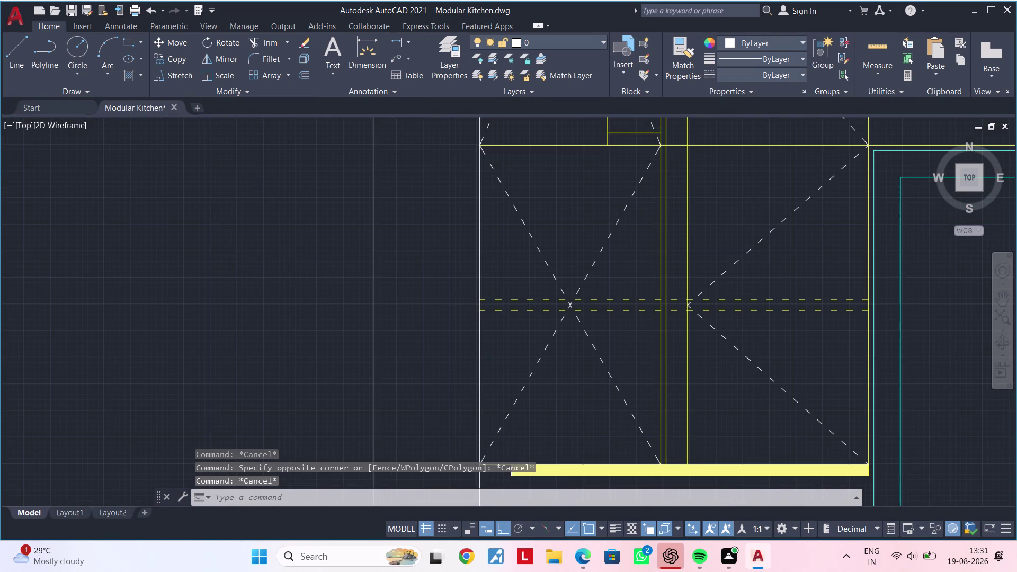